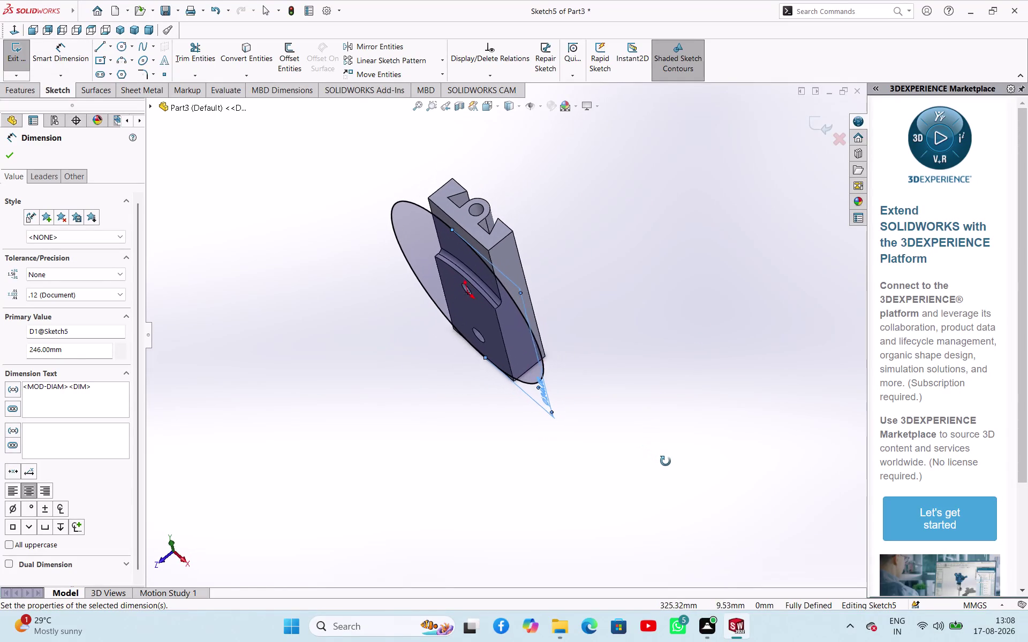
Orbit the current part, then create a new Part document with Ctrl+N.
middle_drag(661, 459, 663, 464)
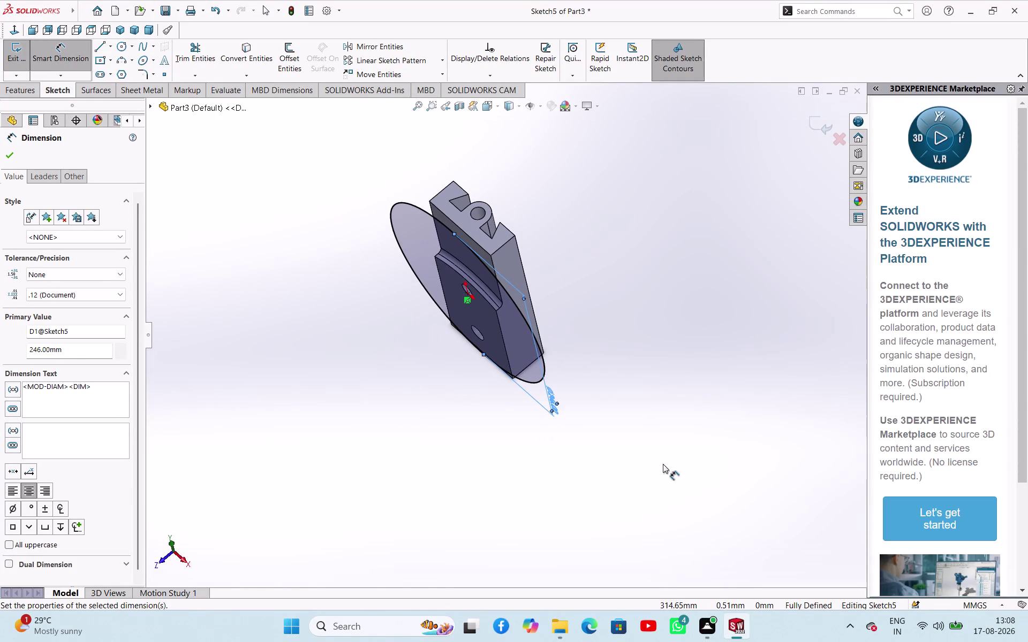
key(ctrl+n)
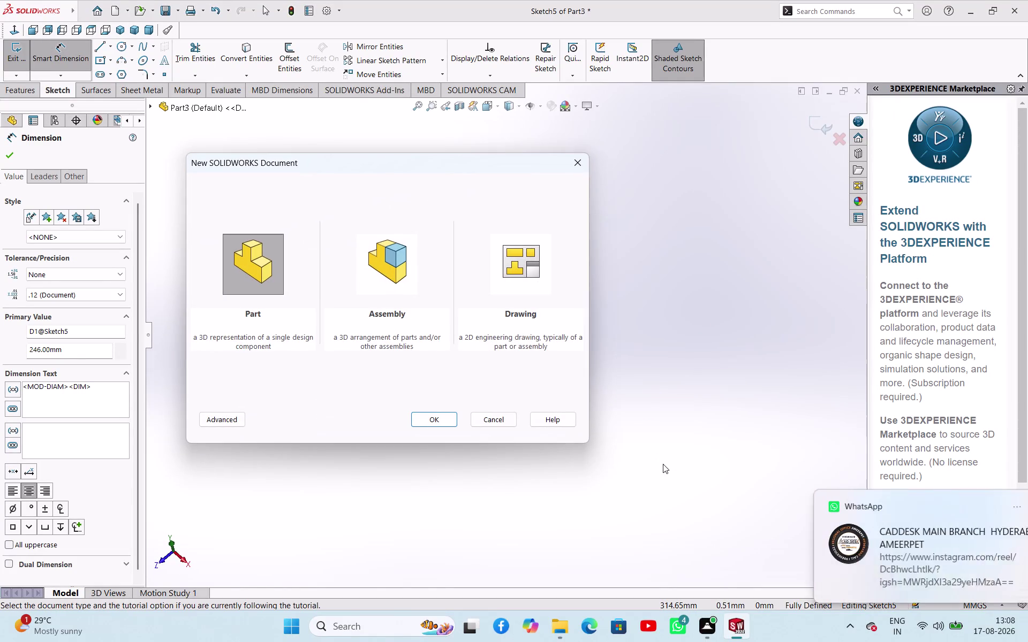
click(432, 412)
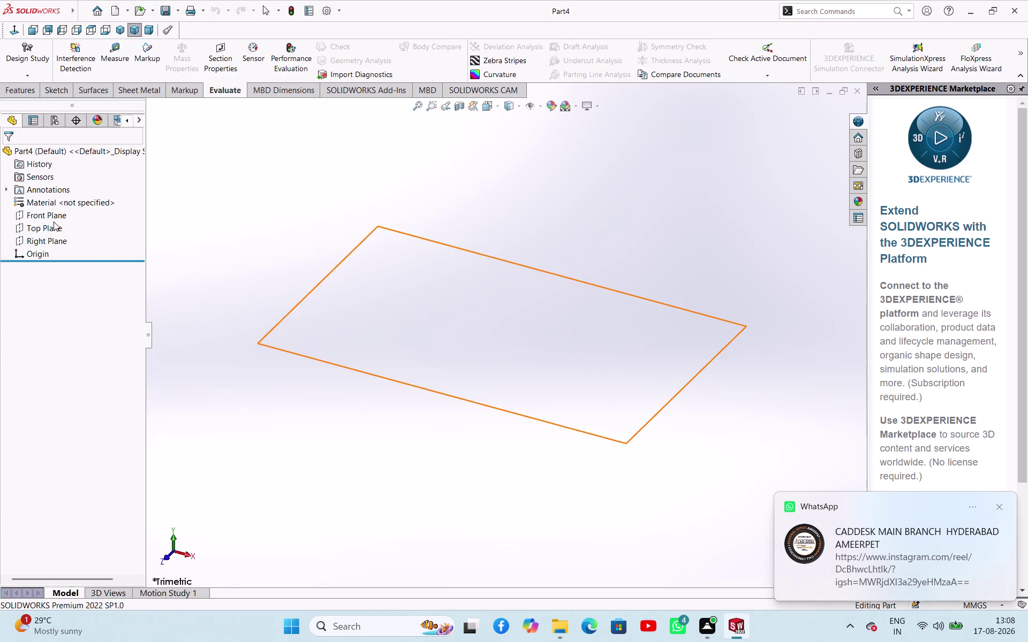
Start a sketch on the new part's Front Plane.
click(52, 218)
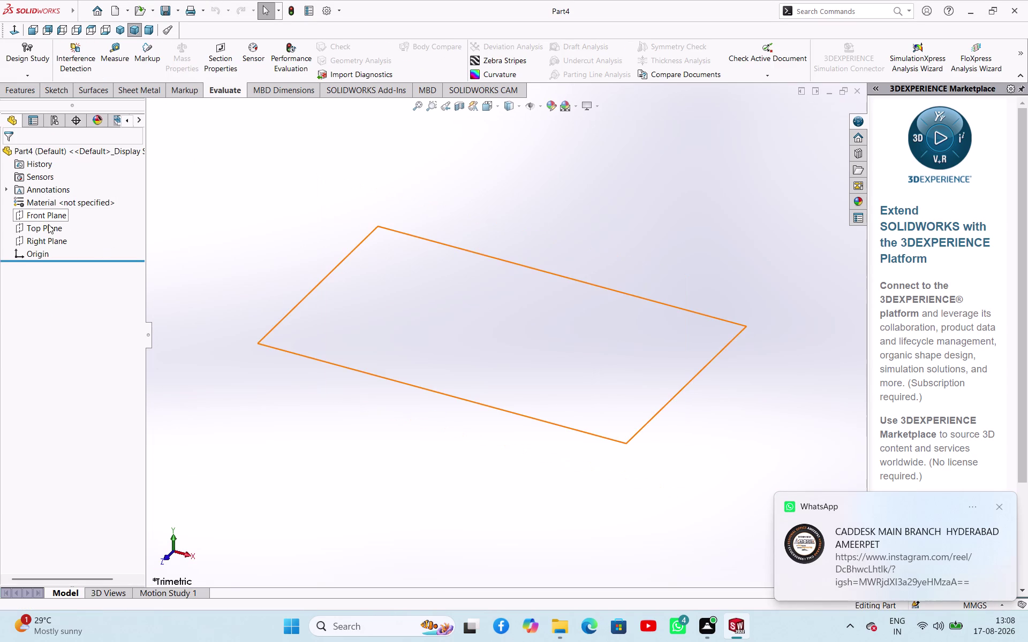
click(48, 220)
click(54, 207)
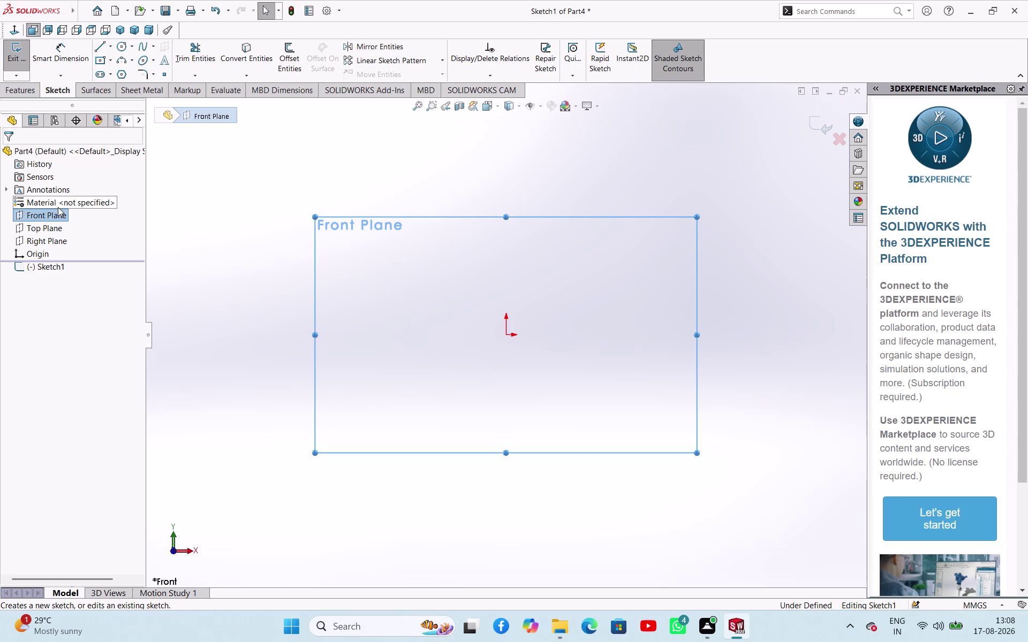
click(220, 206)
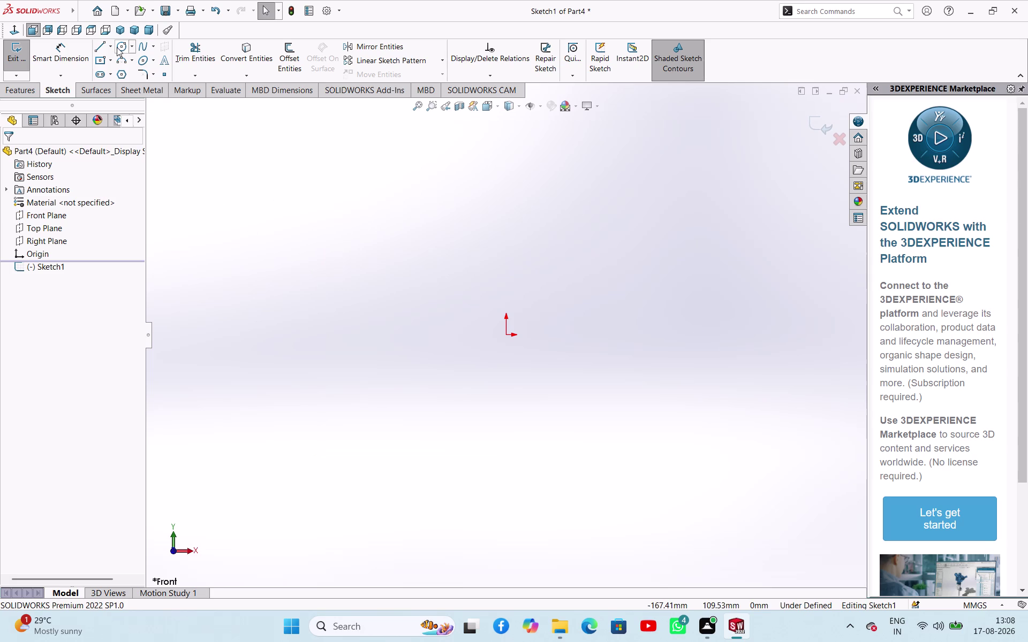
Draw two circles, one centred on the origin and one below it.
click(116, 47)
click(507, 335)
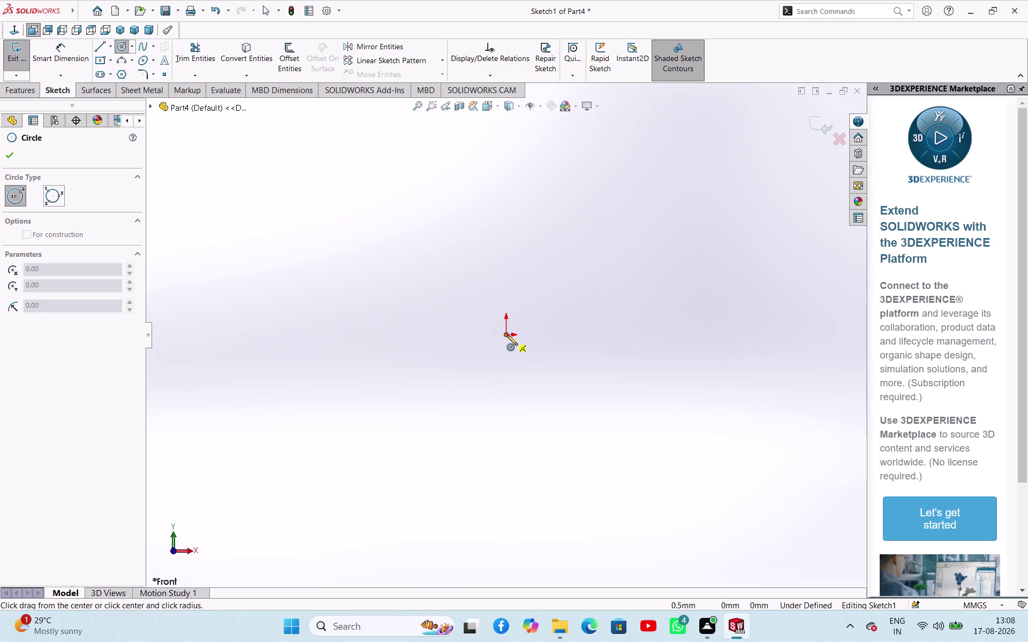
click(525, 362)
click(505, 455)
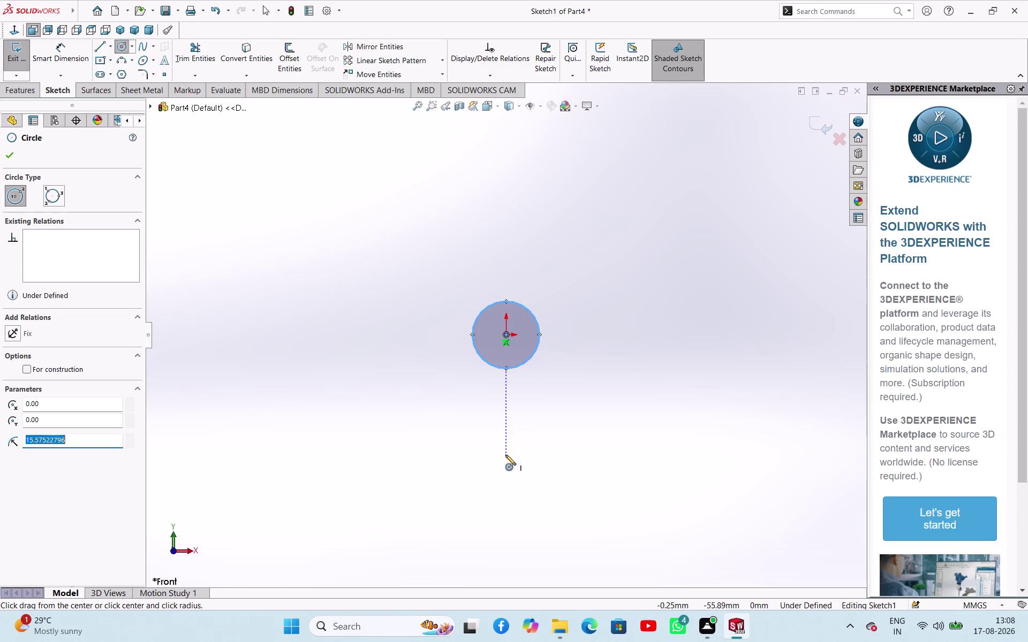
click(515, 464)
right_click(566, 427)
click(575, 437)
right_drag(603, 447, 641, 333)
click(508, 338)
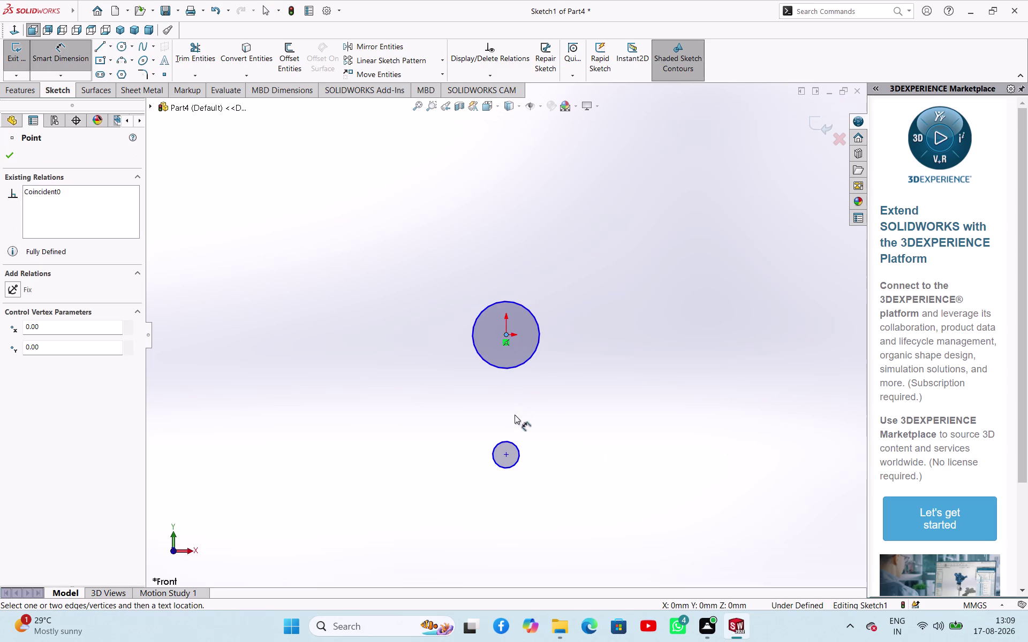
Space the two circle centres 88 mm apart vertically.
click(505, 455)
click(582, 386)
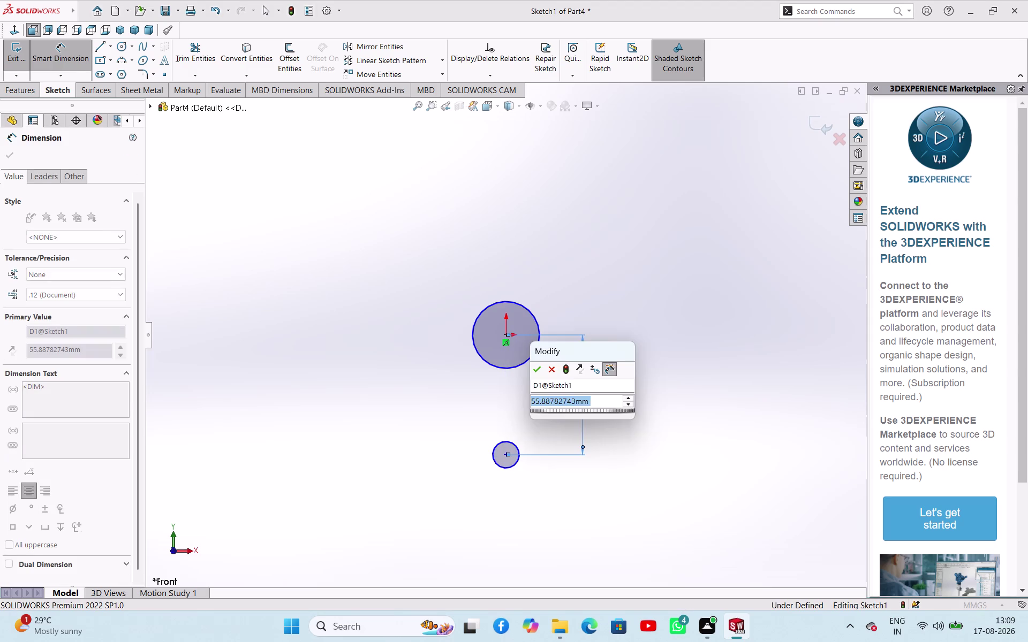
text(88)
key(Return)
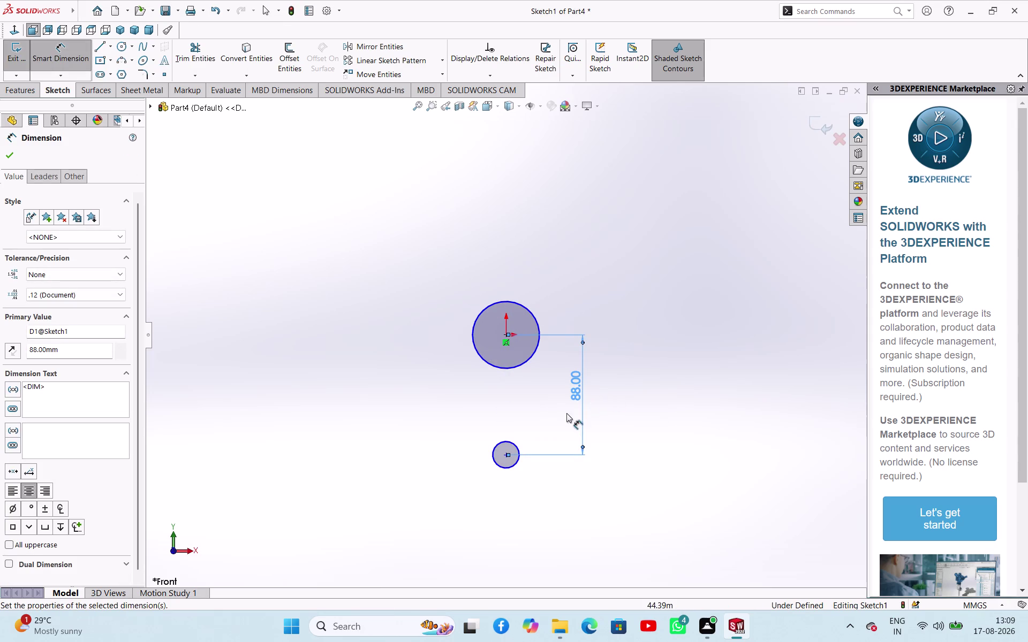
Dimension the upper circle Ø16 and the lower circle Ø20.
click(523, 368)
click(677, 283)
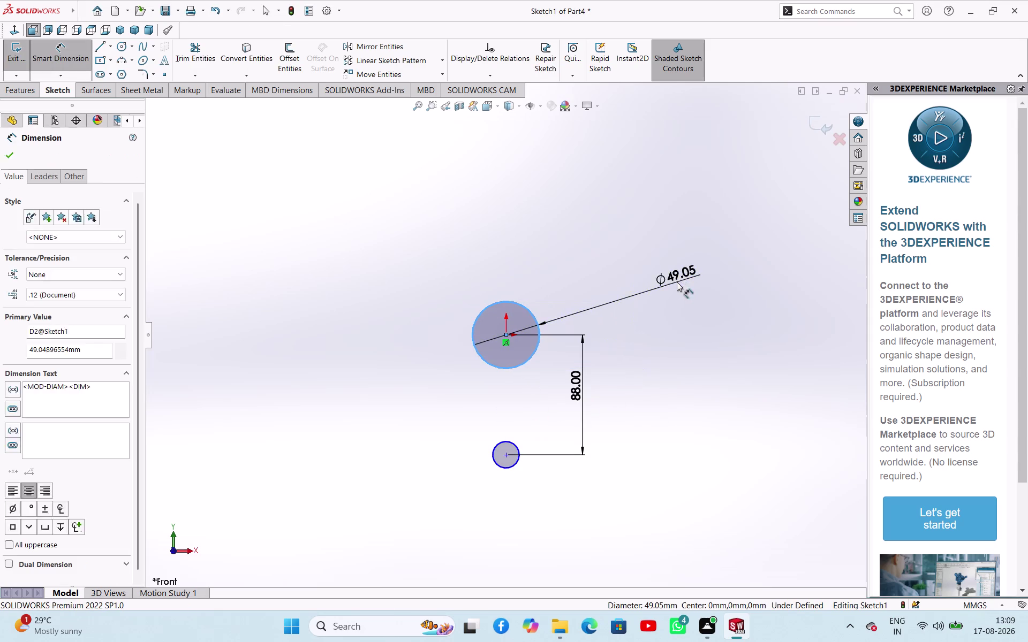
text(16)
key(Return)
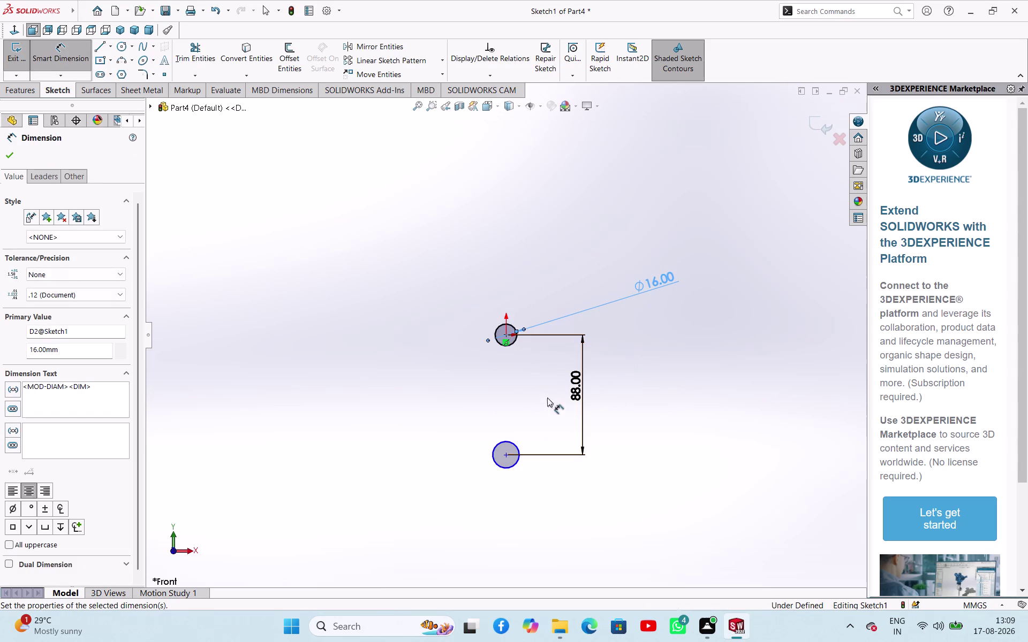
click(514, 444)
click(694, 381)
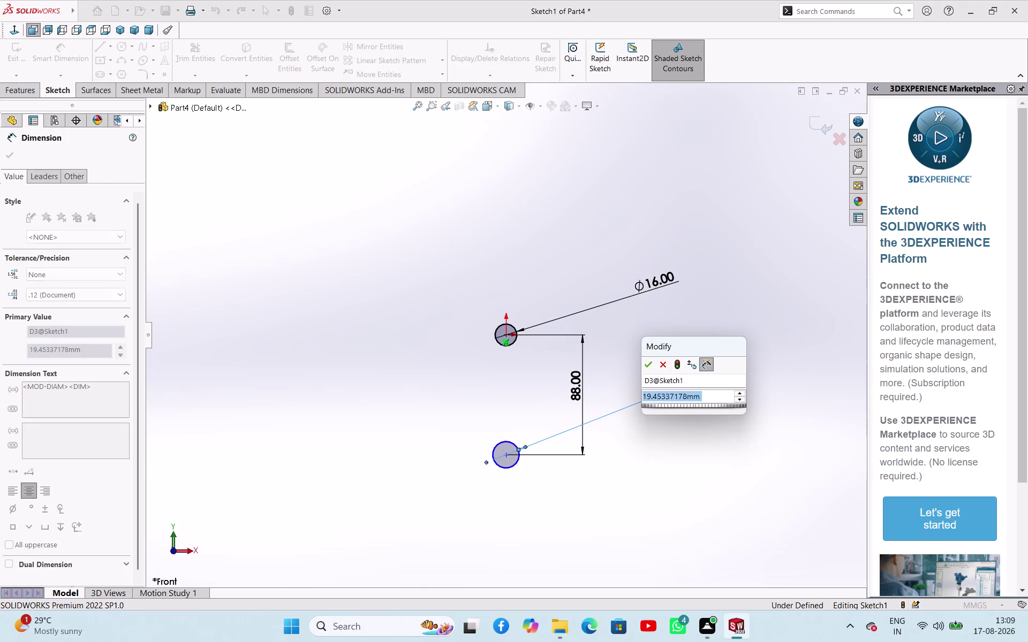
text(20)
key(Return)
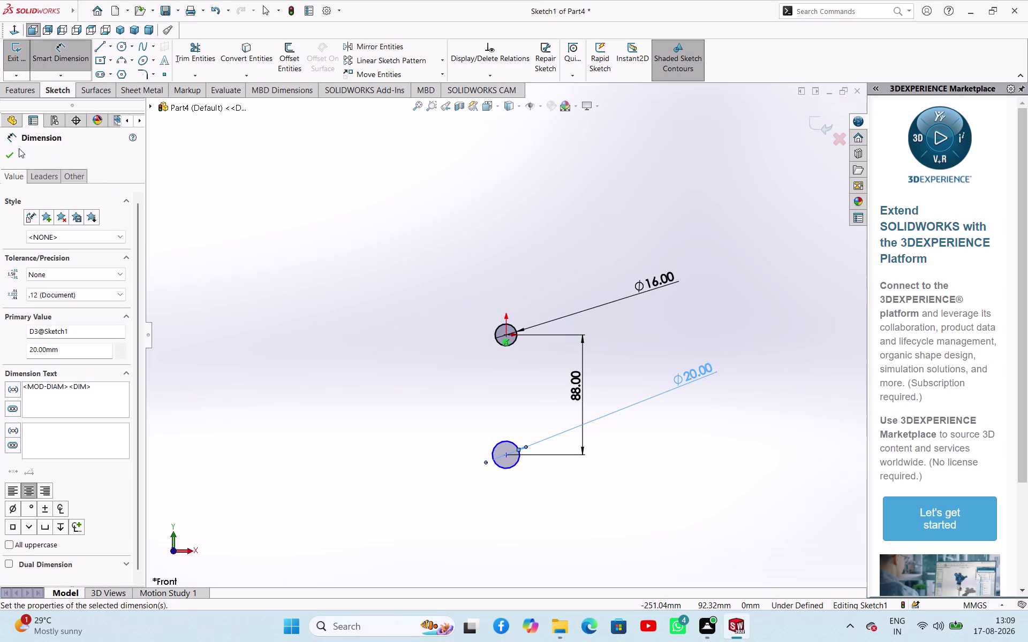
click(16, 149)
click(333, 222)
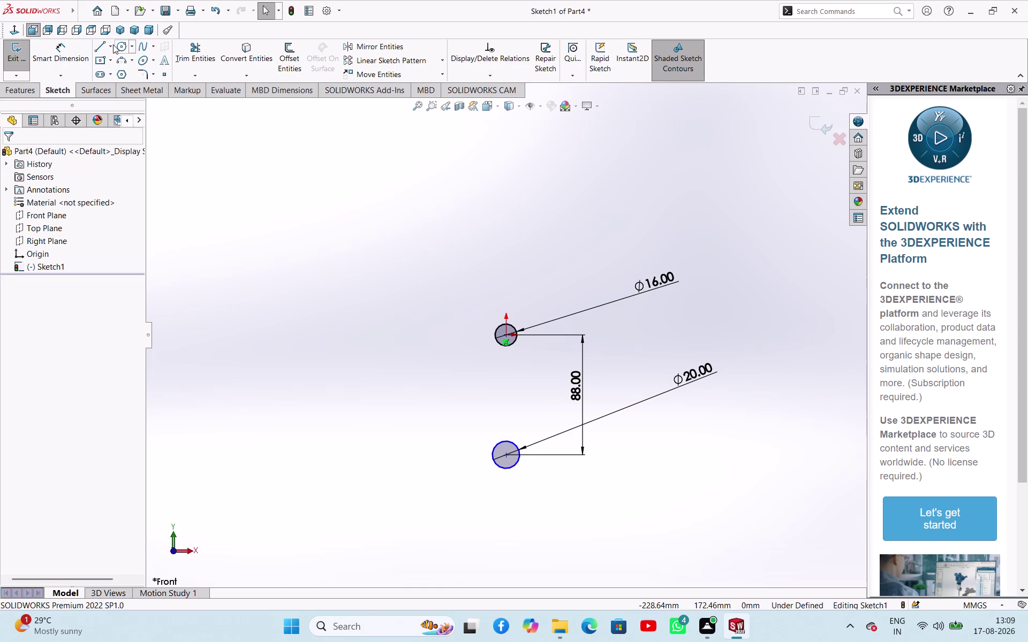
click(100, 46)
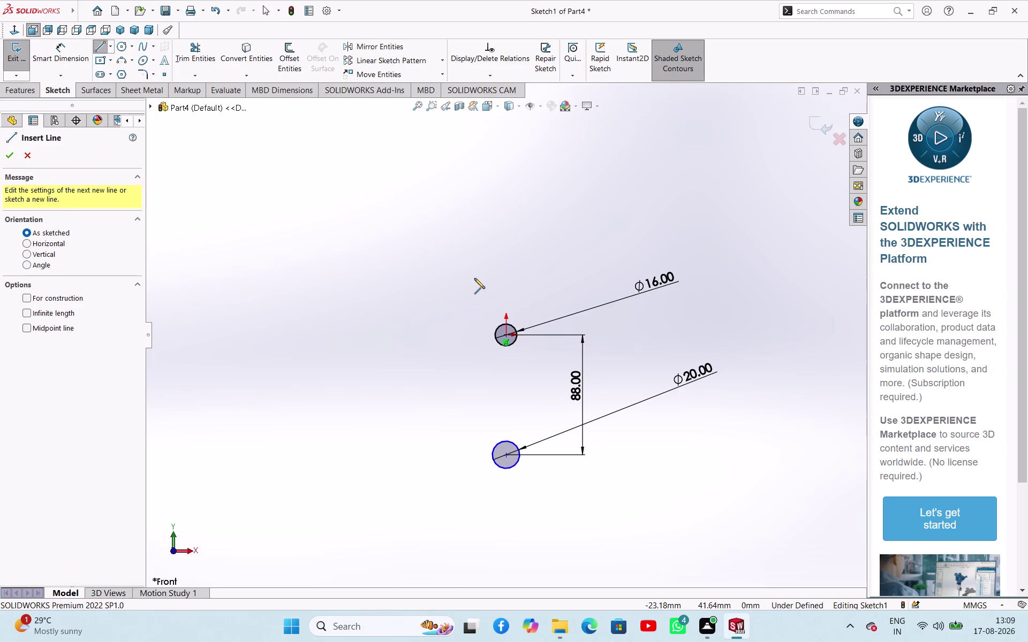
Draw two vertical lines flanking the circles on the left and right.
click(474, 278)
click(472, 477)
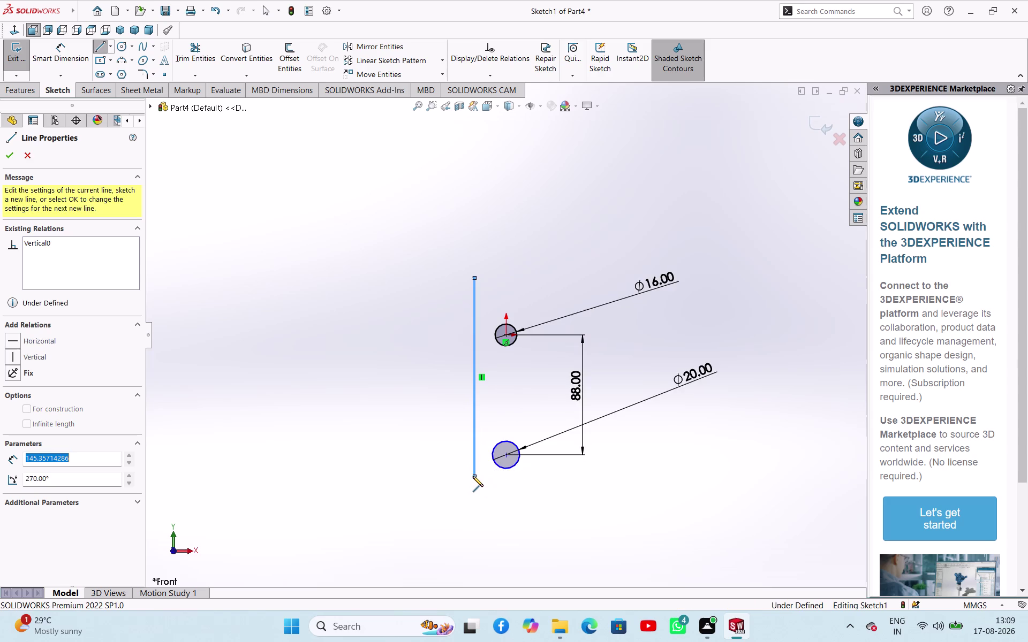
right_click(459, 478)
click(478, 486)
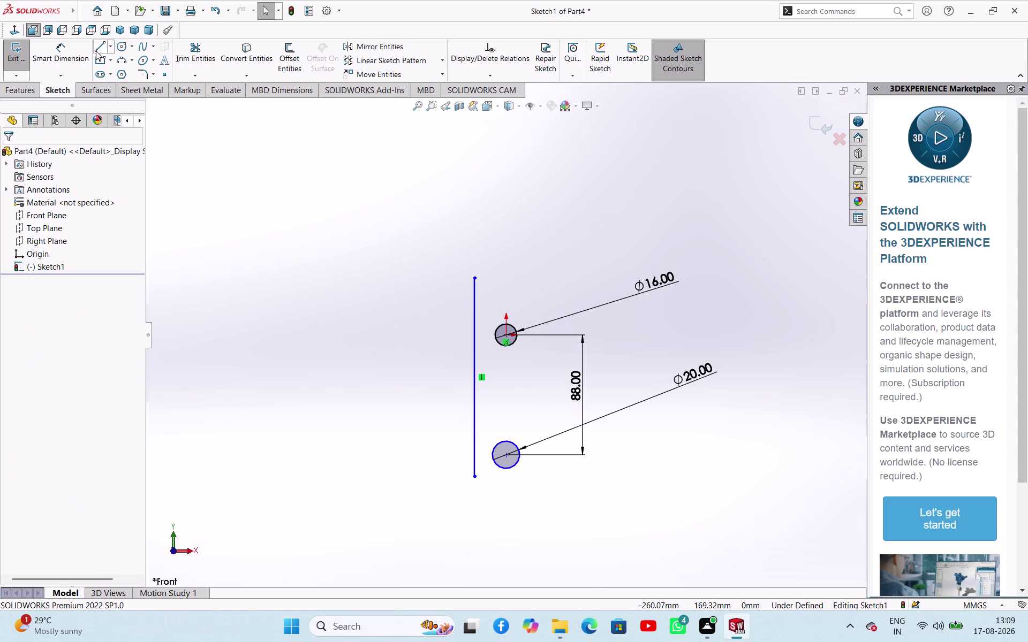
click(96, 51)
click(559, 276)
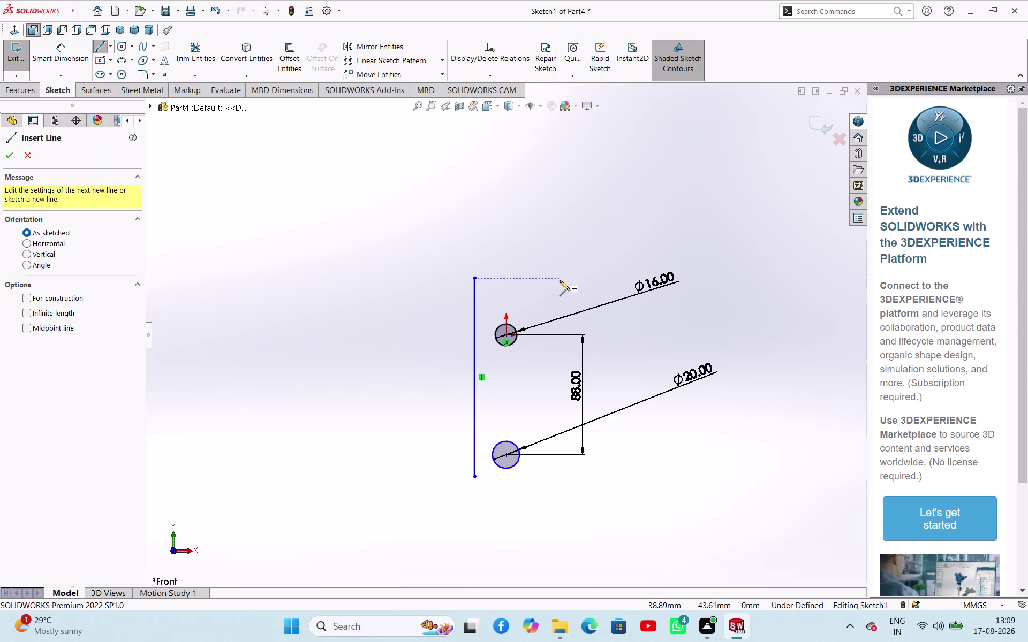
click(559, 477)
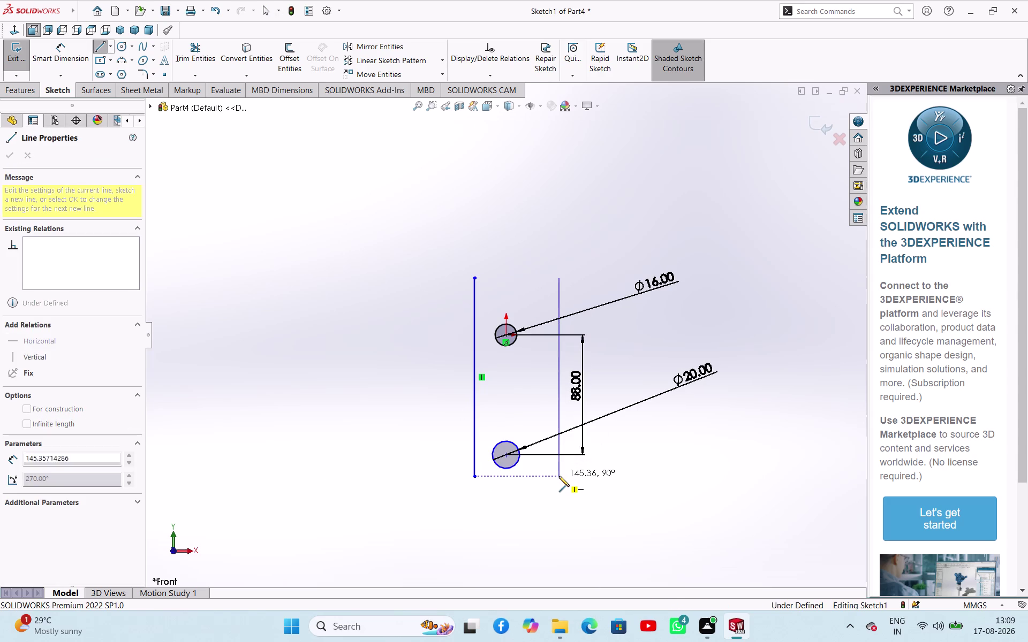
right_click(429, 474)
click(452, 481)
right_drag(390, 451, 389, 411)
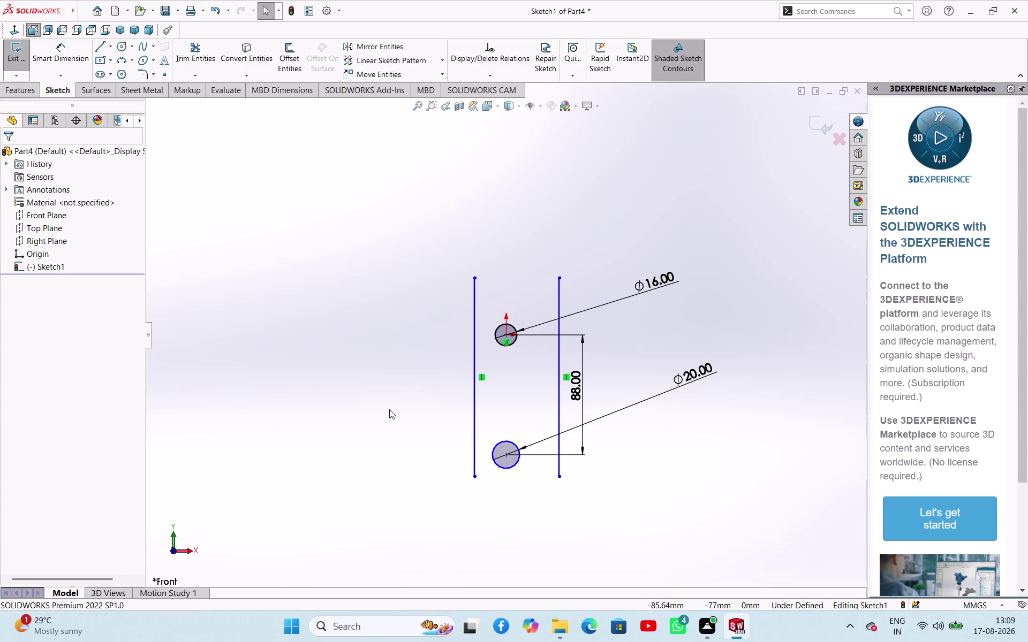
right_drag(389, 411, 452, 456)
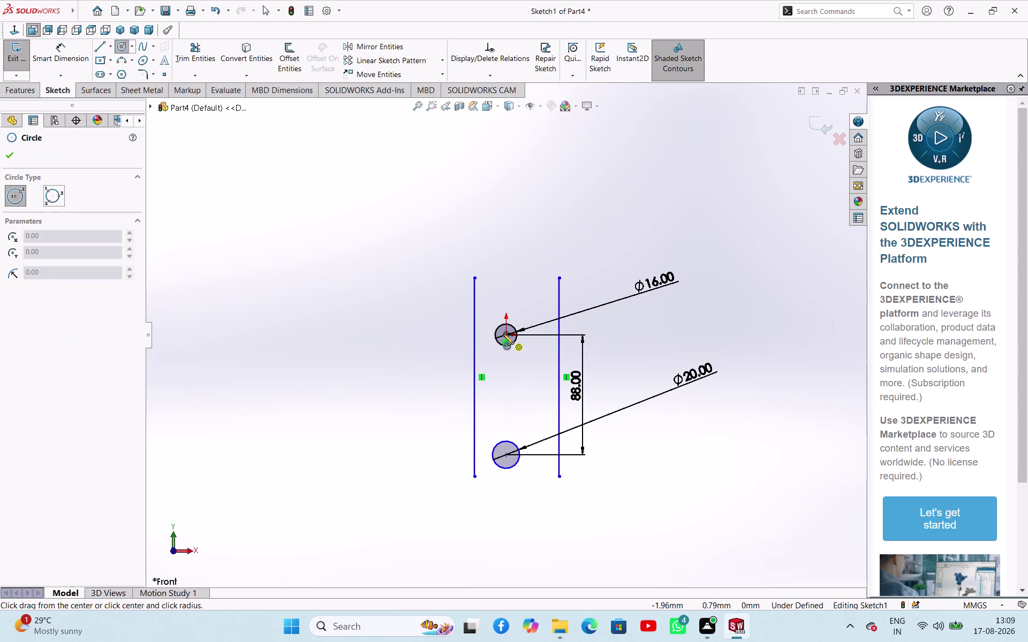
Draw large circles concentric with the upper and lower small circles.
click(504, 334)
click(548, 390)
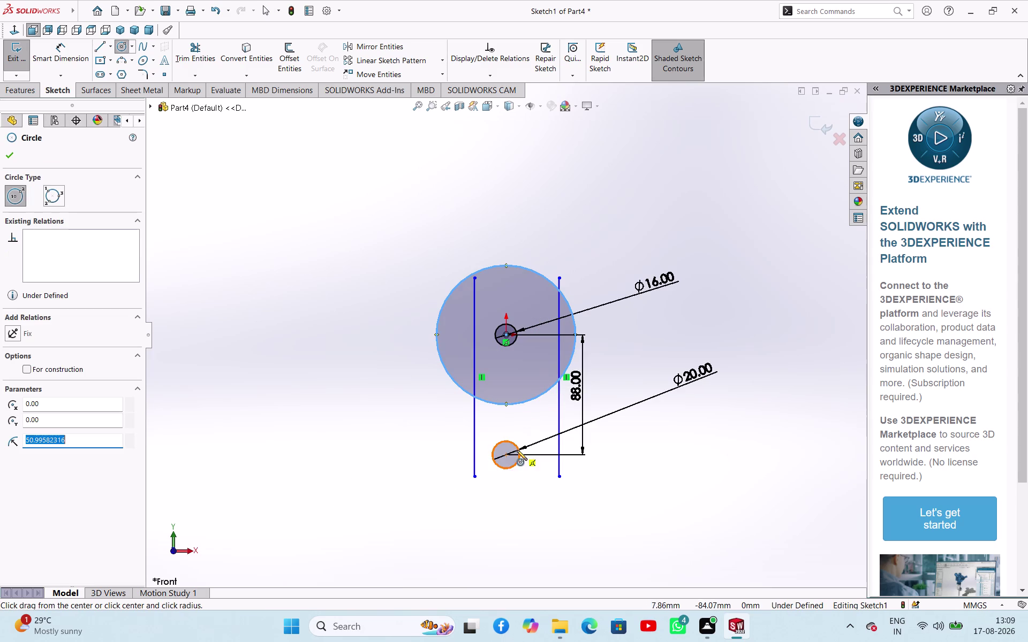
click(507, 456)
click(556, 498)
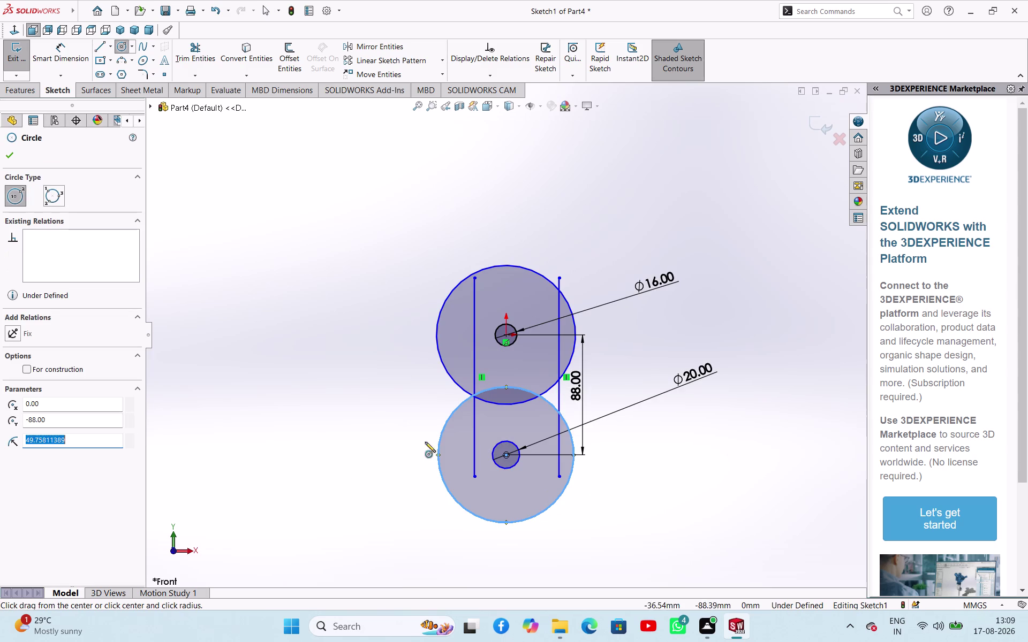
right_click(259, 367)
click(280, 372)
Start Smart Dimension and select the large circle around the origin.
right_drag(287, 379, 297, 298)
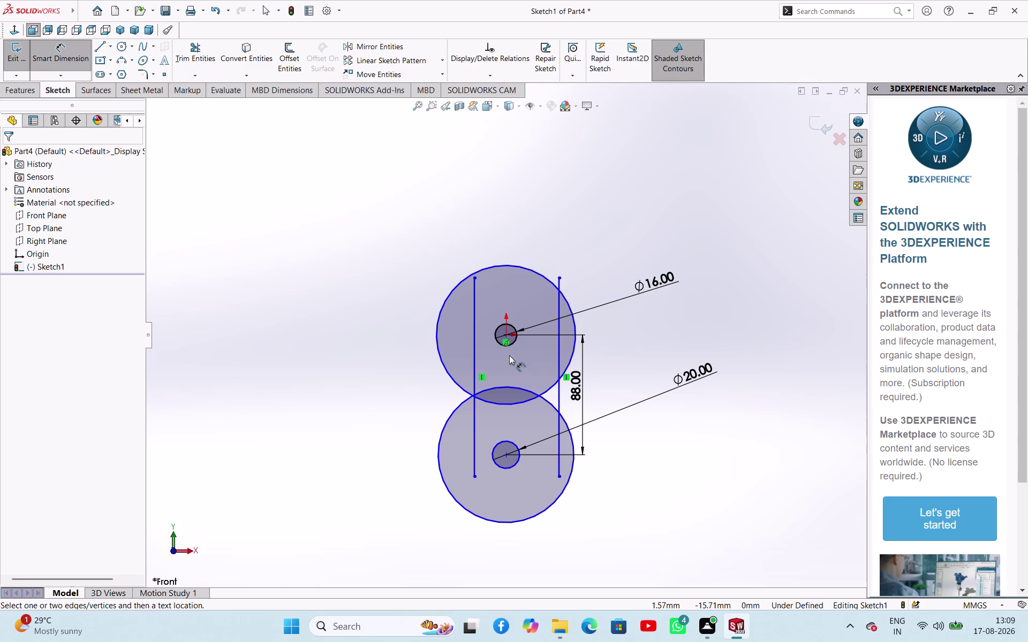
click(507, 335)
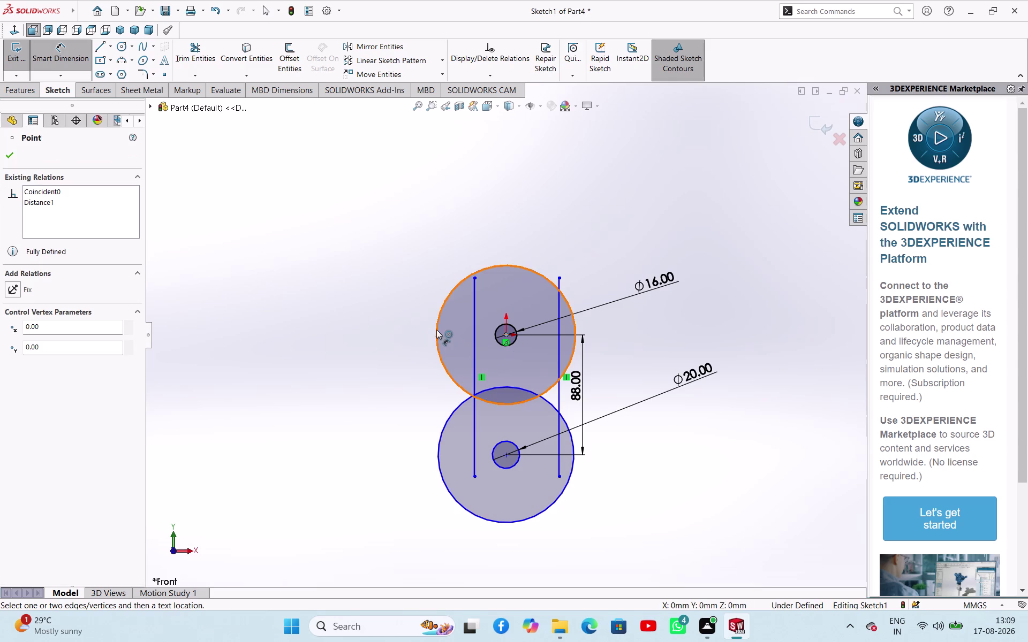
click(436, 330)
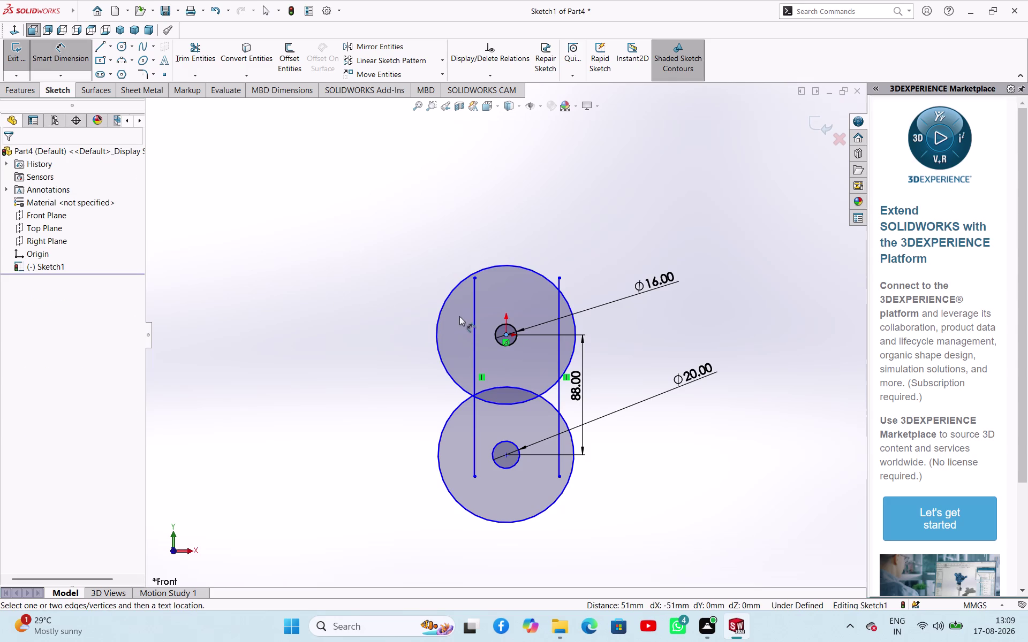
right_click(262, 313)
click(295, 347)
right_drag(320, 353, 335, 311)
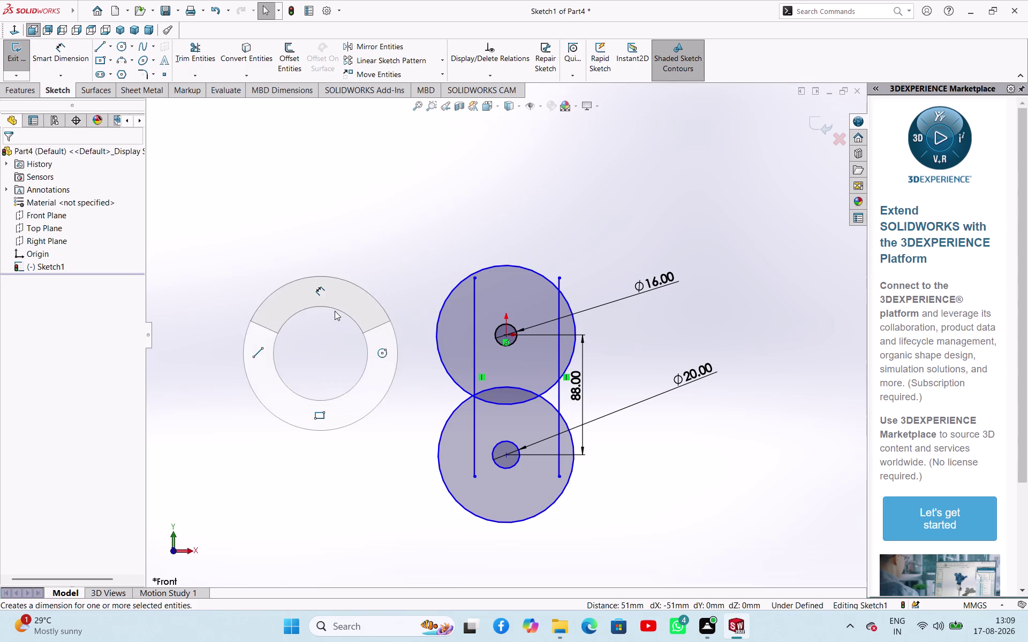
right_drag(335, 311, 339, 298)
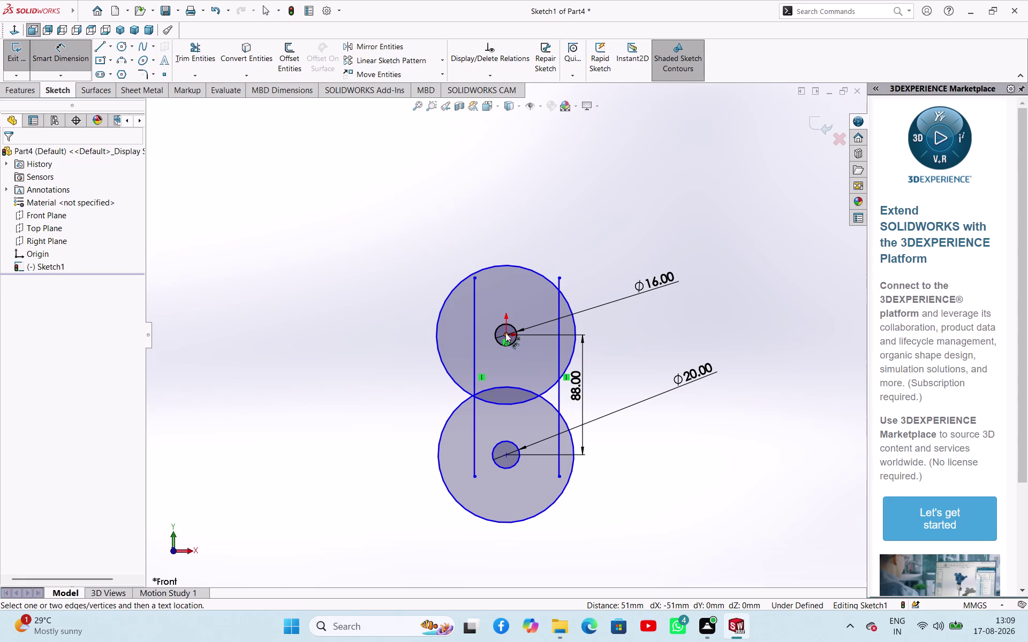
click(505, 333)
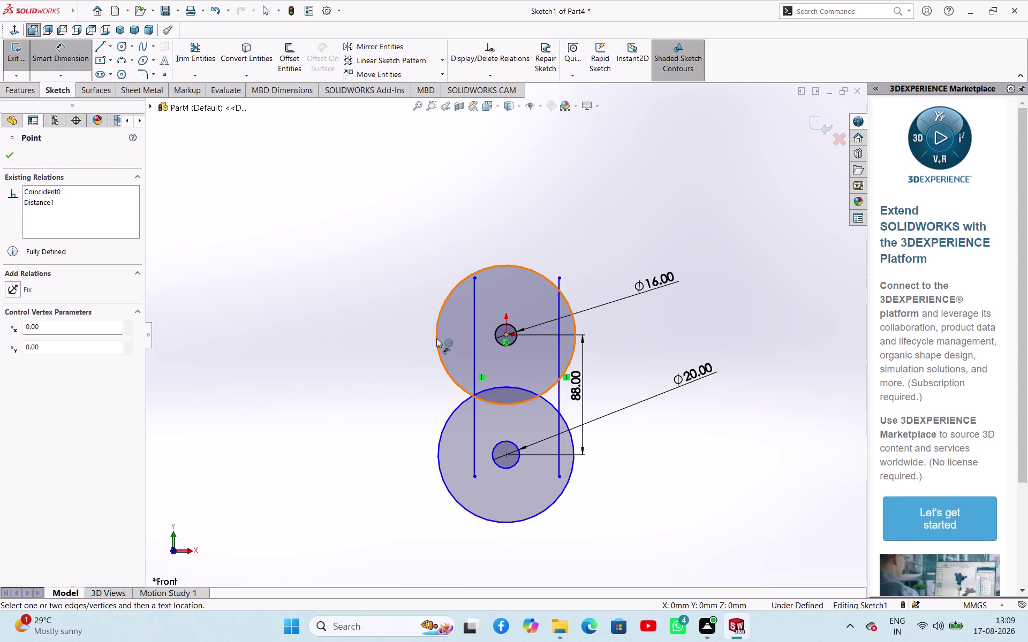
right_click(315, 342)
click(336, 376)
right_drag(336, 376, 363, 291)
Set the origin circle's diameter to 246 mm using the expression 123*2.
click(439, 327)
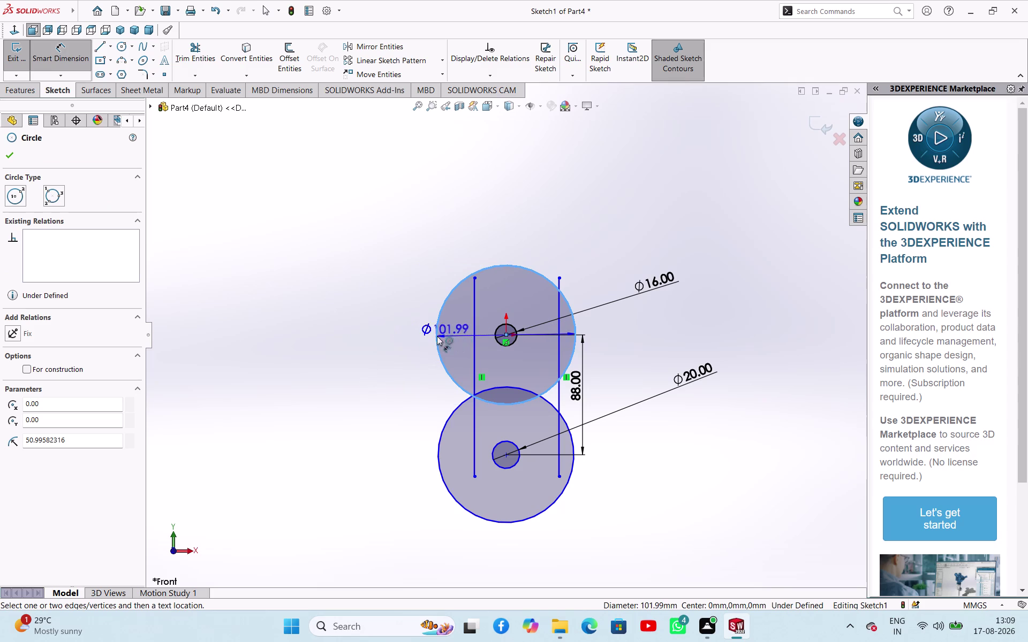
click(384, 327)
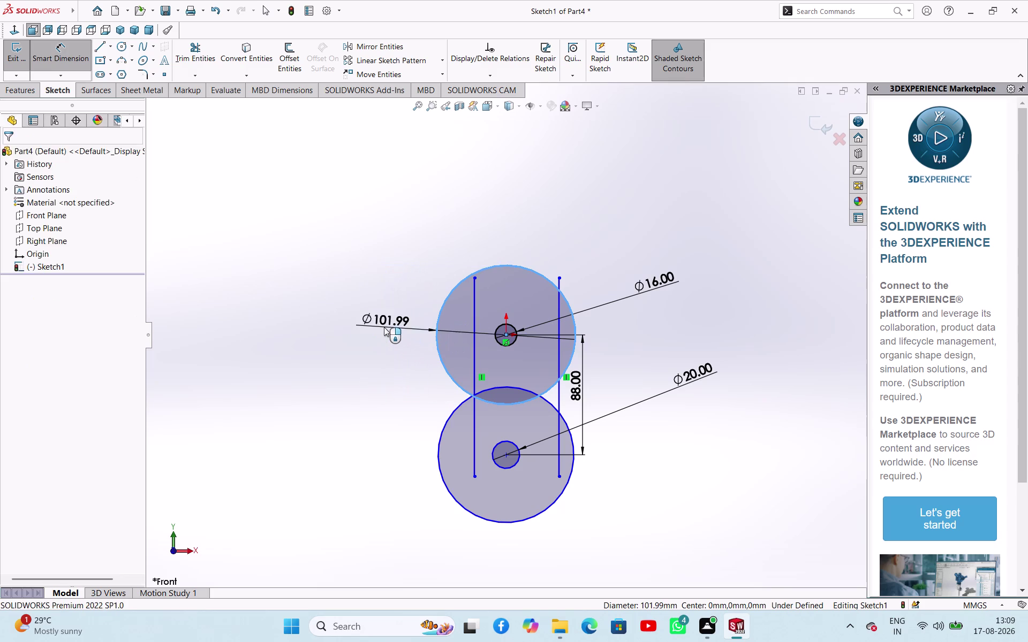
text(12)
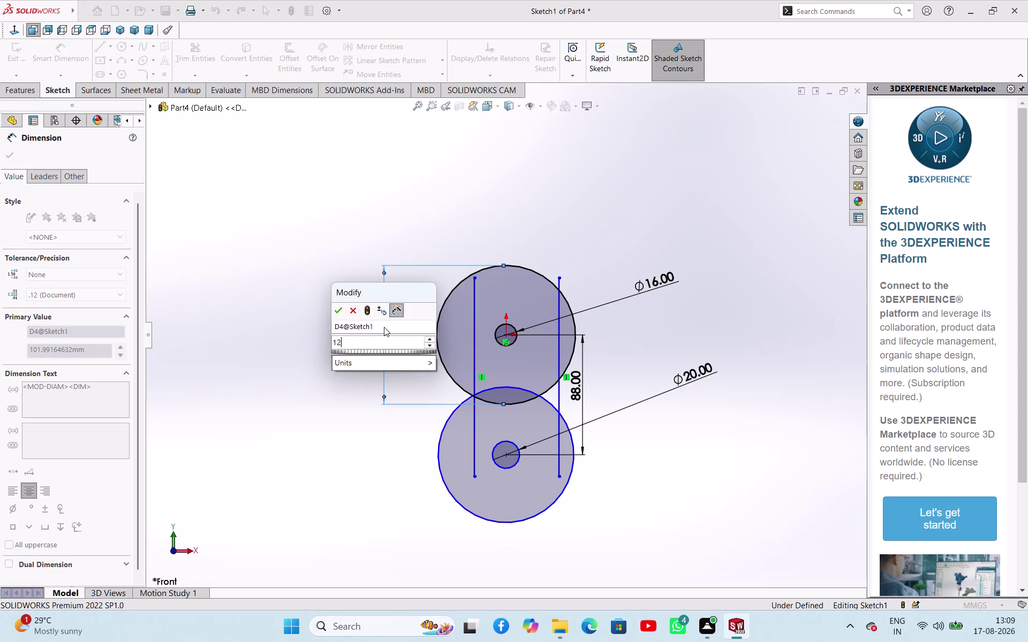
text(3*0)
key(BackSpace)
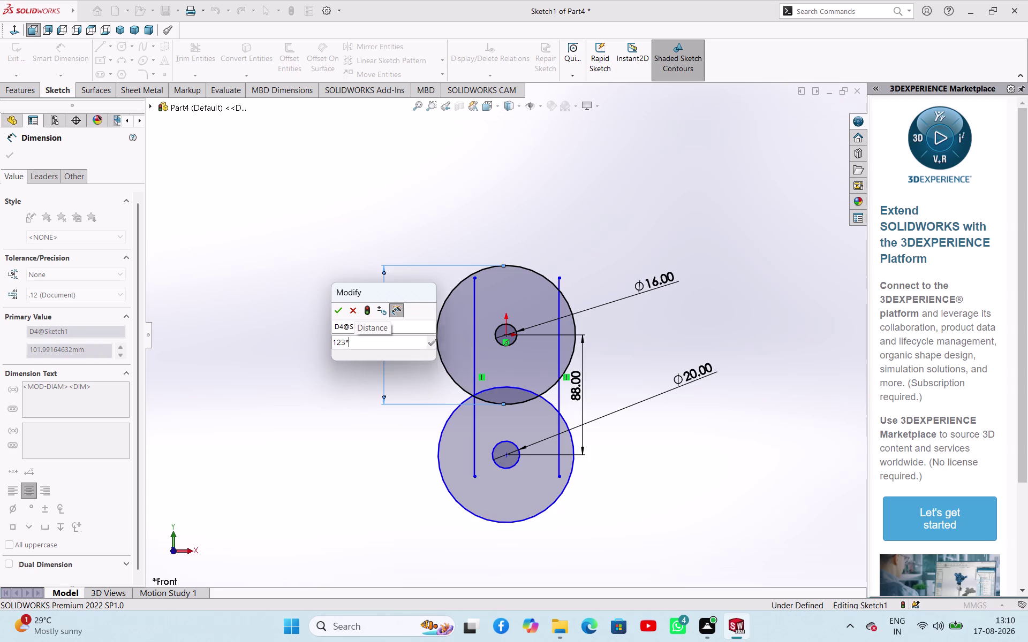
key(2)
key(Return)
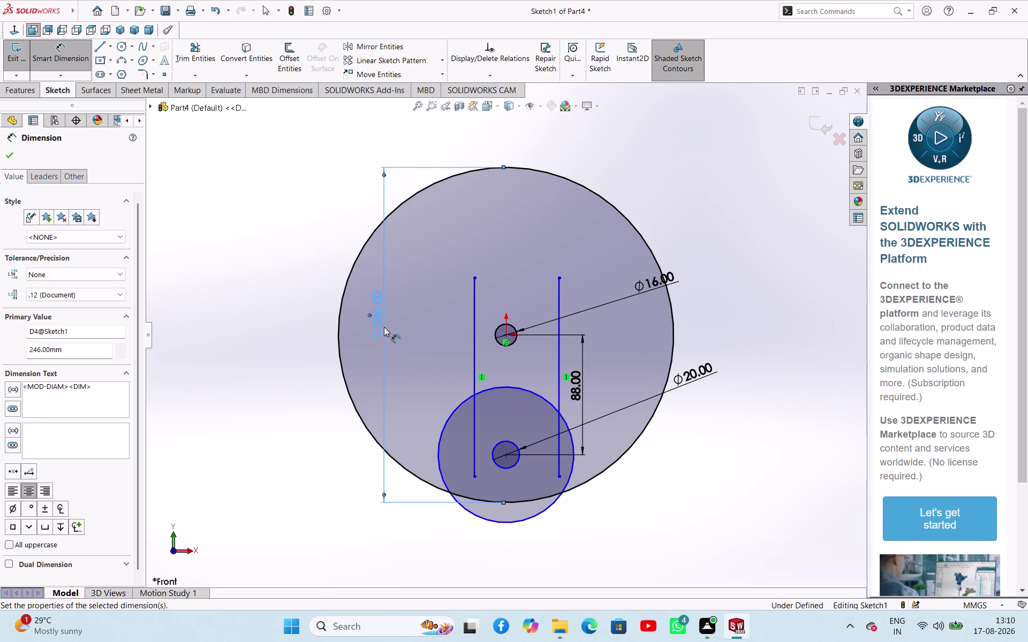
click(575, 448)
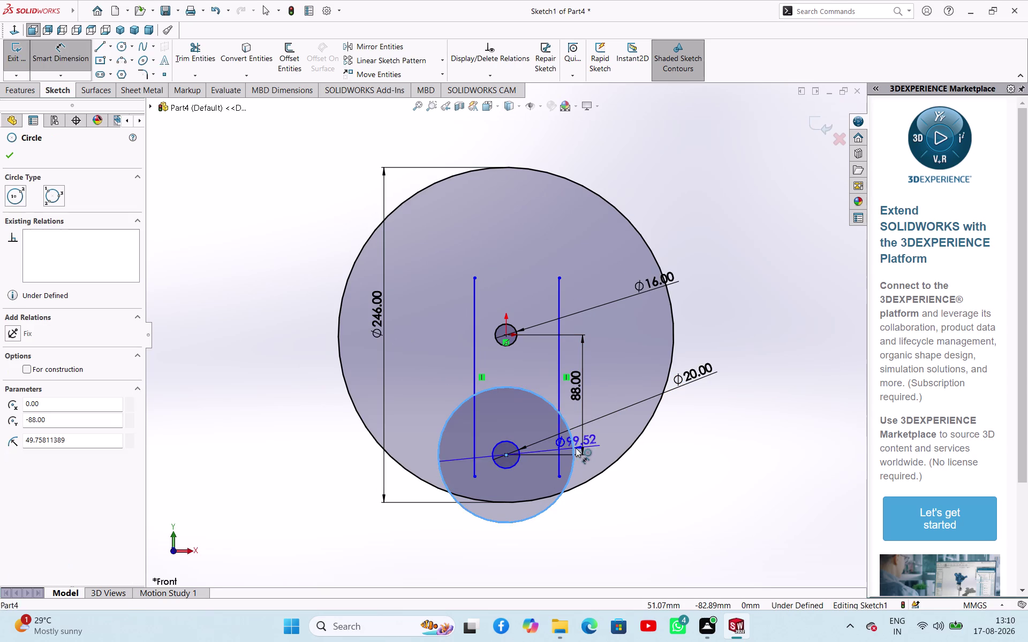
Dimension the lower large circle Ø230 using 115*2 and end dimensioning.
click(652, 467)
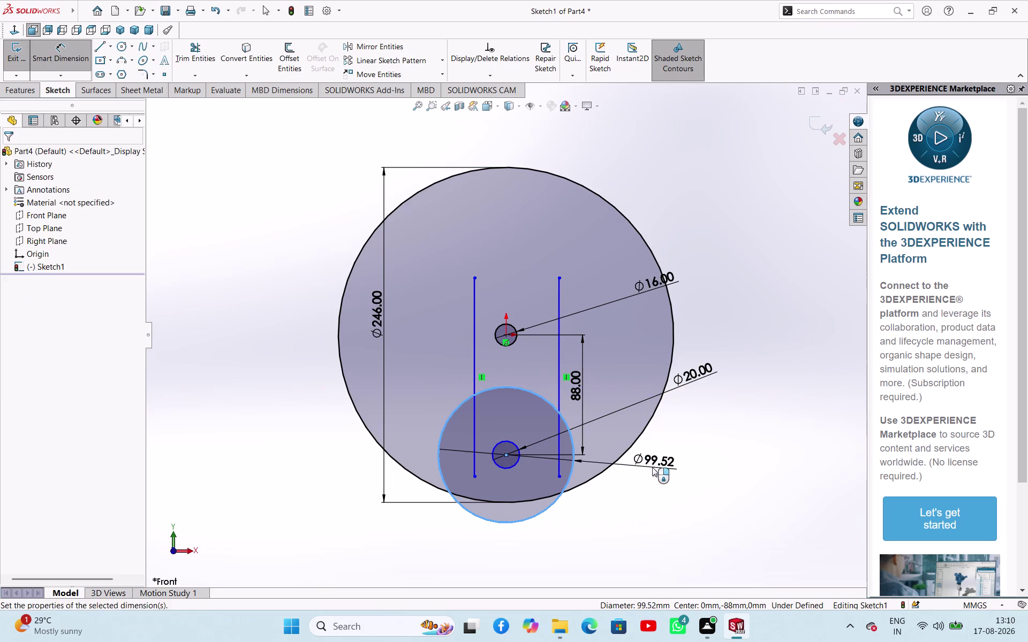
text(115)
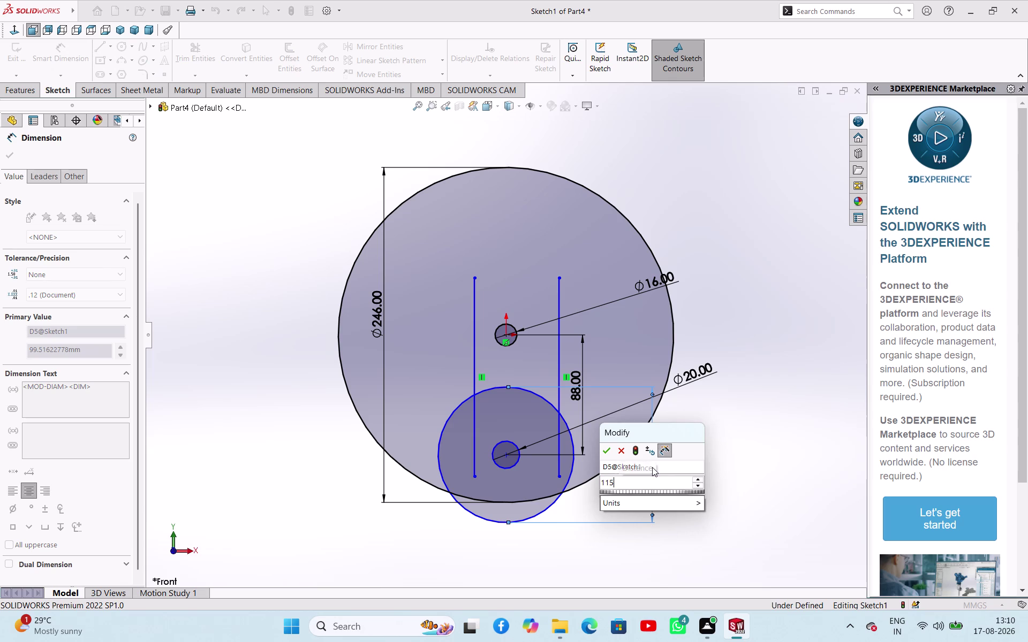
text(*2)
key(Return)
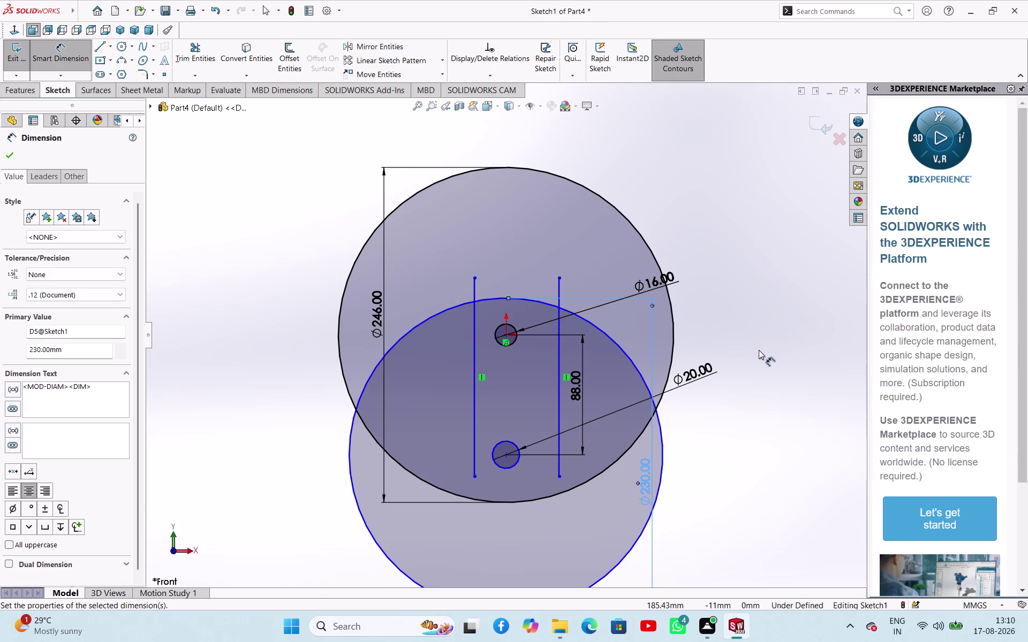
scroll(up, 3)
right_click(734, 324)
click(755, 364)
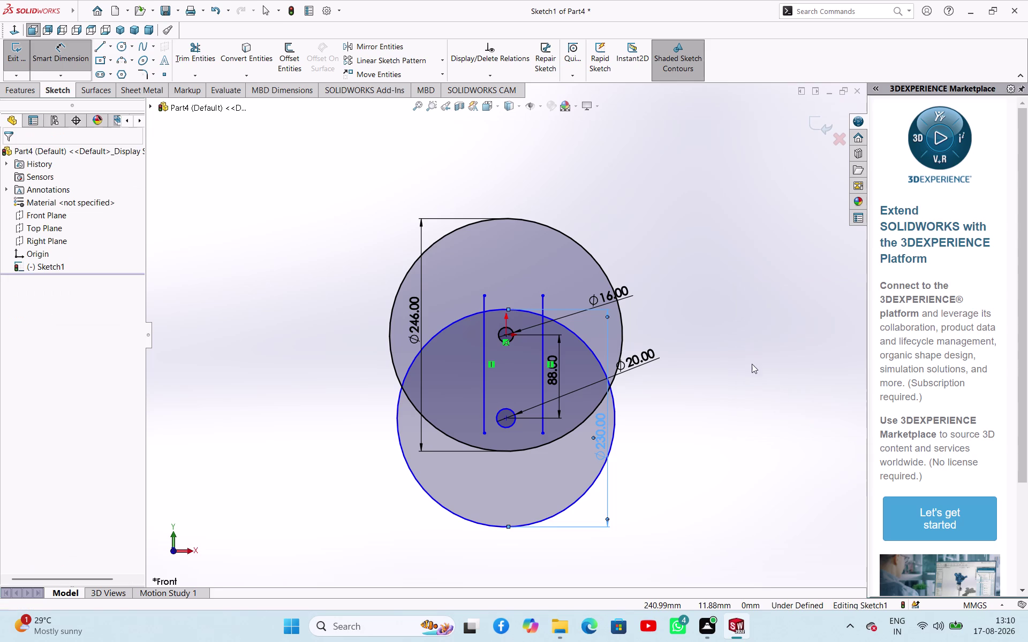
Stretch the right vertical line past the top and bottom large circles.
drag(544, 295, 550, 253)
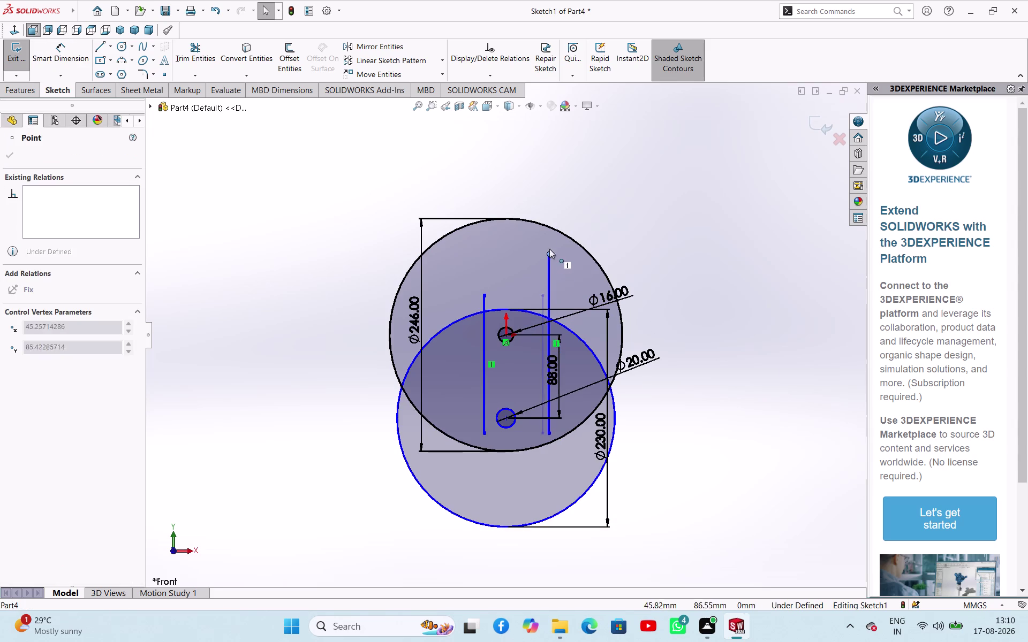
drag(549, 253, 541, 164)
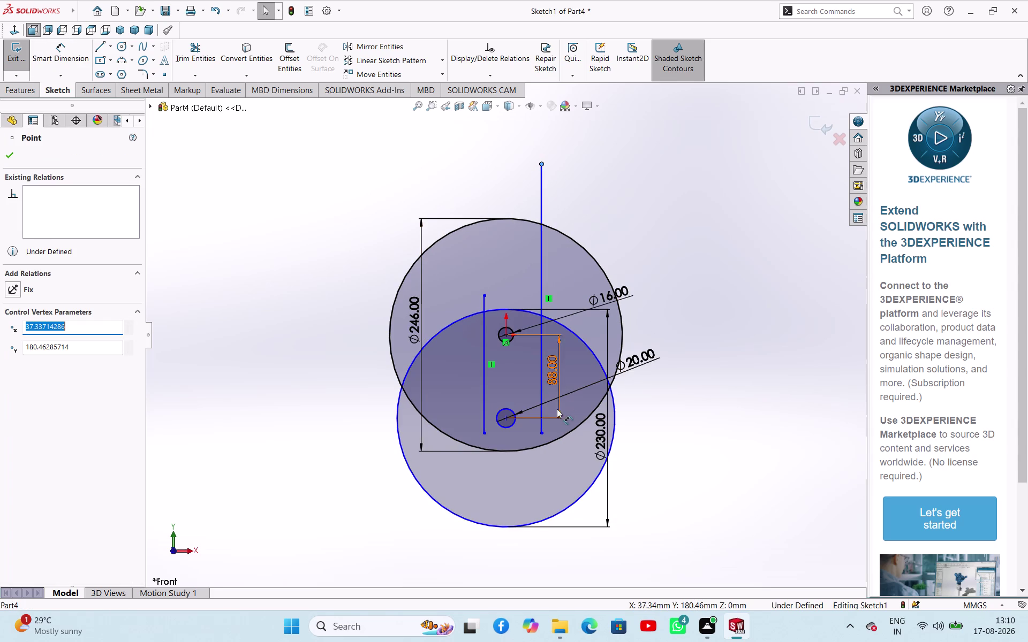
drag(540, 433, 548, 561)
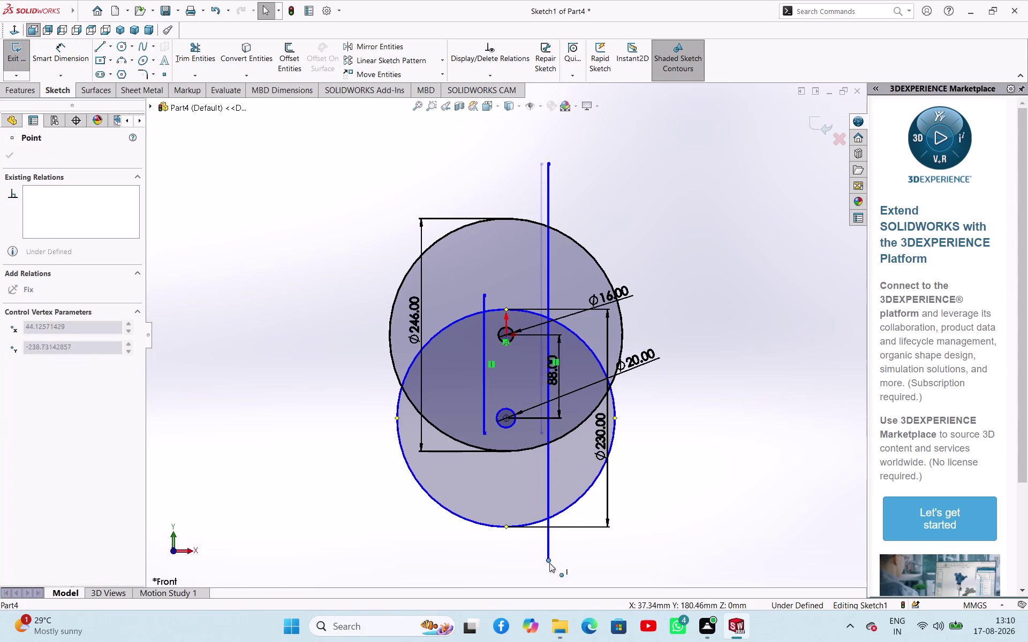
Extend both vertical lines beyond the top and bottom of the large circles.
drag(549, 561, 553, 575)
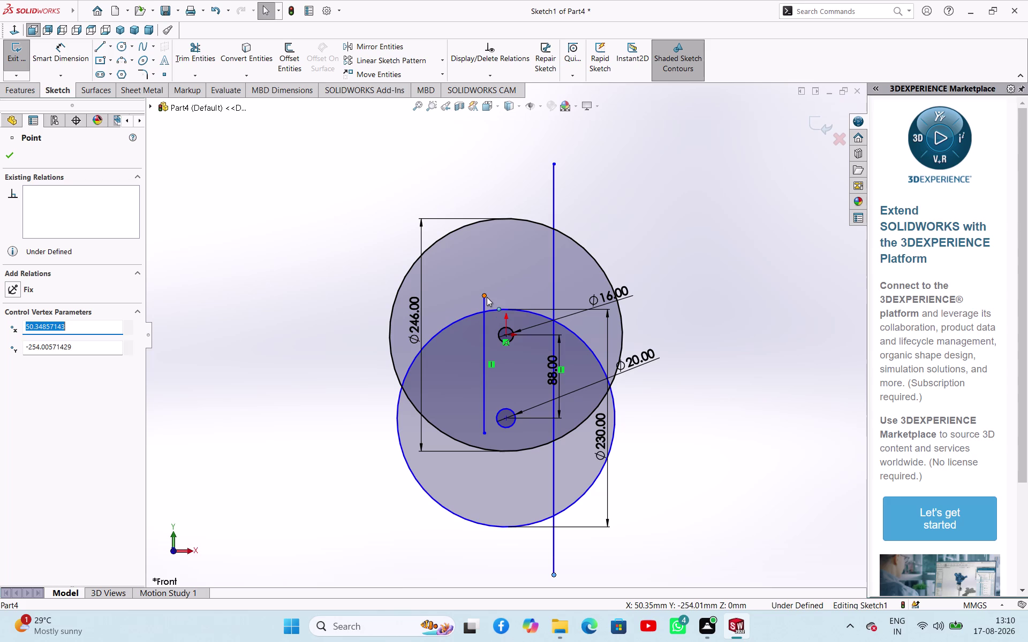
drag(487, 297, 485, 141)
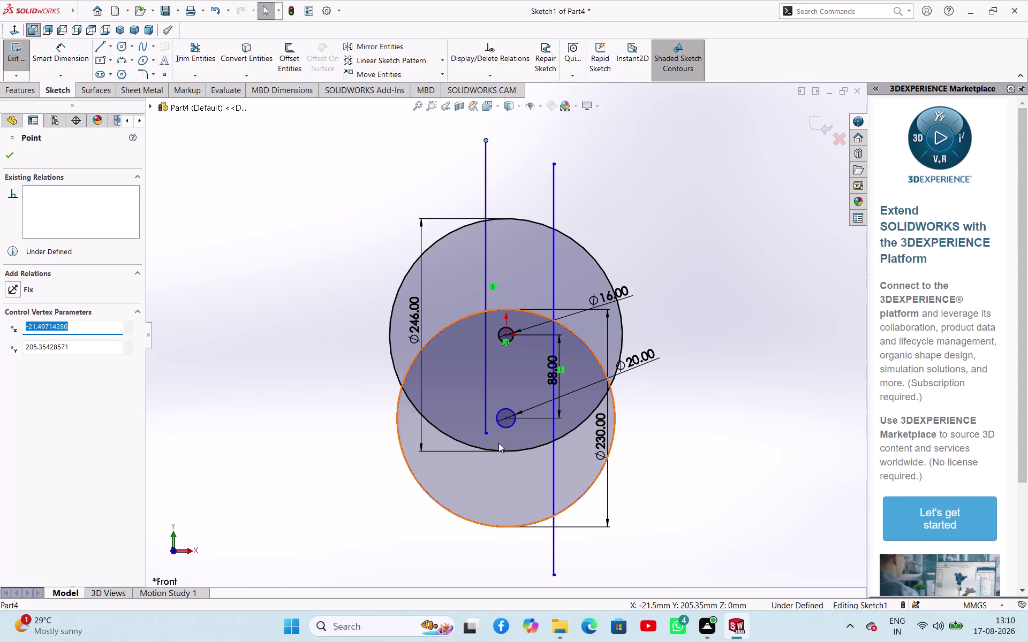
drag(484, 431, 488, 573)
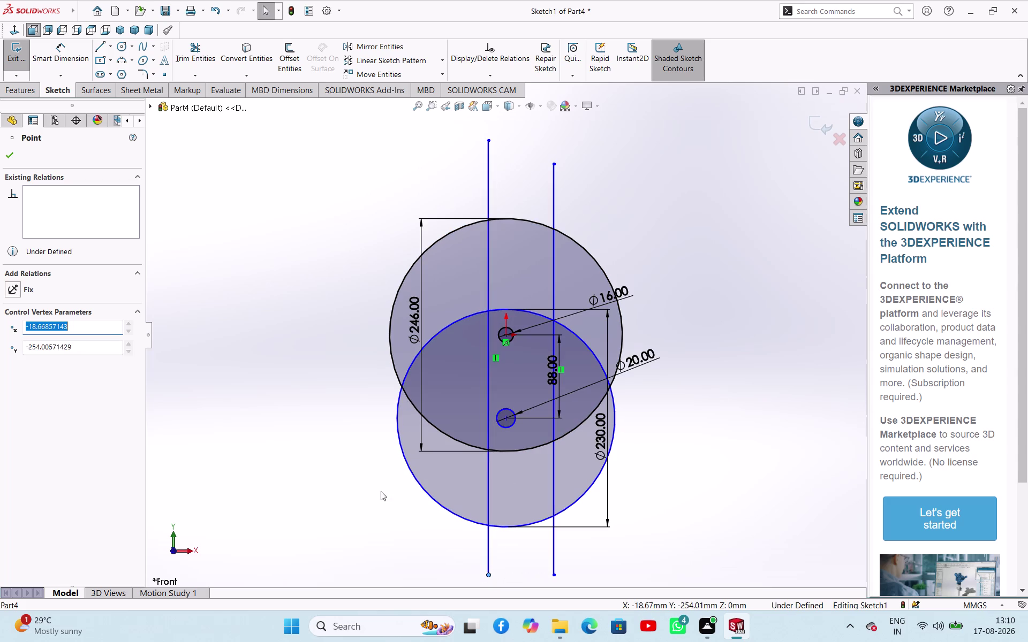
click(350, 483)
right_drag(326, 490, 346, 378)
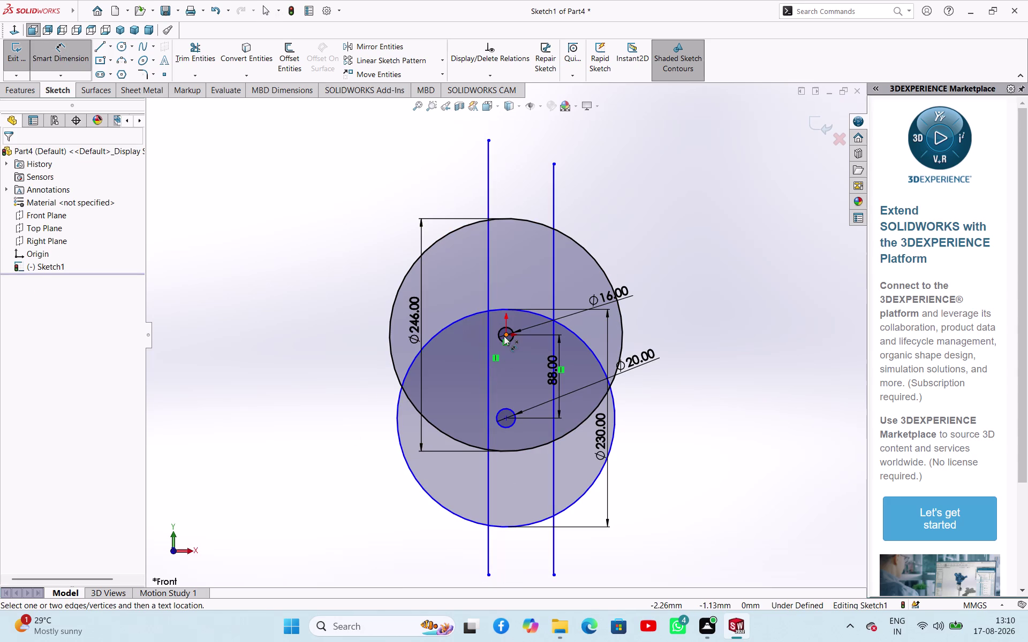
Dimension the left vertical line 50 mm from the origin.
click(504, 336)
click(489, 330)
click(320, 319)
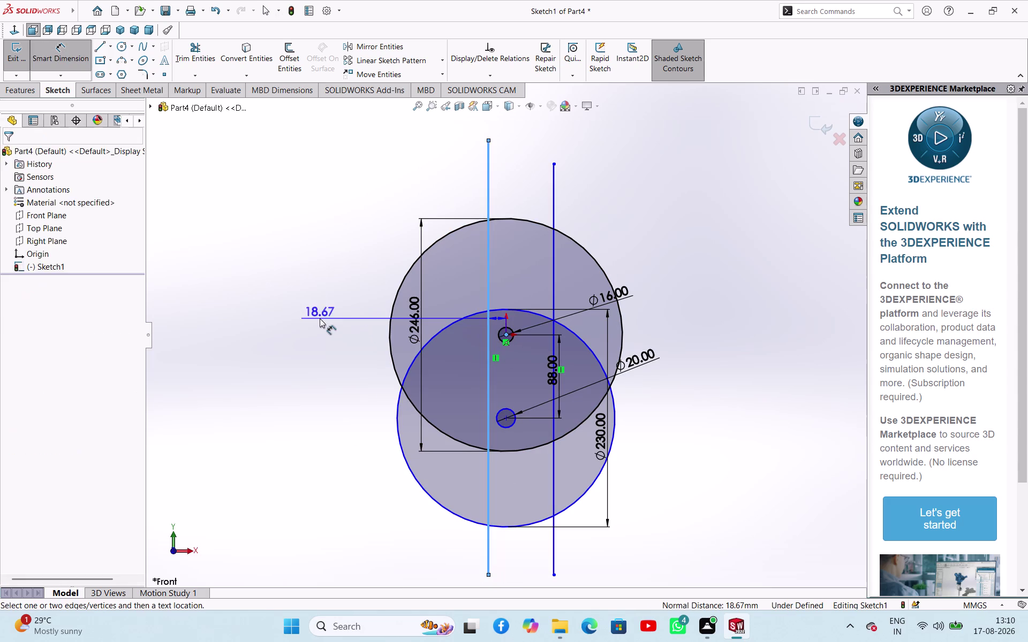
text(50)
key(Return)
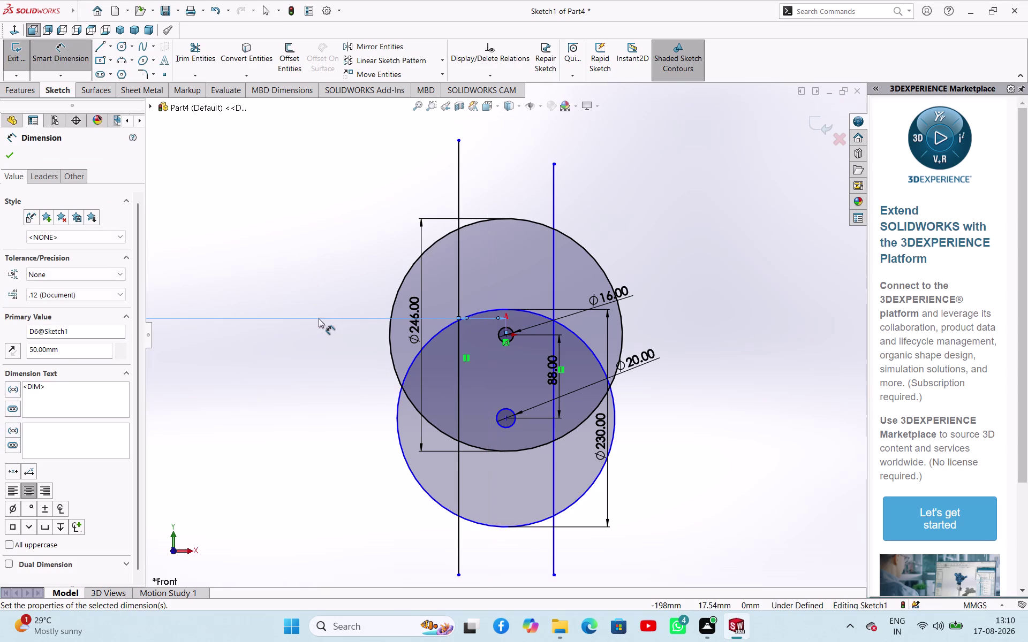
click(508, 333)
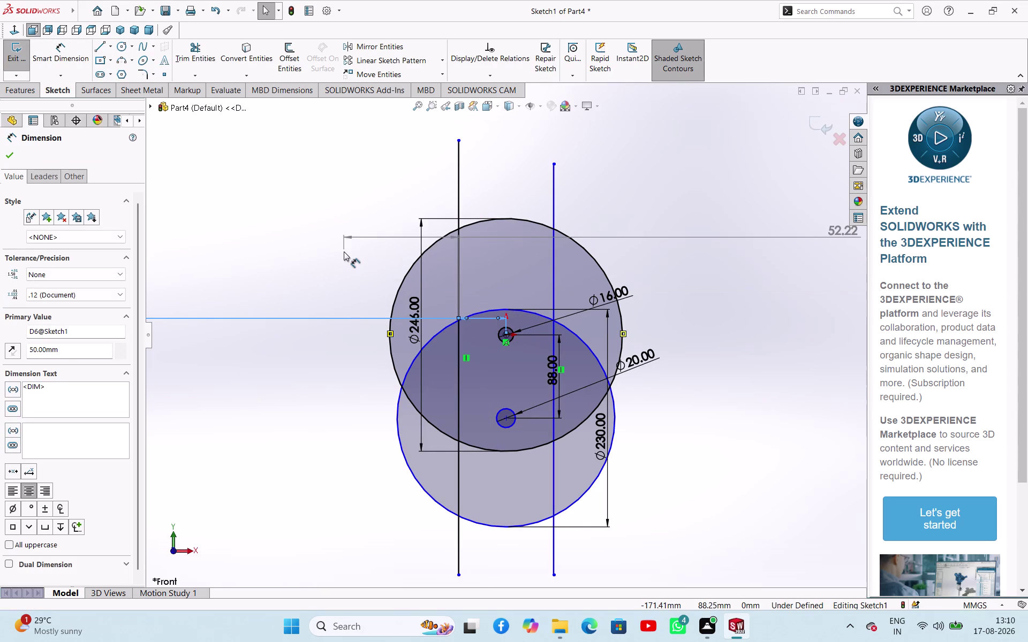
key(Escape)
Dimension the right vertical line 50 mm from the origin.
right_drag(352, 268, 374, 199)
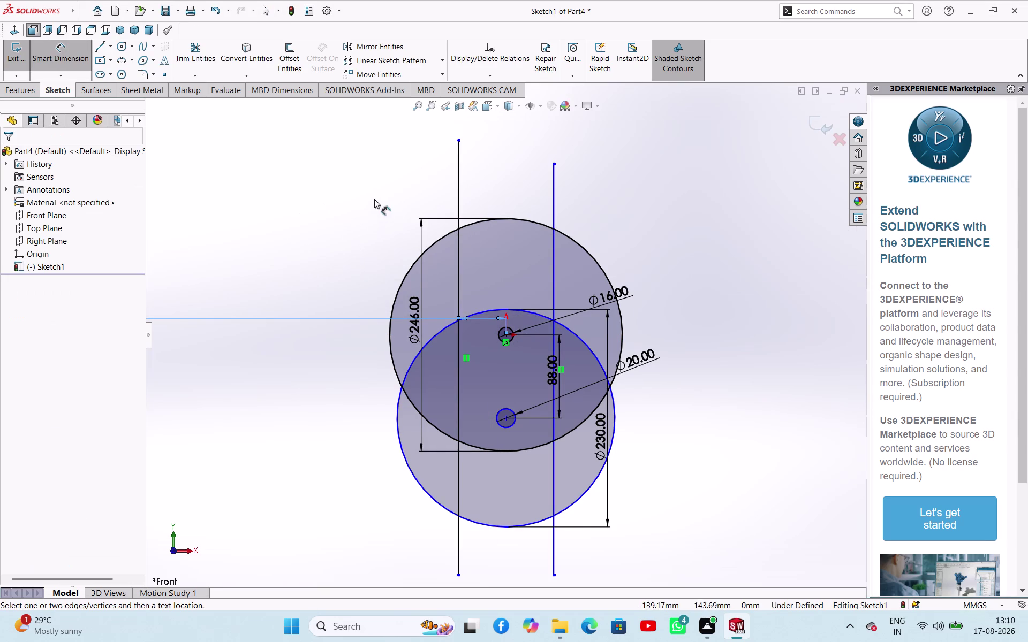
click(555, 262)
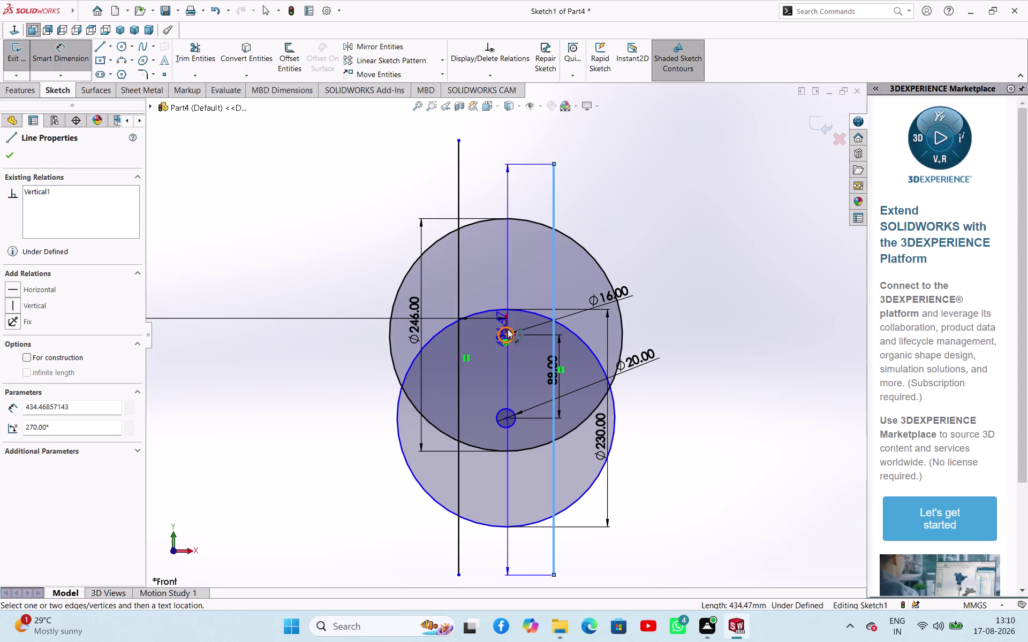
drag(506, 333, 506, 324)
click(623, 207)
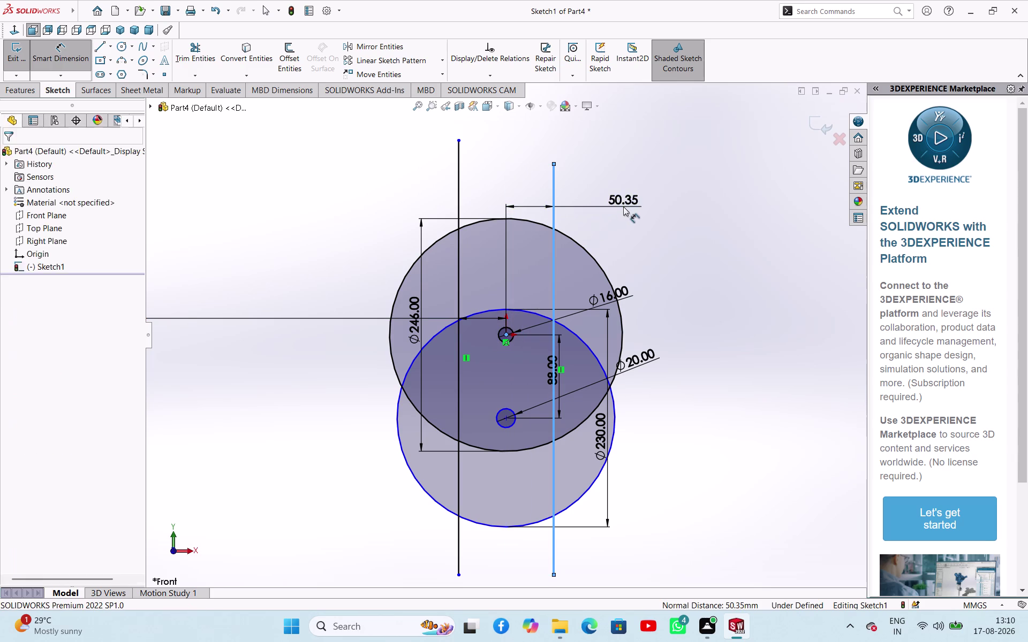
text(50)
key(Return)
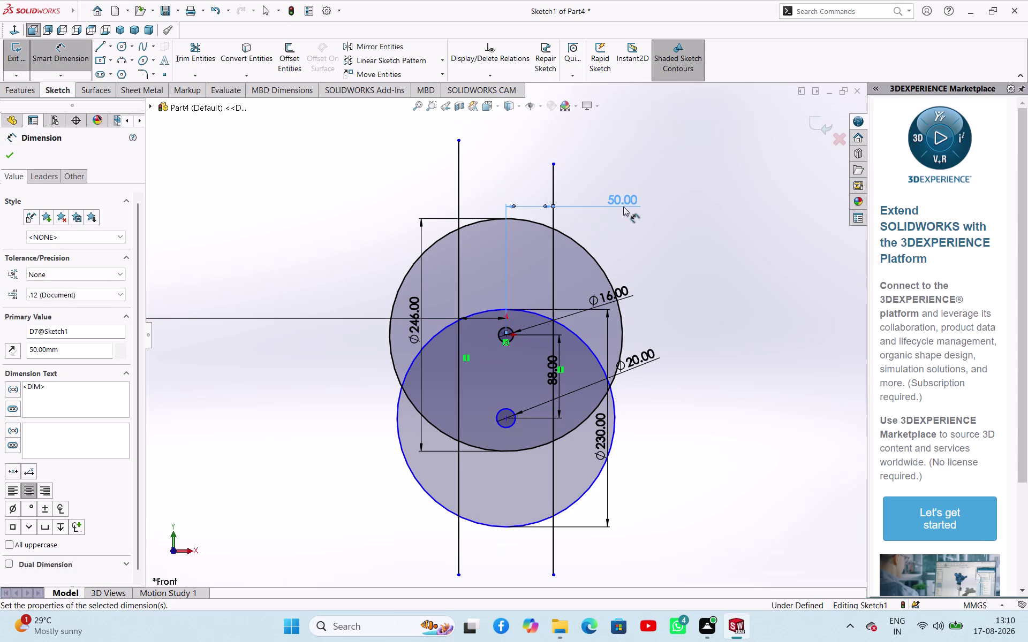
right_click(694, 296)
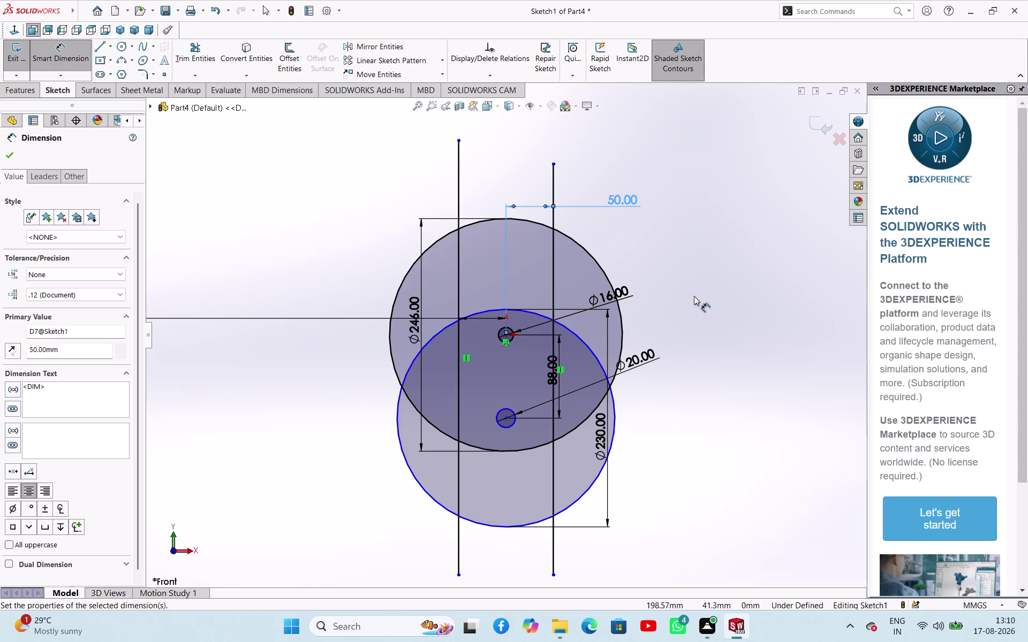
click(707, 332)
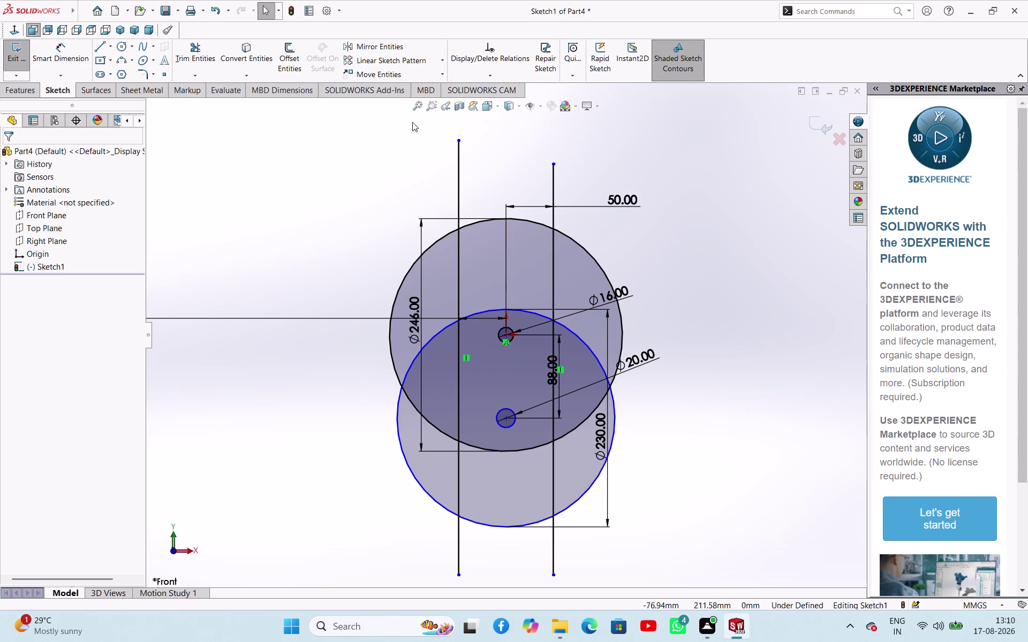
click(182, 48)
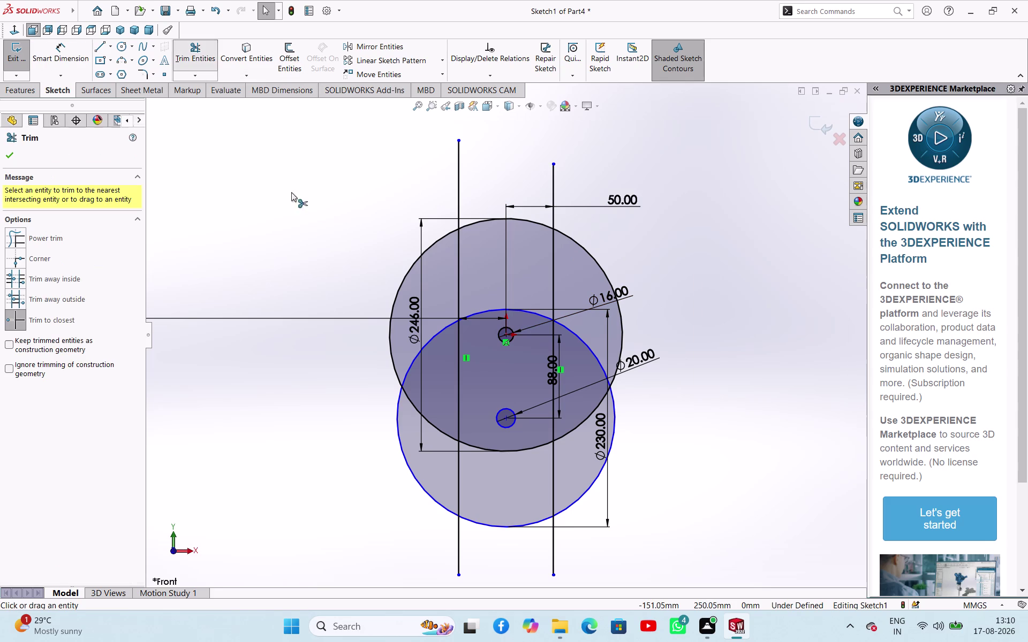
Trim the unwanted circle arcs and left line end on the left and bottom.
click(415, 258)
click(436, 332)
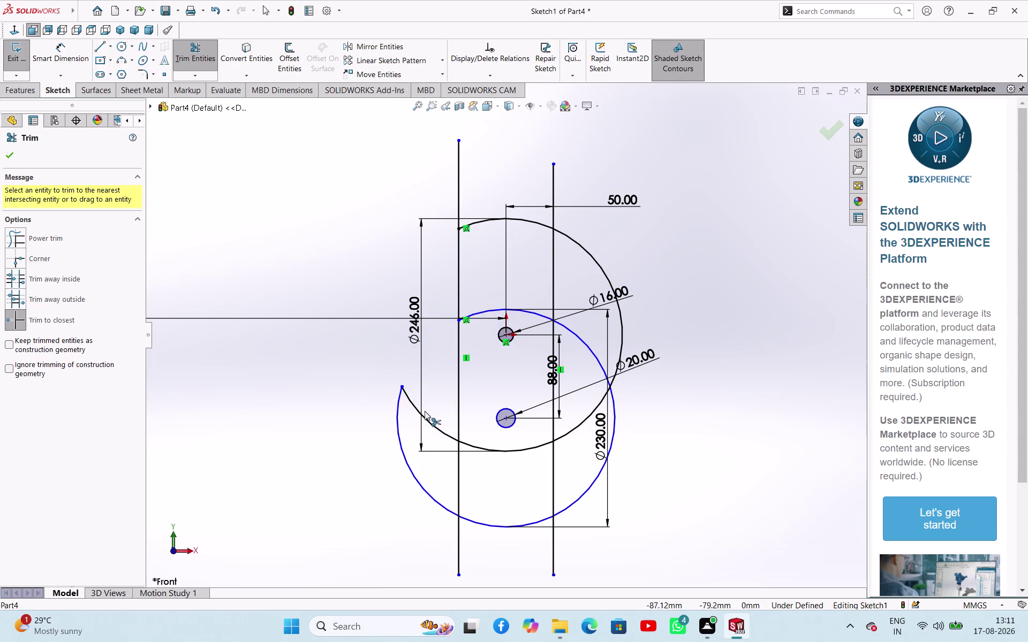
click(426, 422)
click(404, 451)
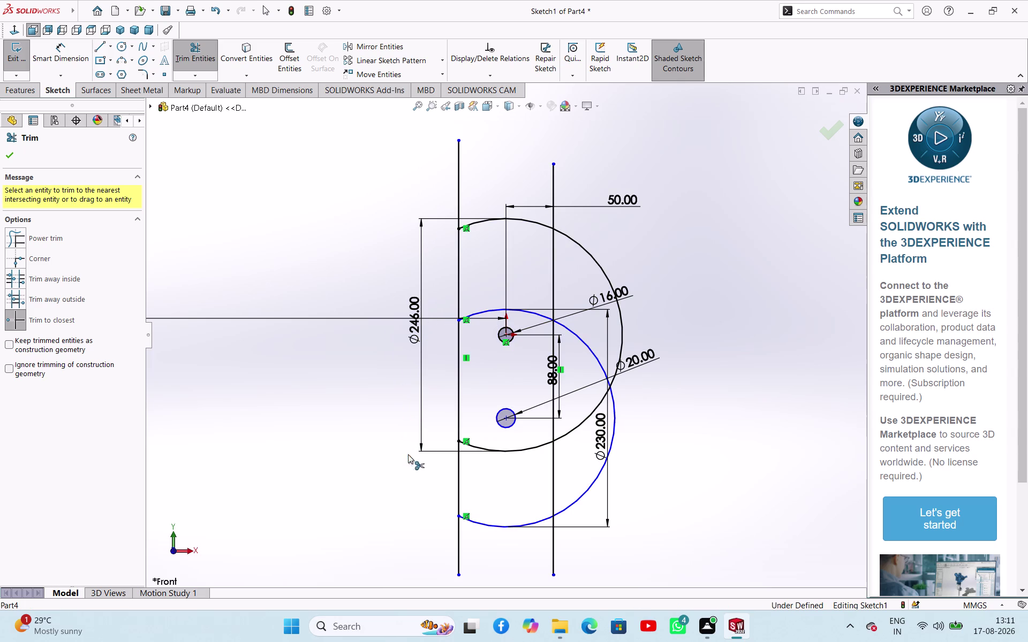
click(455, 481)
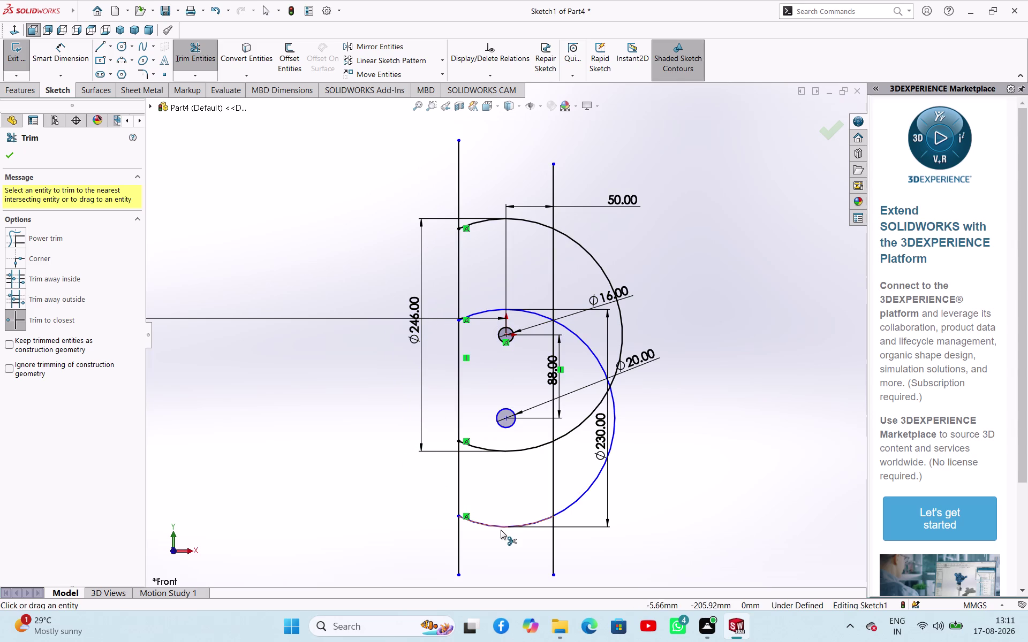
click(499, 529)
click(455, 489)
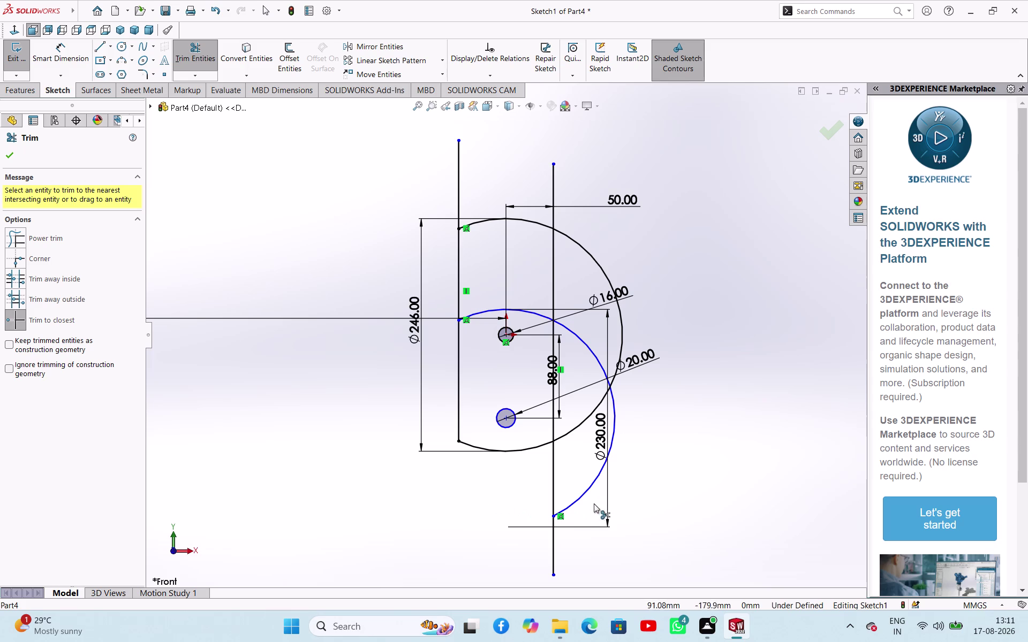
Trim the remaining right-side arcs and both line ends above the profile.
click(591, 482)
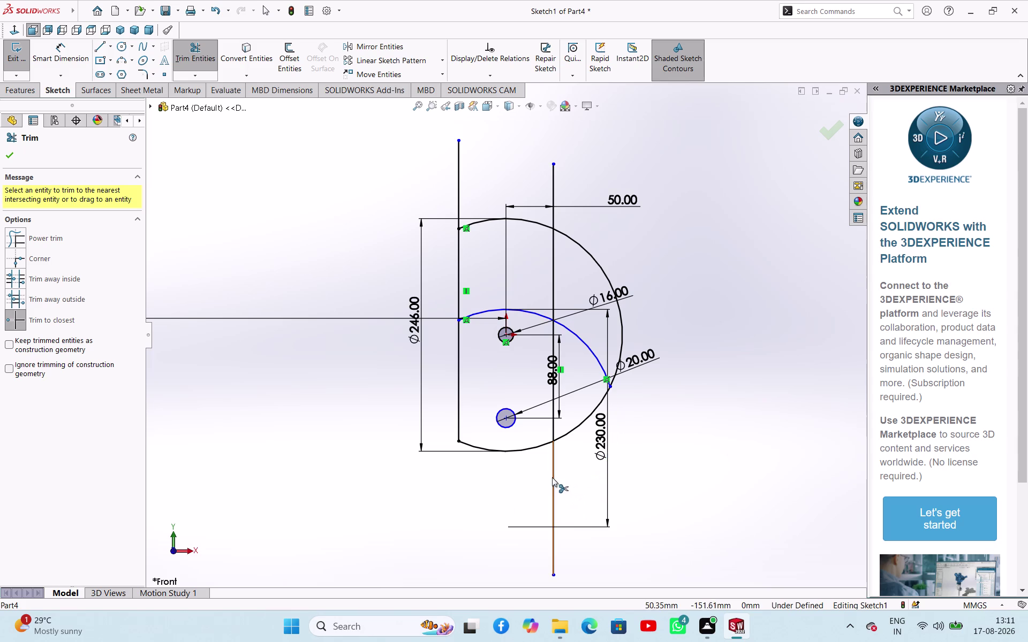
click(552, 478)
click(581, 421)
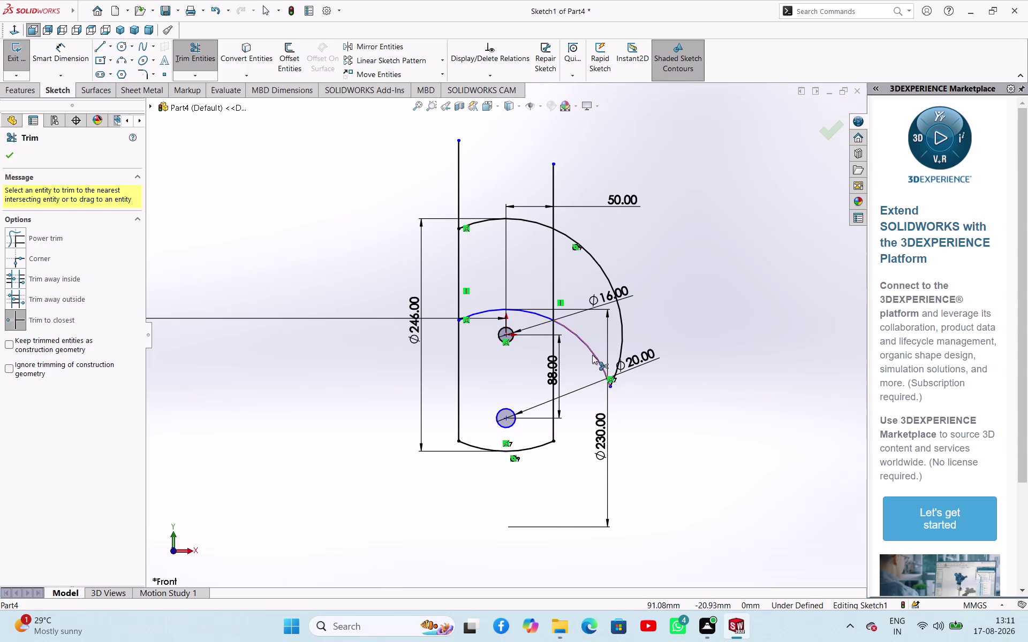
click(593, 355)
click(622, 317)
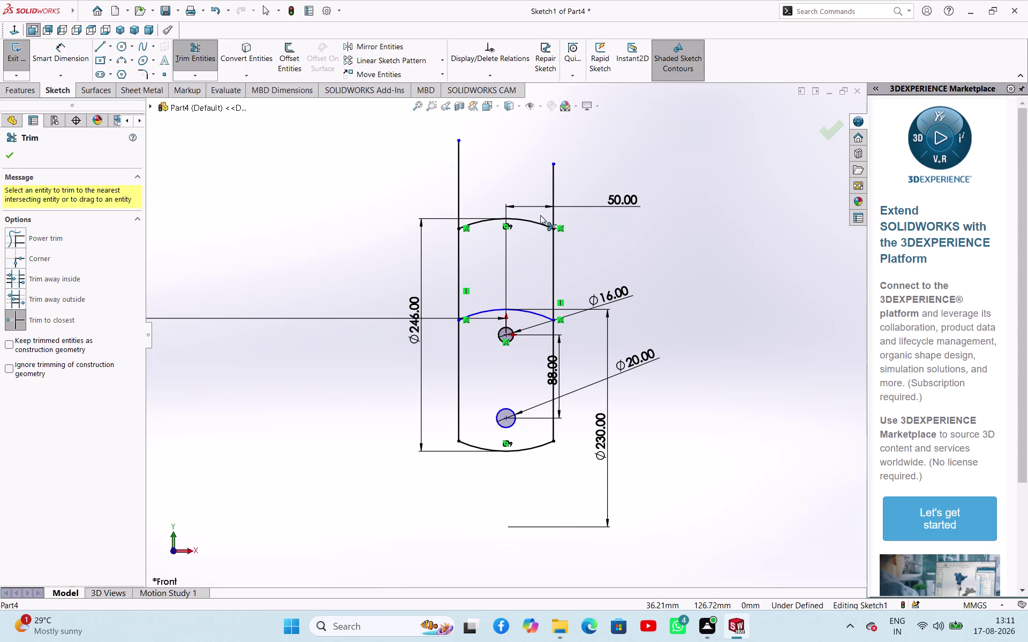
click(540, 221)
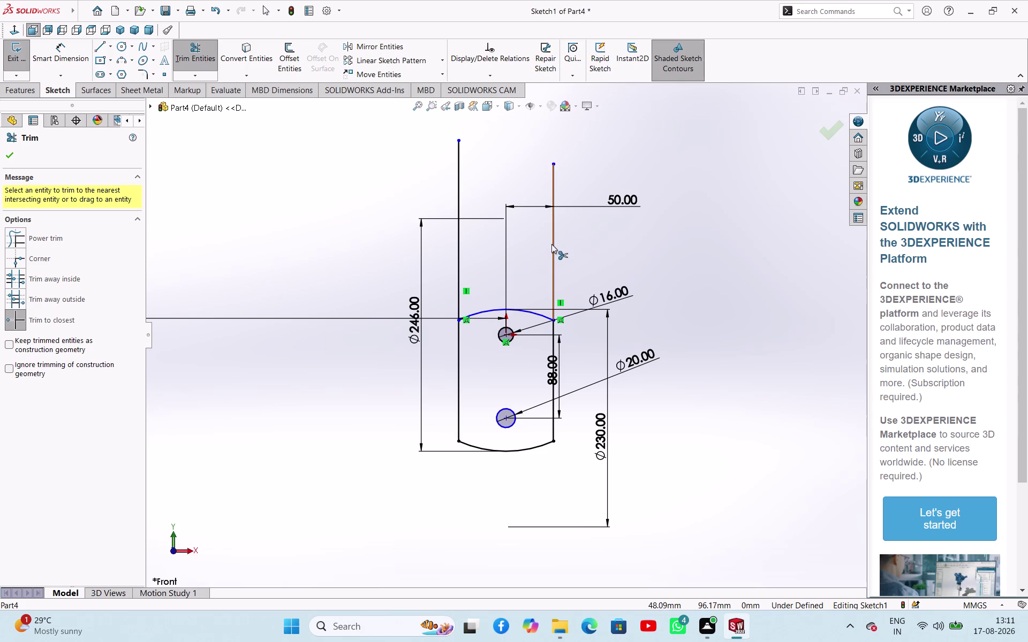
click(552, 244)
click(461, 258)
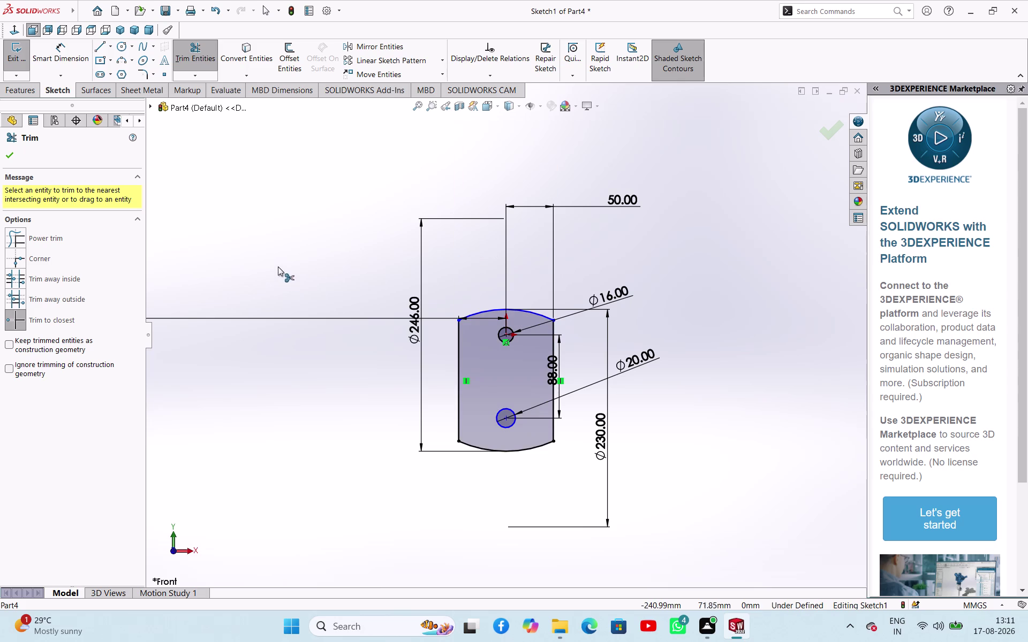
right_click(278, 267)
click(296, 305)
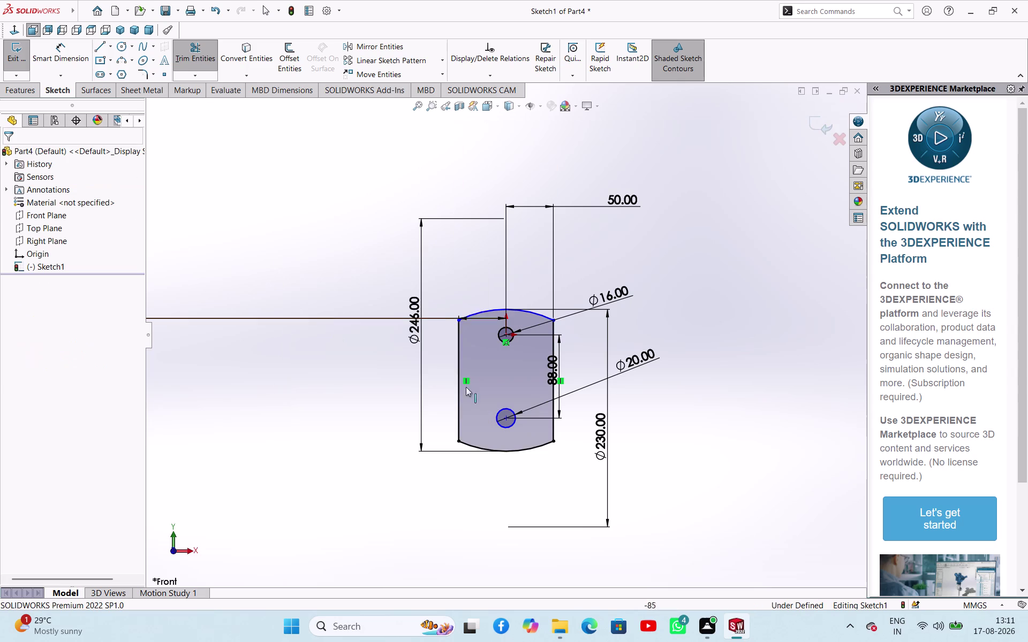
Attempt a diameter dimension on the lower hole and cancel the redundant dimension.
click(654, 406)
middle_drag(693, 425, 628, 469)
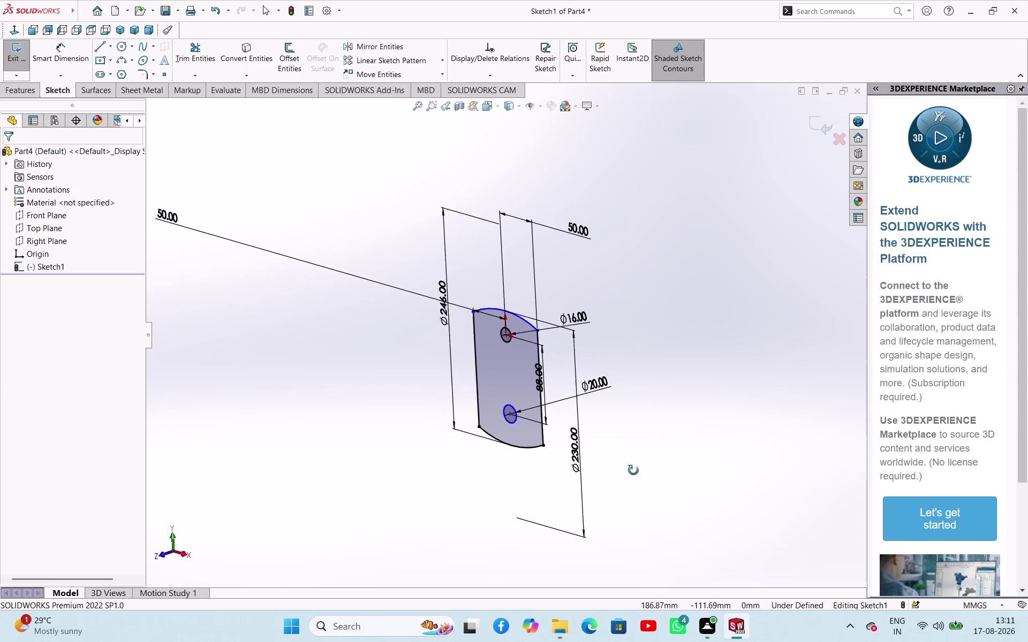
middle_drag(628, 469, 680, 439)
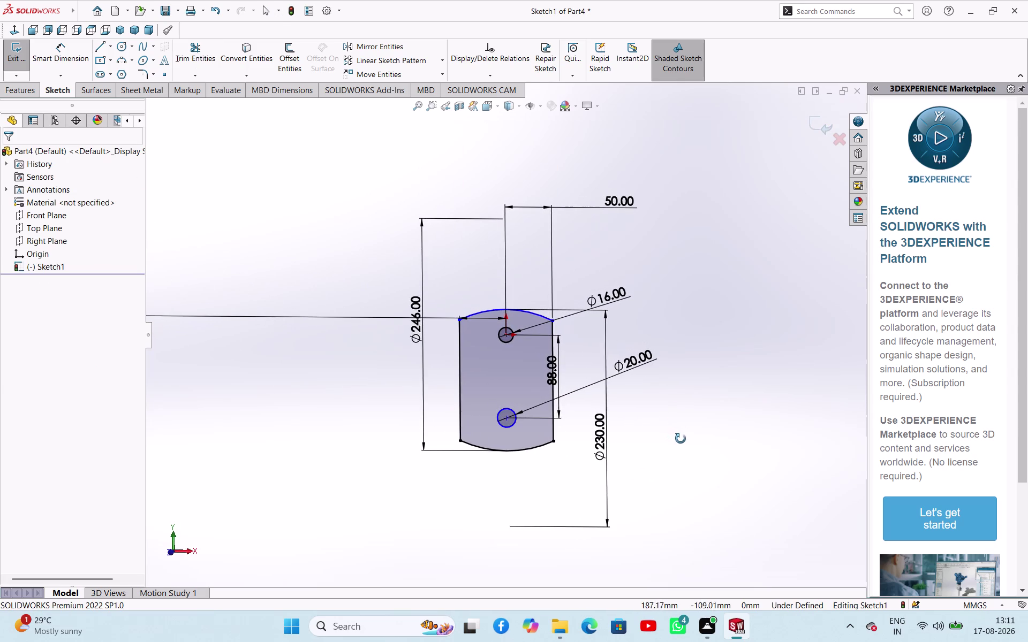
middle_drag(681, 439, 681, 439)
right_drag(388, 476, 389, 393)
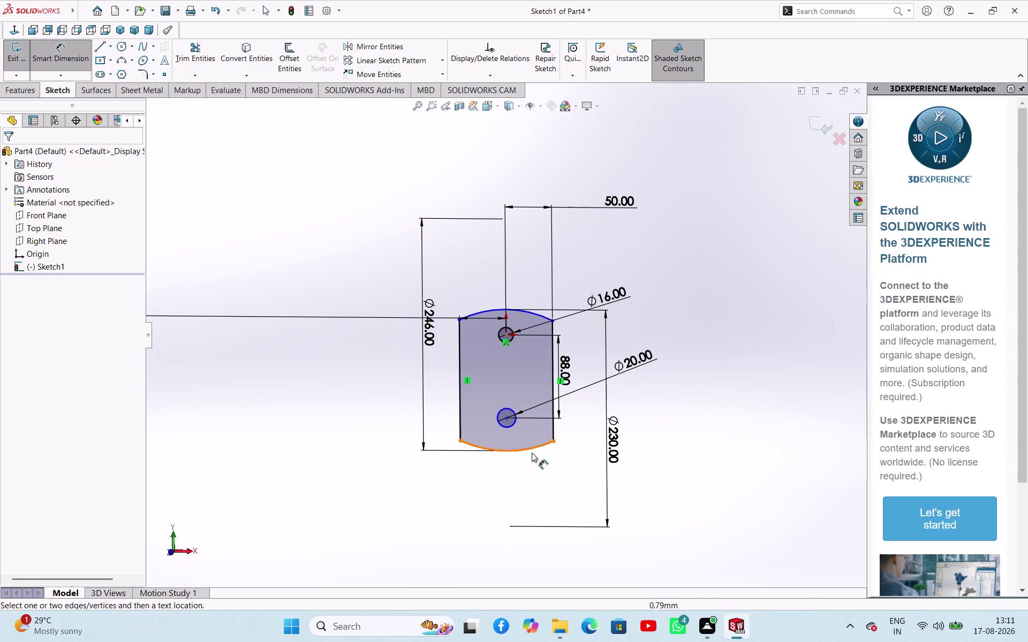
click(510, 428)
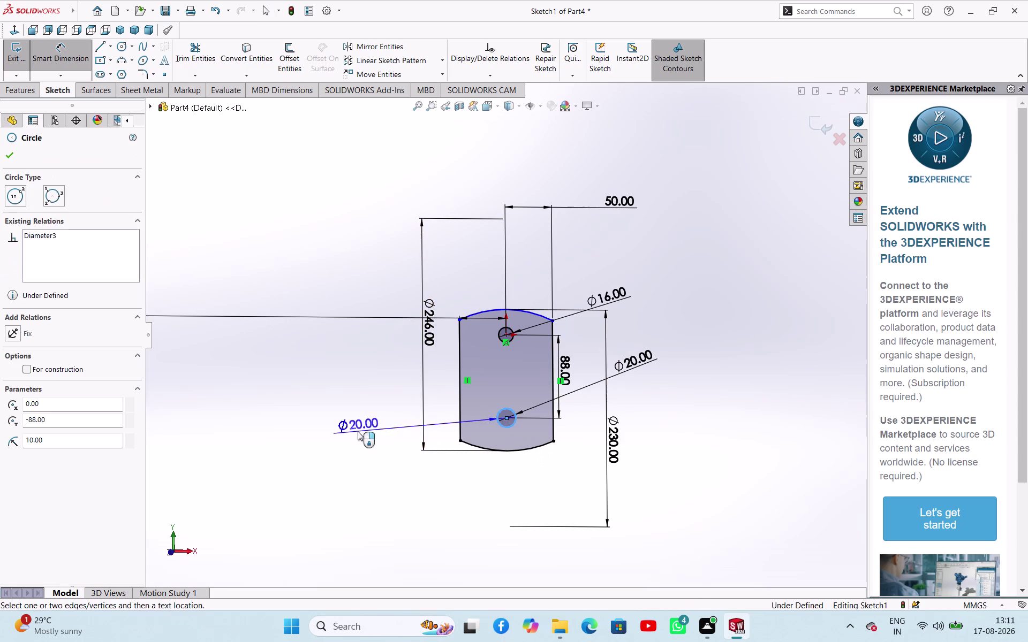
click(358, 431)
click(581, 330)
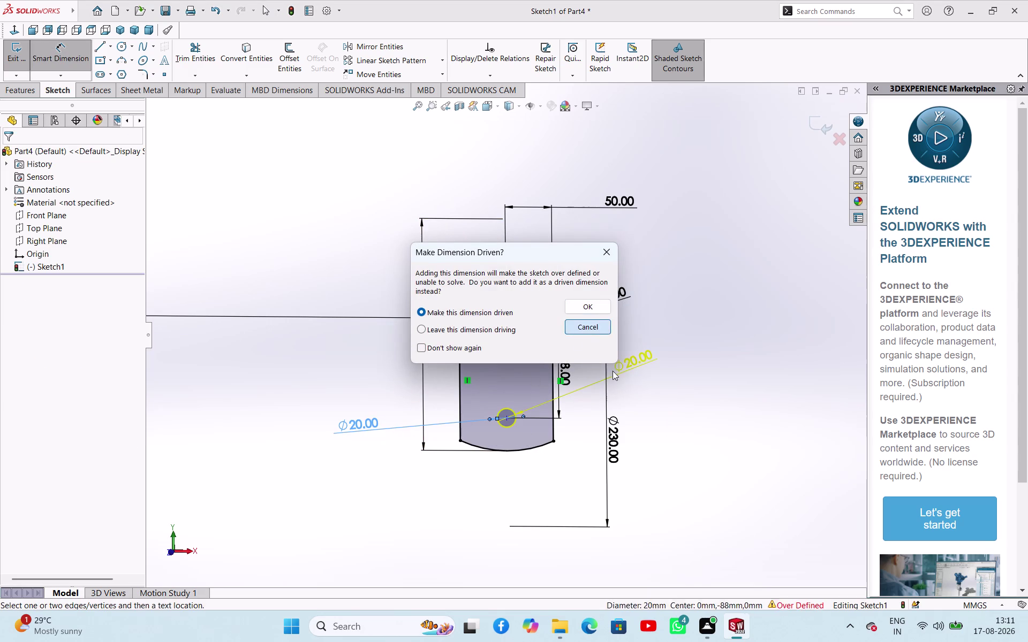
click(716, 462)
Exit the trimmed plate sketch.
scroll(up, 3)
scroll(down, 3)
scroll(down, 3)
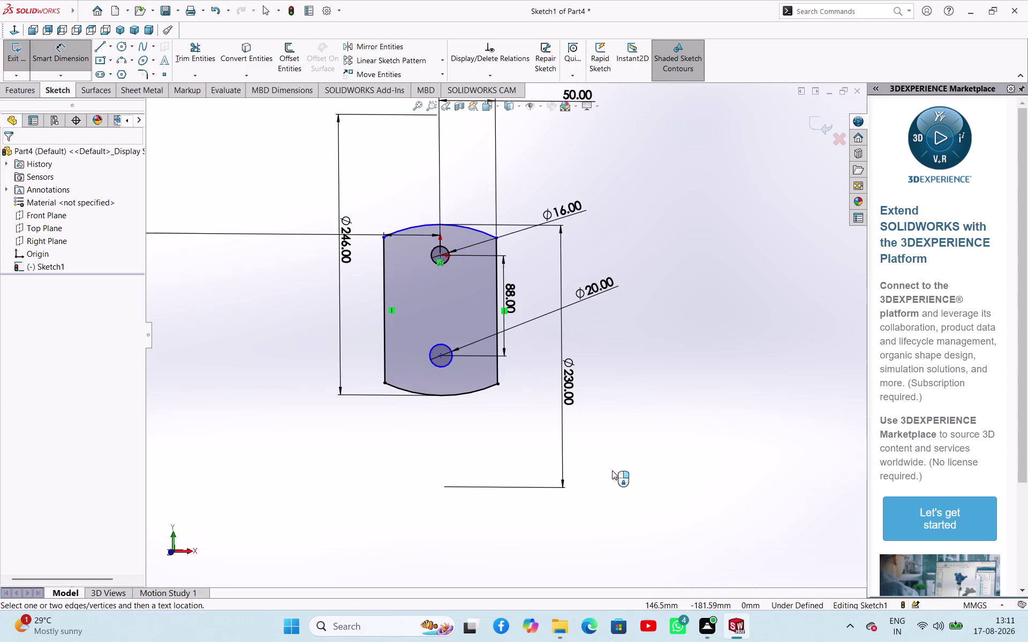
scroll(up, 3)
click(17, 64)
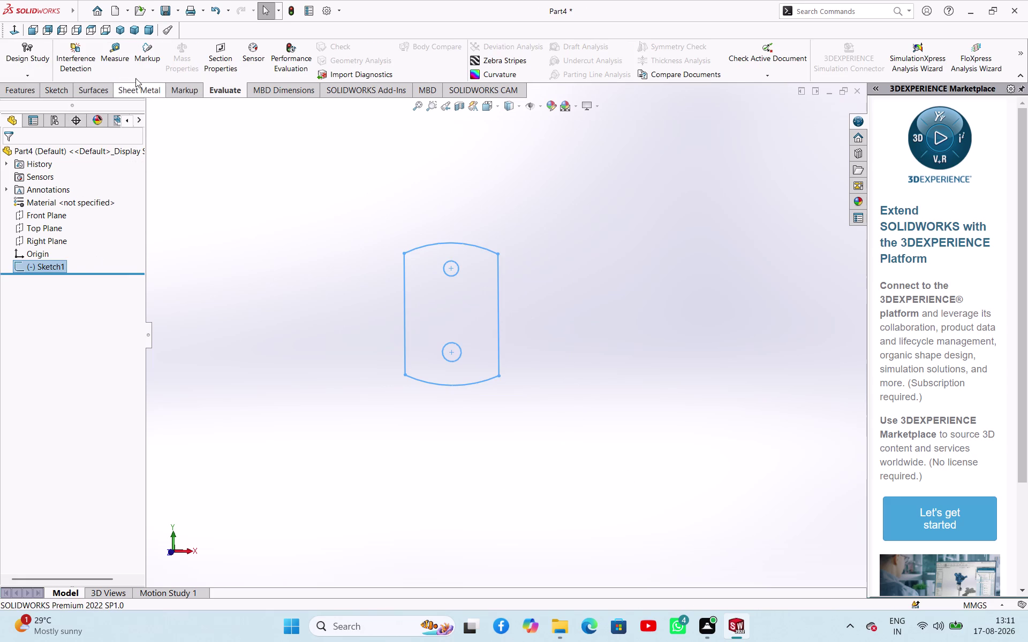
Extrude the plate profile Blind 10 mm with Extruded Boss/Base.
click(20, 93)
click(30, 61)
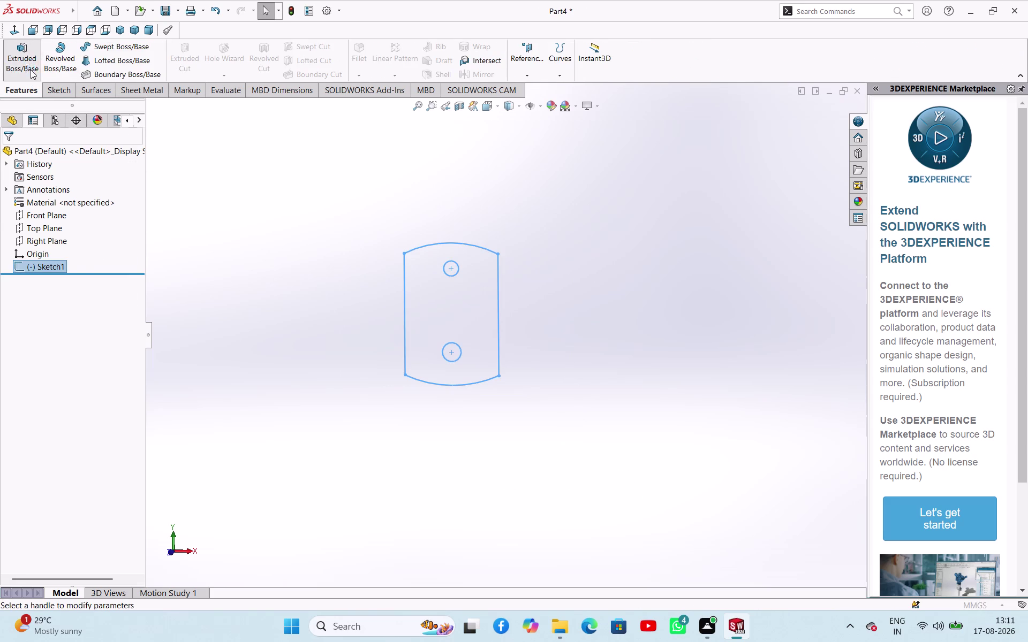
middle_drag(326, 299, 272, 352)
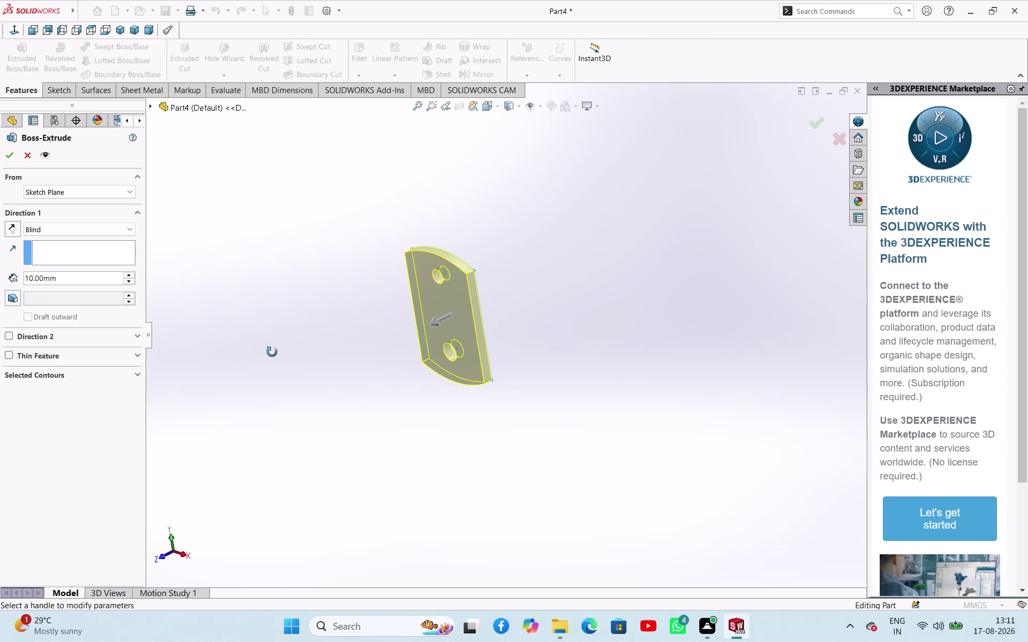
middle_drag(272, 353, 267, 359)
click(14, 159)
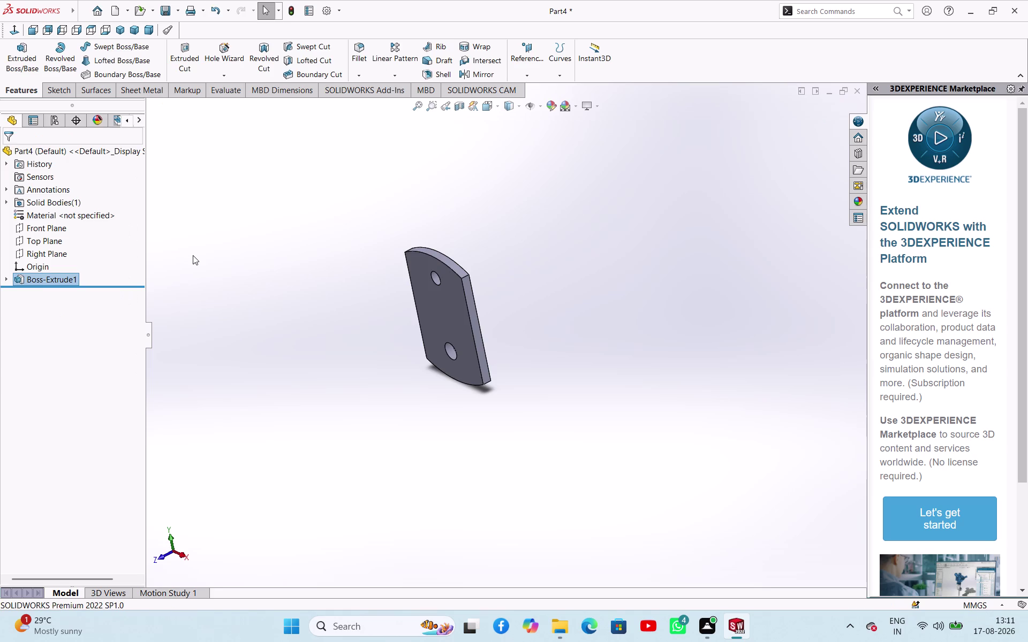
click(192, 256)
click(478, 333)
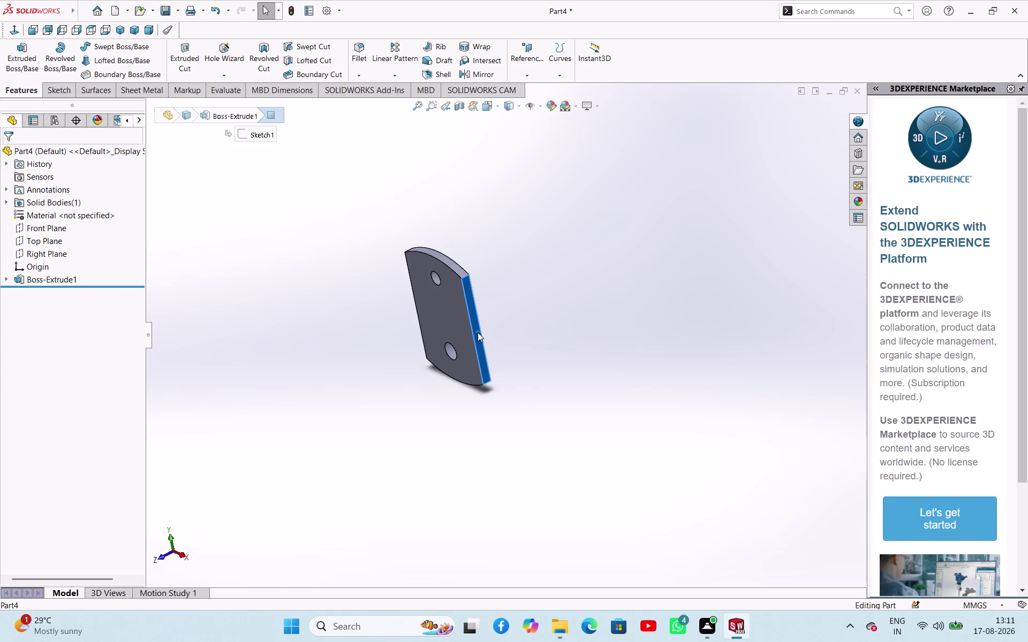
Create Sketch2 on the plate's narrow side face and pick the Line tool.
click(521, 303)
click(632, 369)
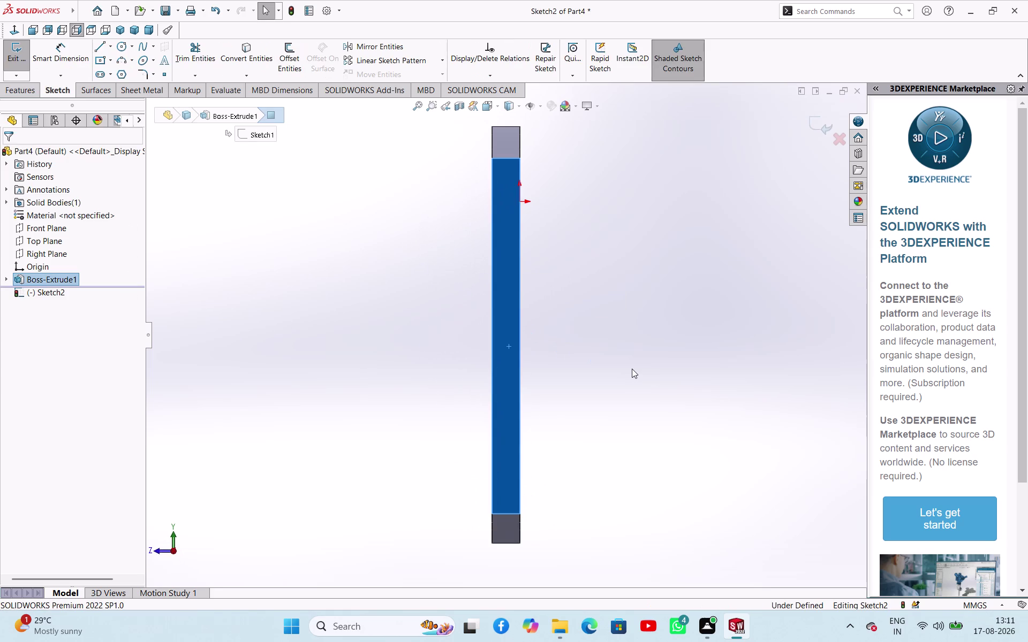
scroll(up, 3)
scroll(down, 3)
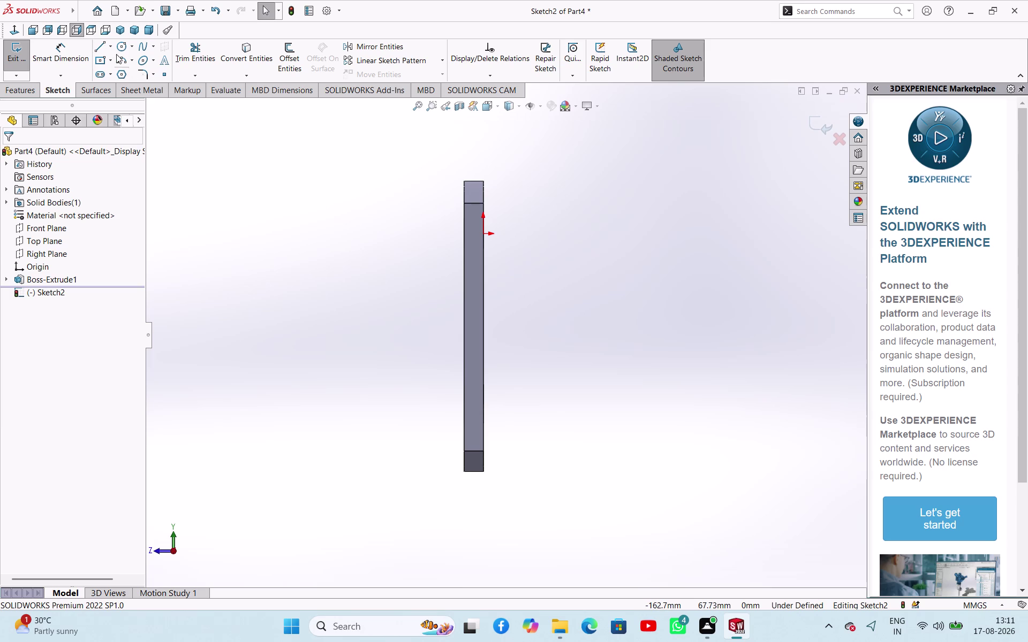
click(97, 48)
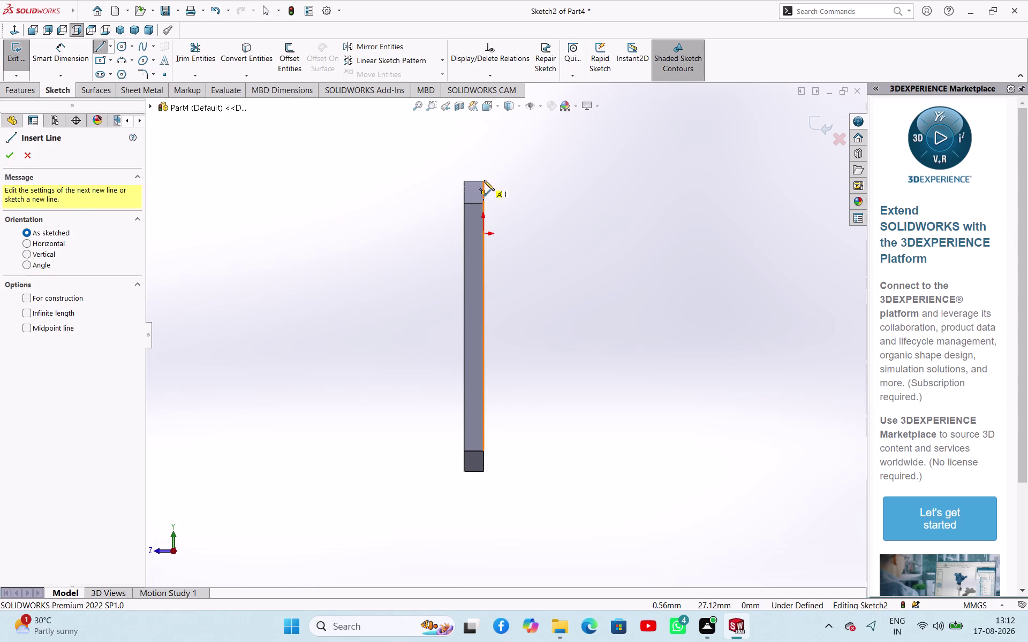
Draw a horizontal construction midpoint line across the side face's top edge.
scroll(down, 3)
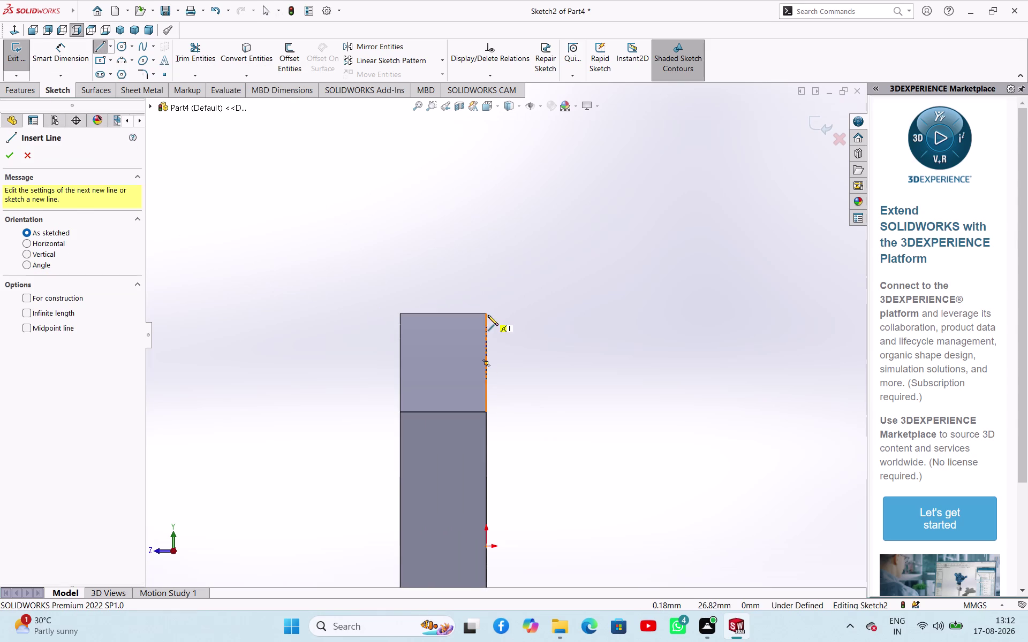
click(111, 49)
click(99, 77)
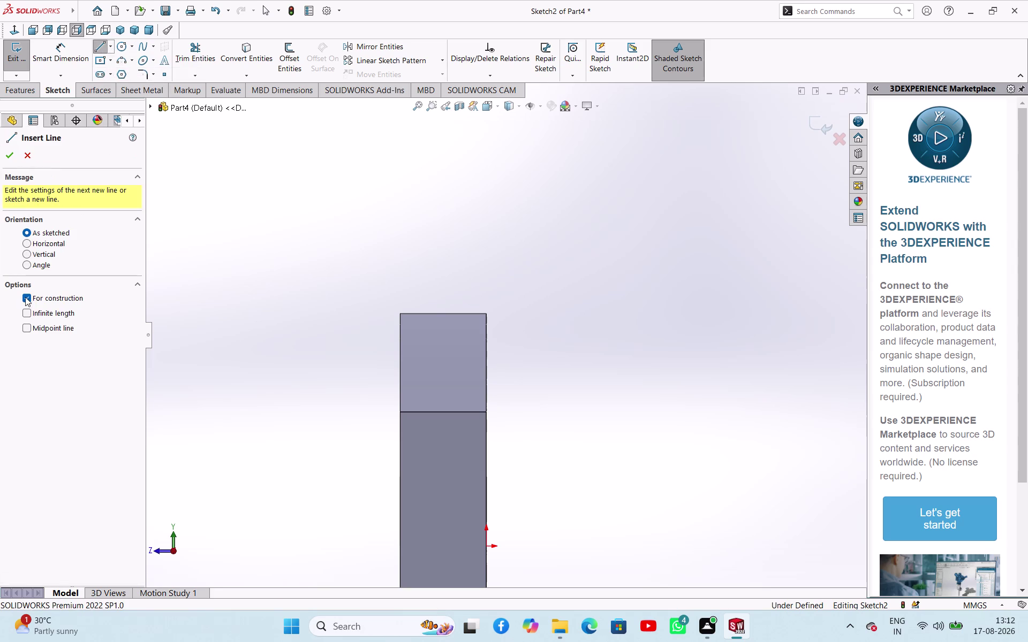
click(27, 330)
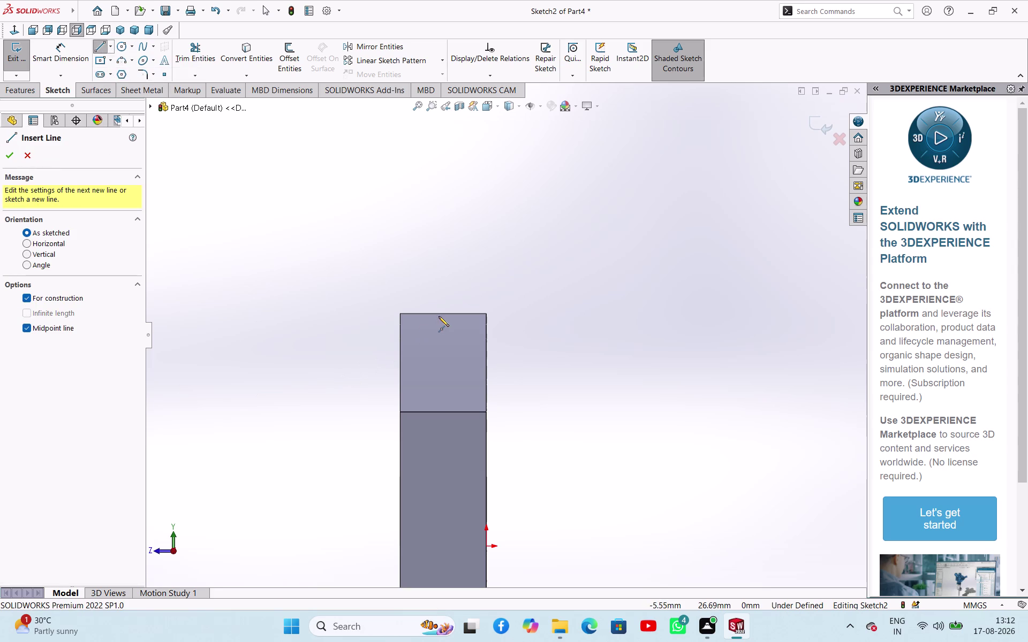
click(486, 314)
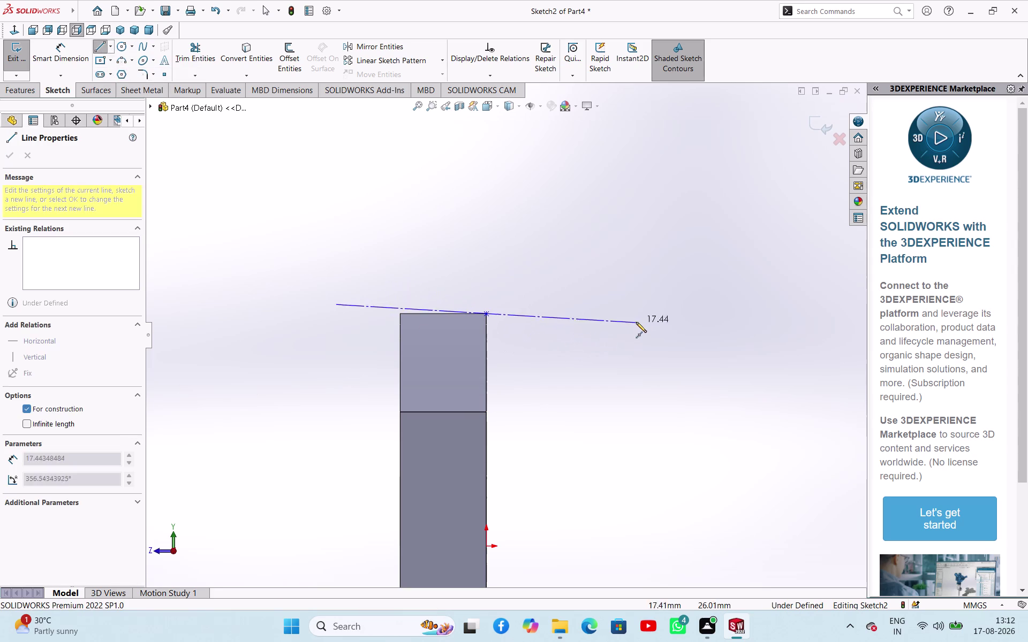
click(643, 313)
right_click(579, 335)
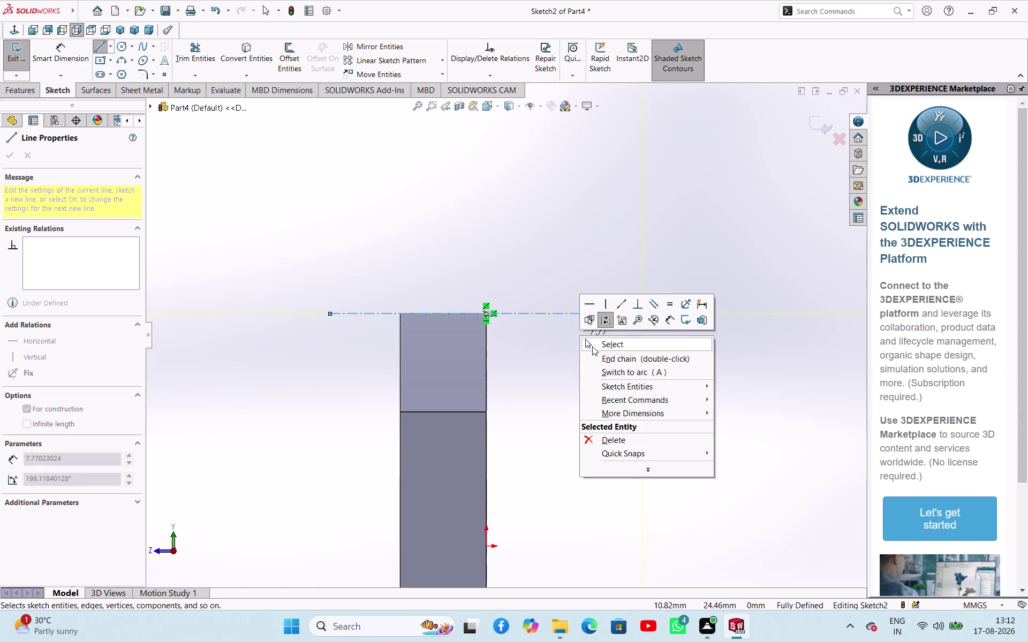
click(592, 346)
click(416, 215)
scroll(up, 3)
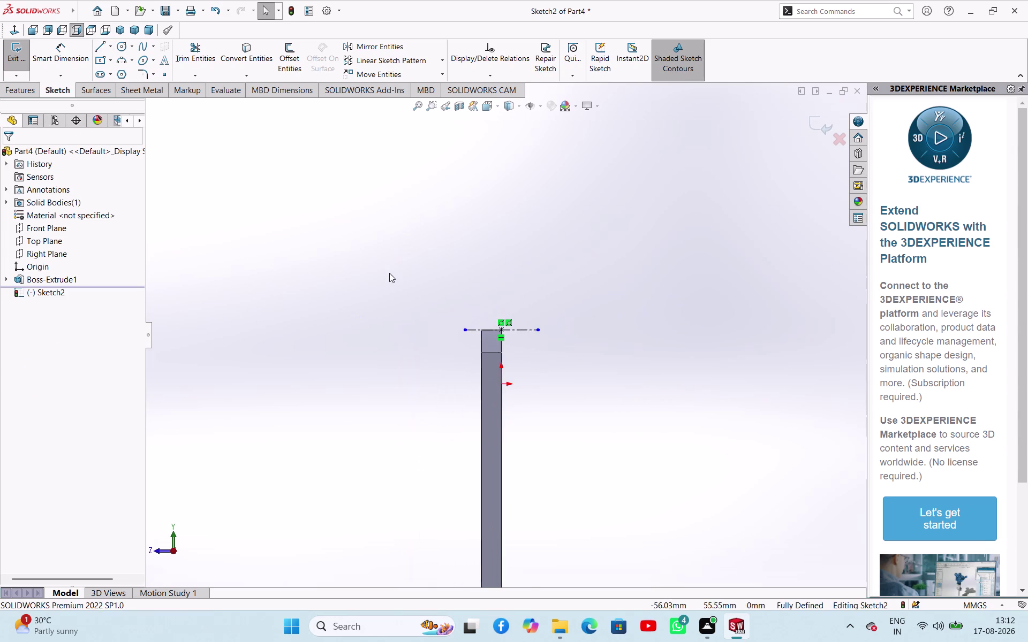
scroll(down, 3)
scroll(up, 3)
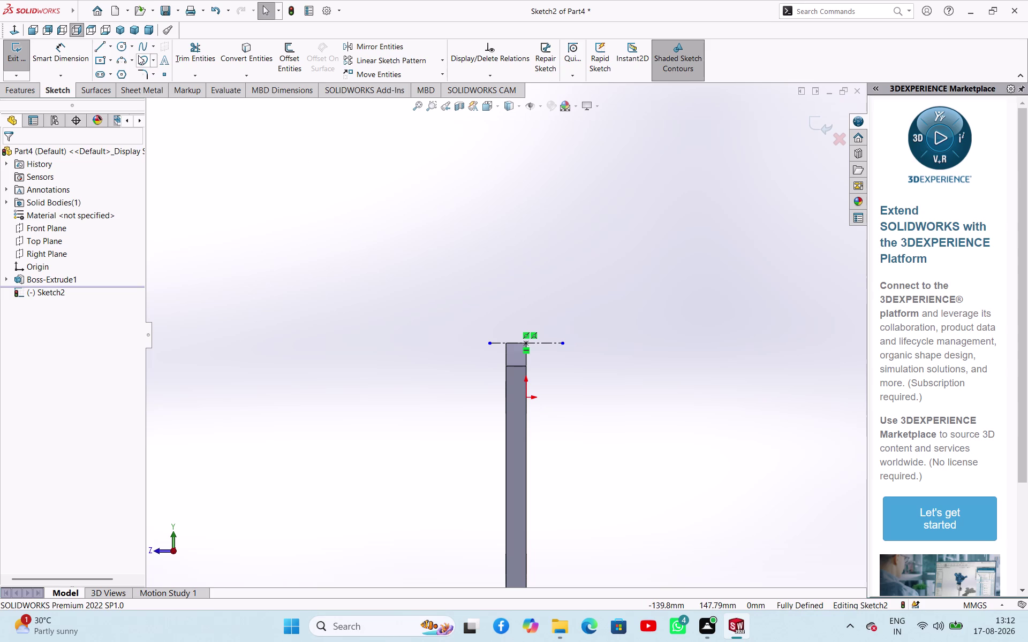
Switch to ordinary lines and draw a short riser above the bar's top and a segment across.
click(108, 45)
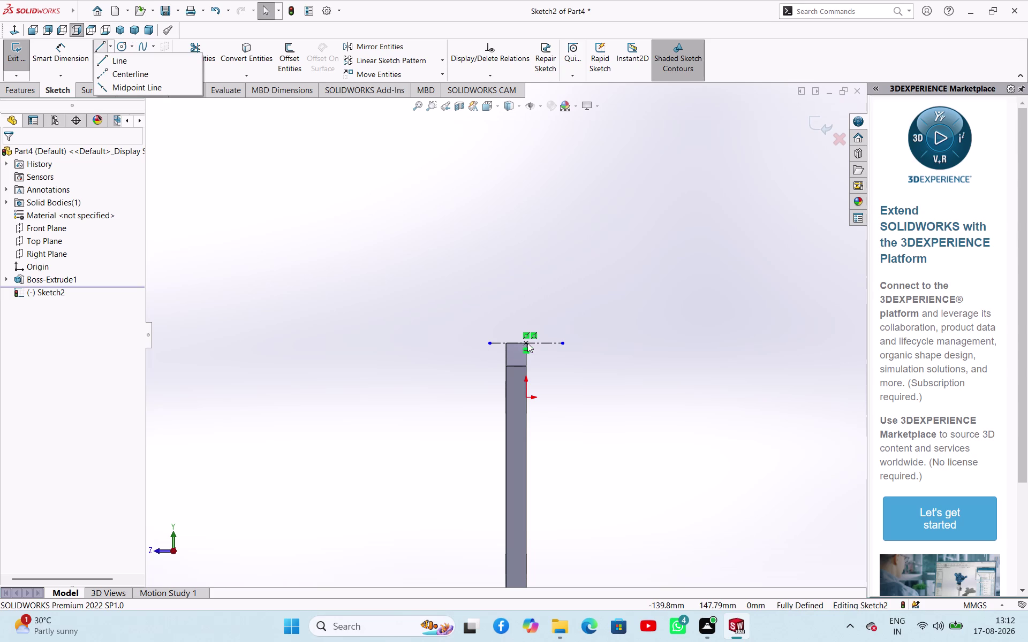
click(122, 65)
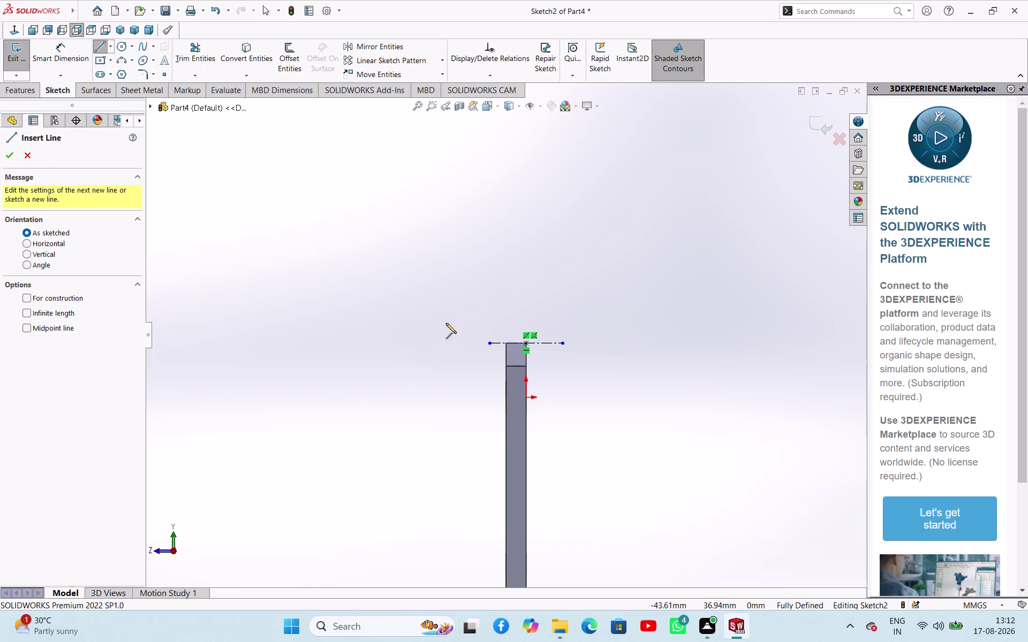
click(528, 343)
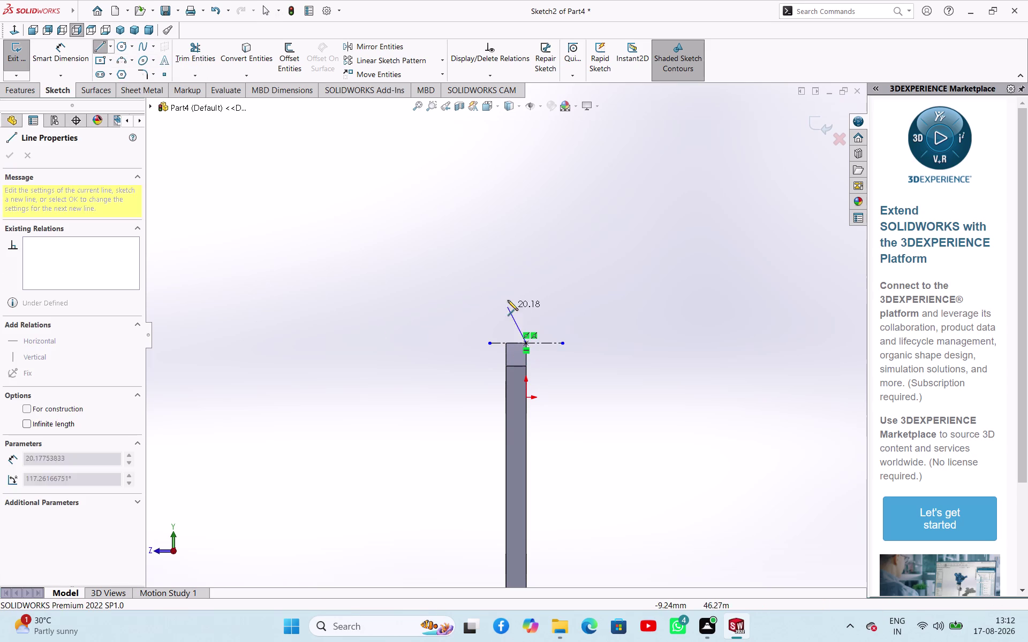
click(524, 211)
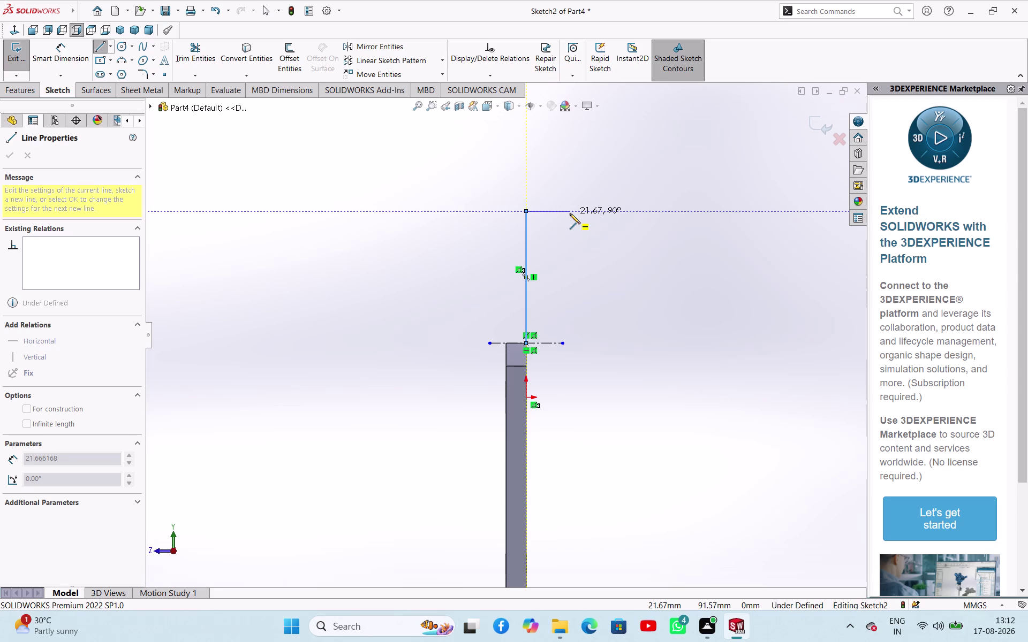
click(570, 214)
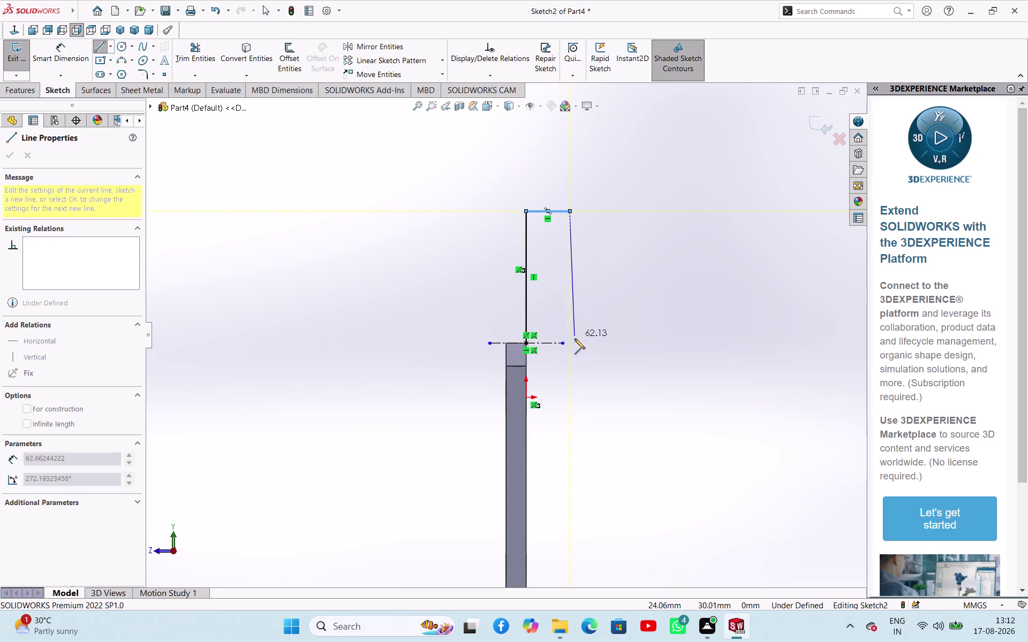
Drop a long vertical line down past the bar's bottom and end the chain.
scroll(up, 3)
scroll(down, 3)
scroll(down, 3)
scroll(down, 3)
scroll(up, 3)
scroll(up, 3)
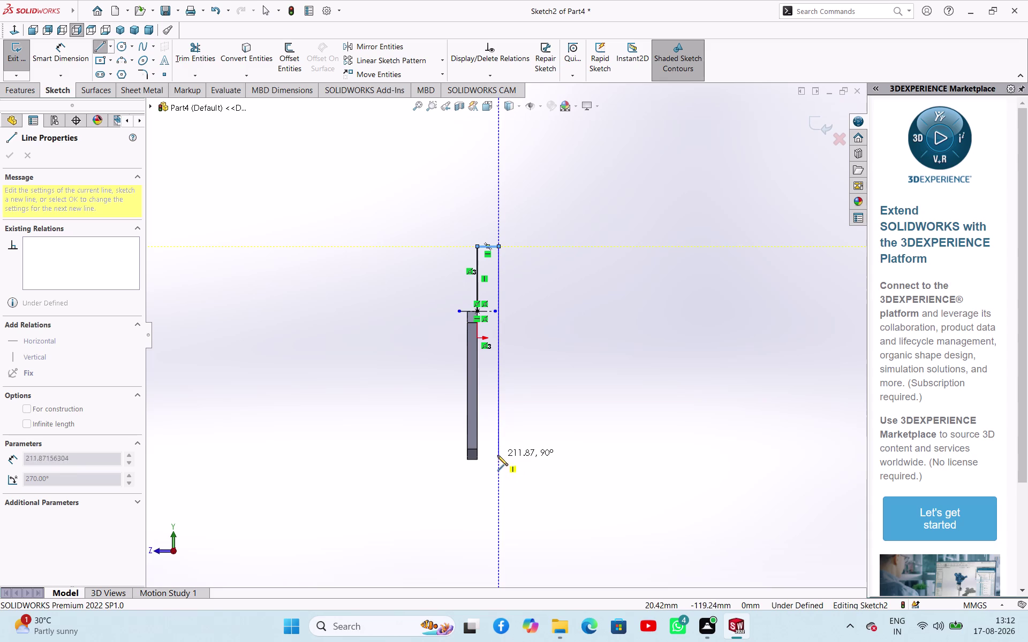
click(500, 489)
right_click(590, 457)
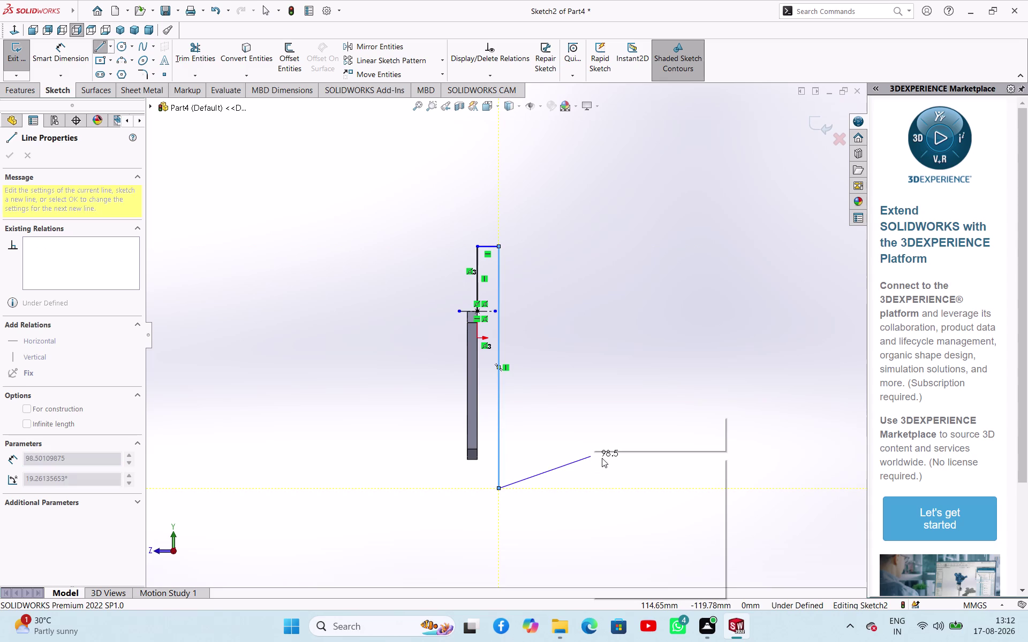
click(602, 459)
right_click(510, 437)
click(530, 446)
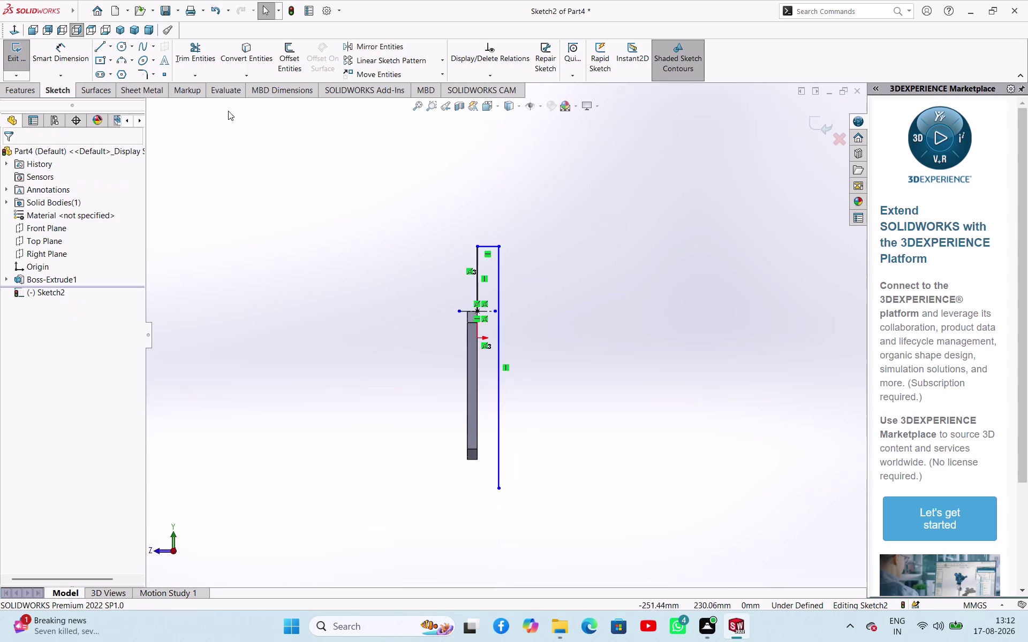
Draw a temporary horizontal centerline from the bar's bottom corner.
click(110, 49)
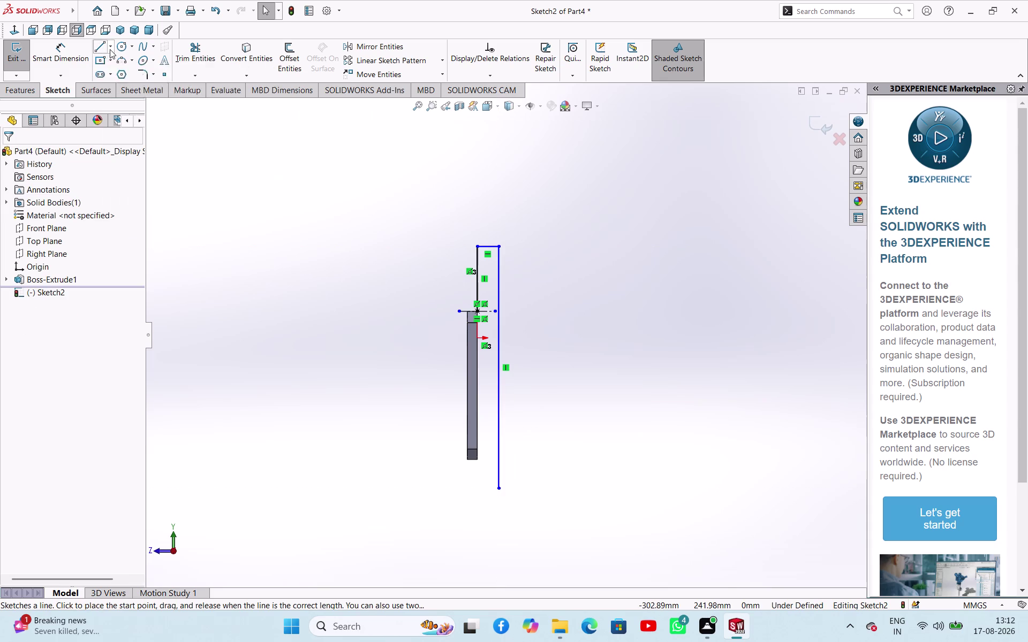
click(104, 76)
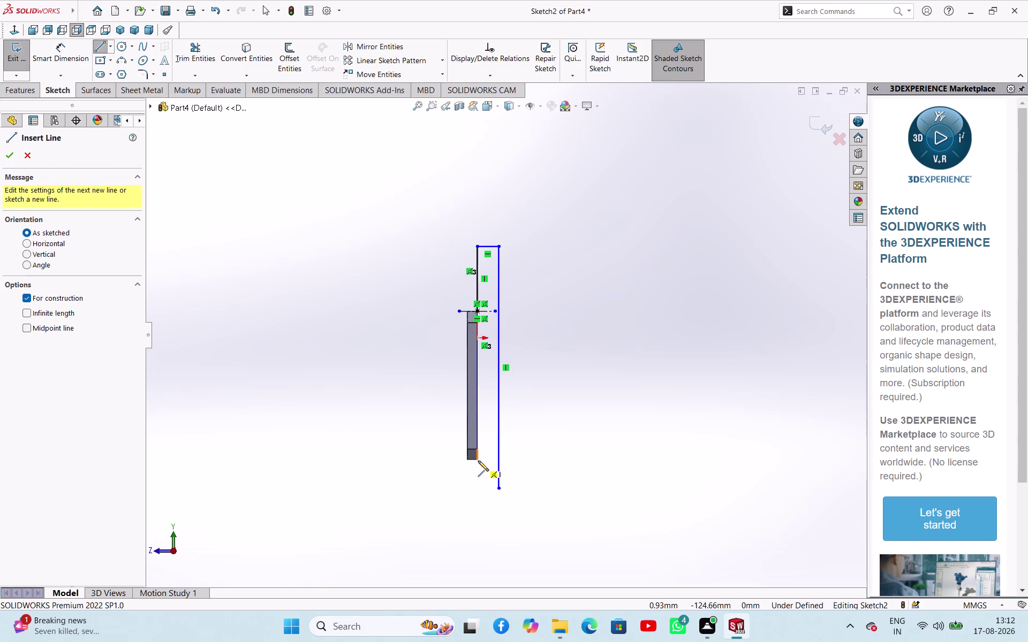
click(478, 461)
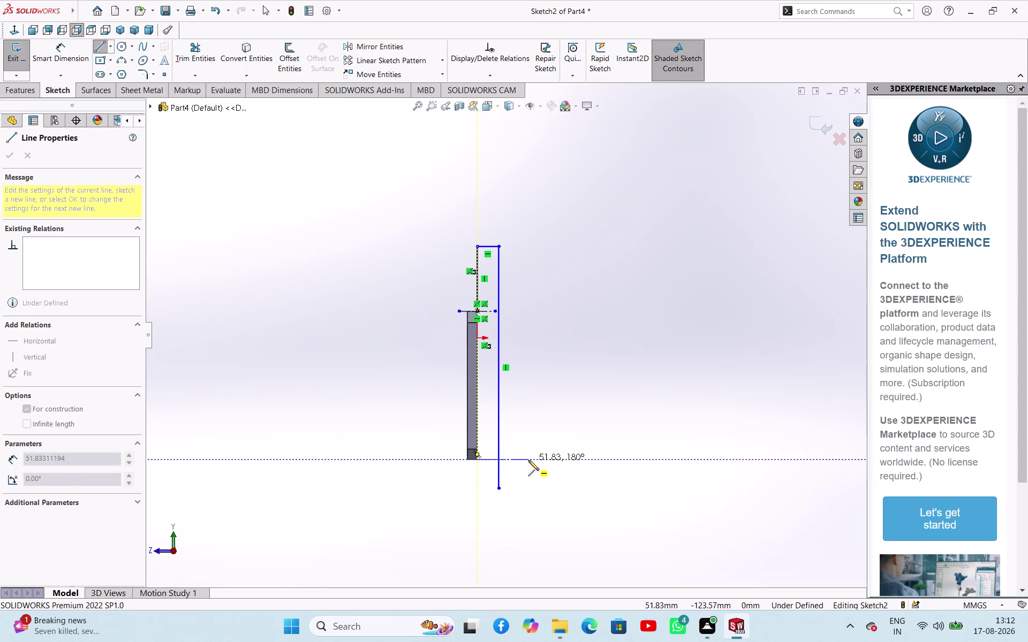
click(528, 460)
right_click(520, 473)
click(531, 478)
click(532, 492)
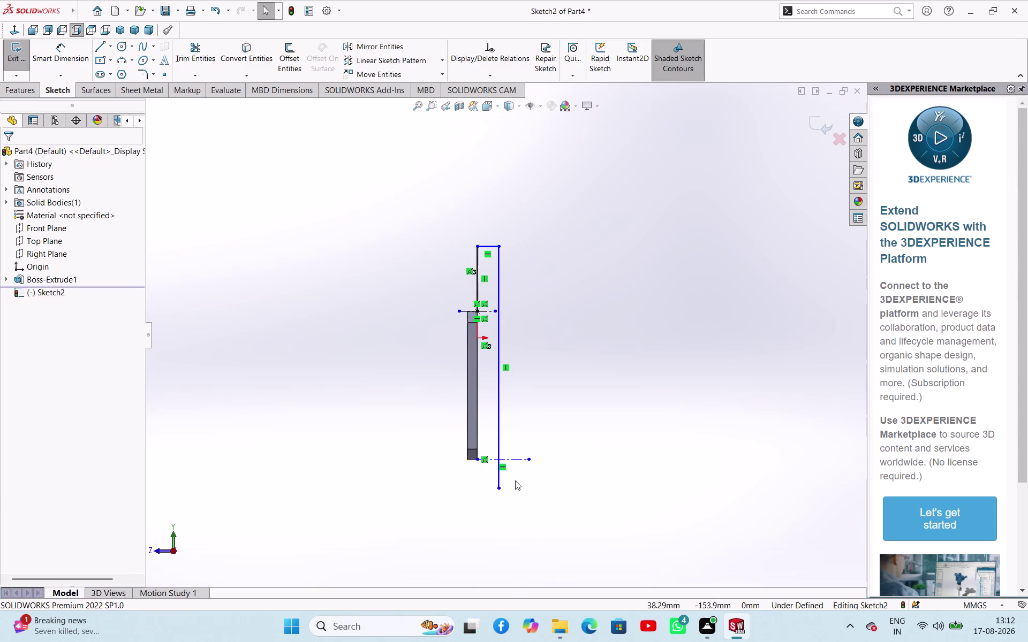
scroll(down, 3)
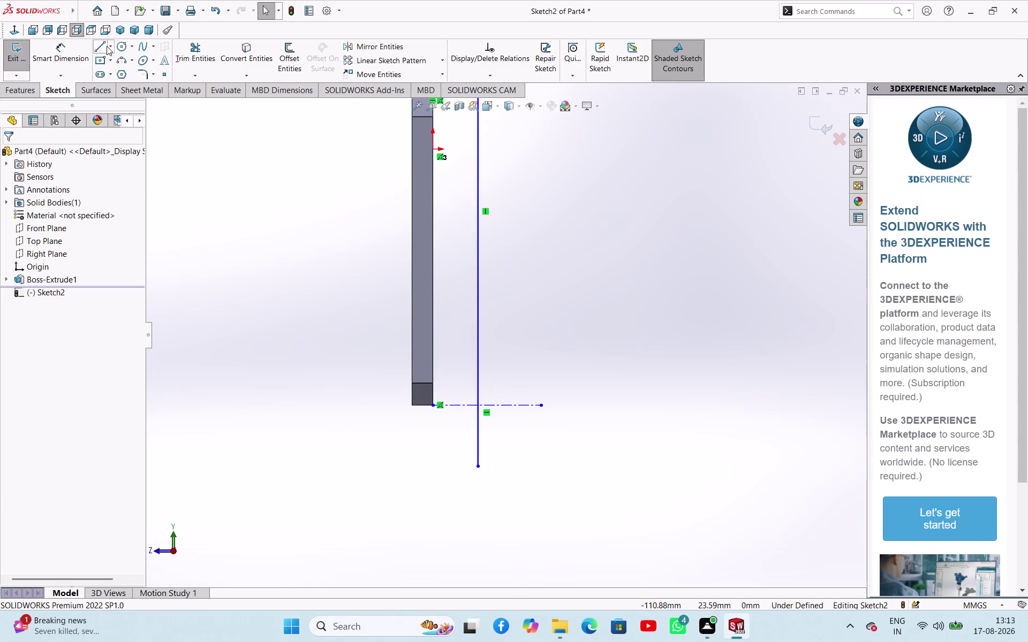
Draw lines down the bar's edge and across the bottom to the long vertical line.
click(104, 45)
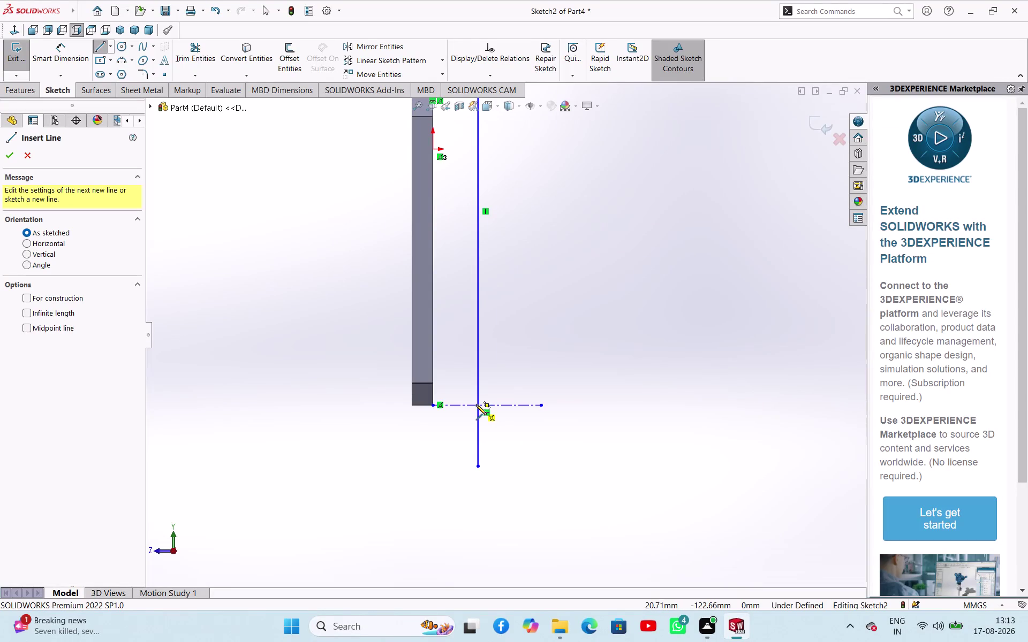
scroll(down, 3)
scroll(down, 3)
scroll(up, 3)
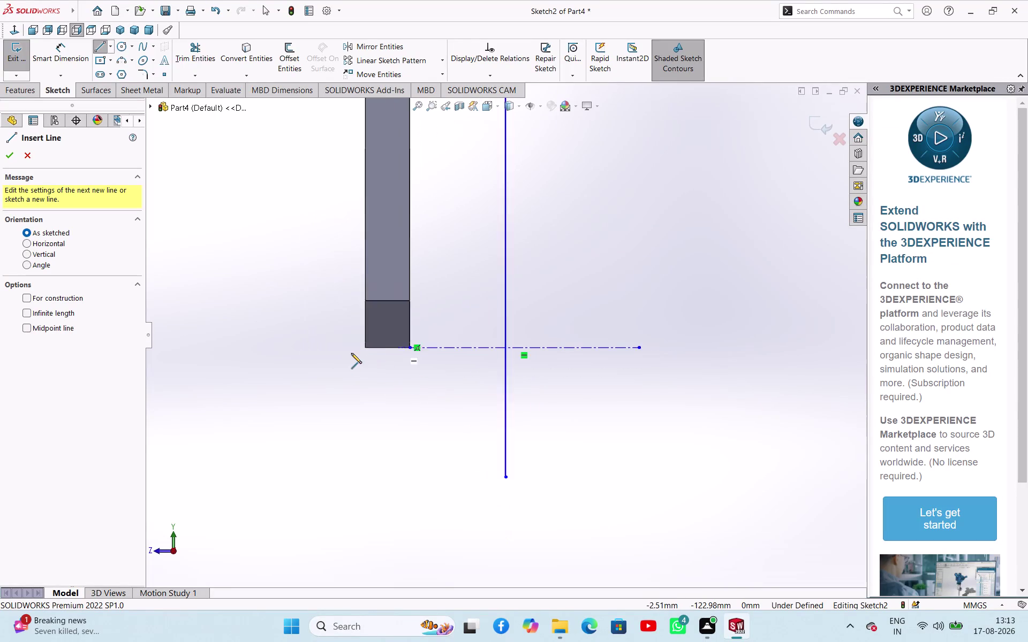
scroll(up, 3)
scroll(up, 3)
scroll(up, 3)
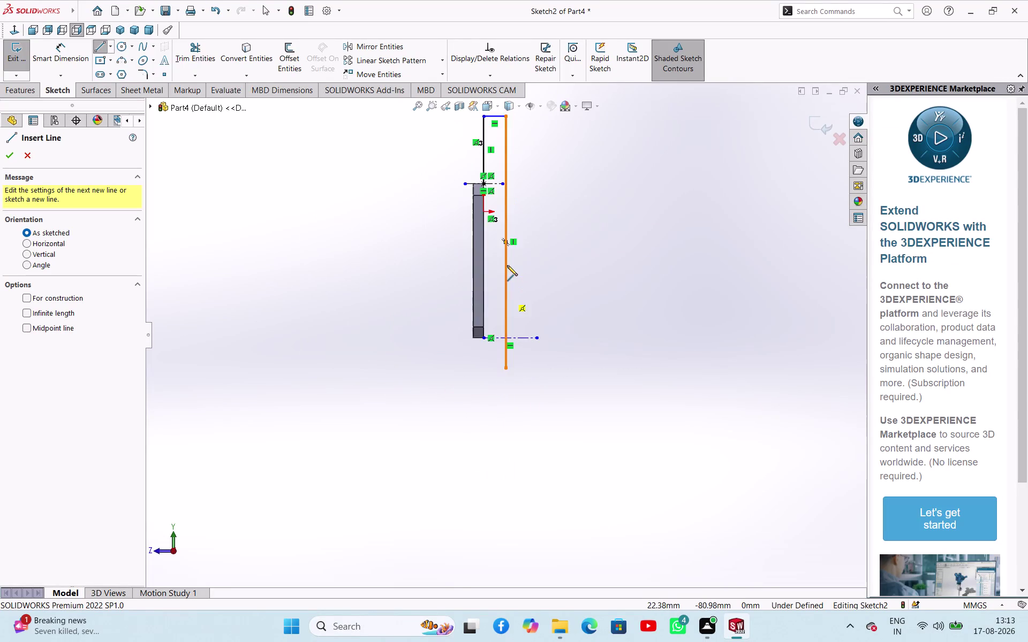
scroll(down, 3)
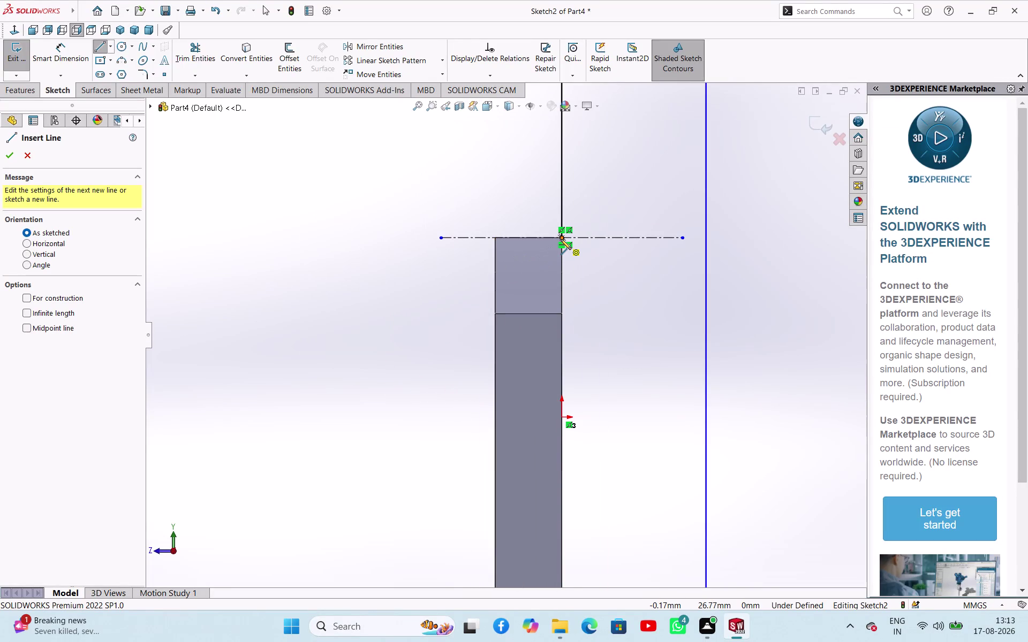
click(561, 239)
scroll(up, 3)
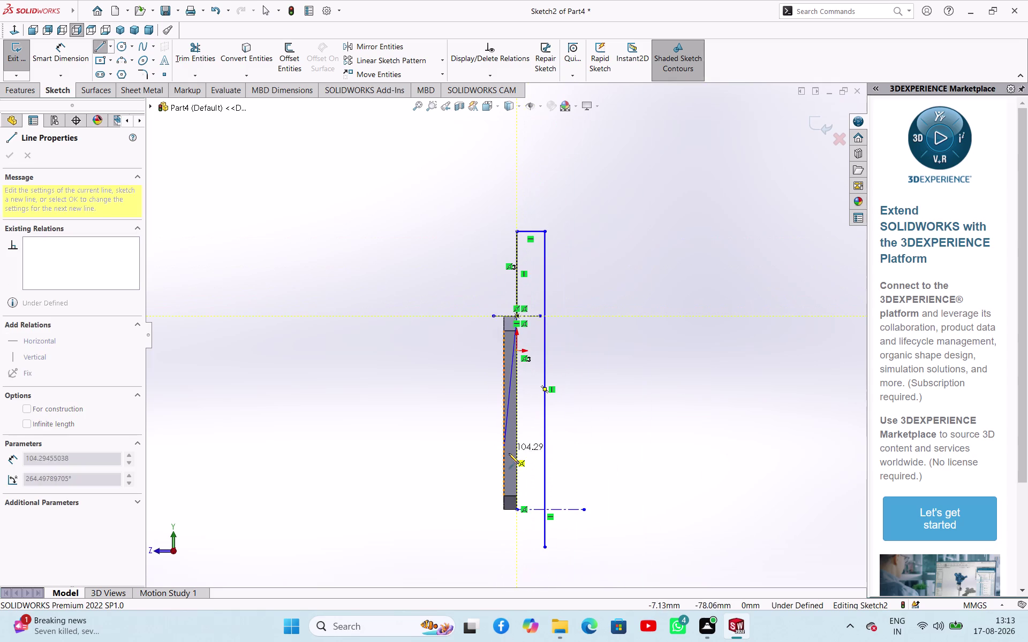
scroll(down, 3)
scroll(down, 3)
scroll(down, 3)
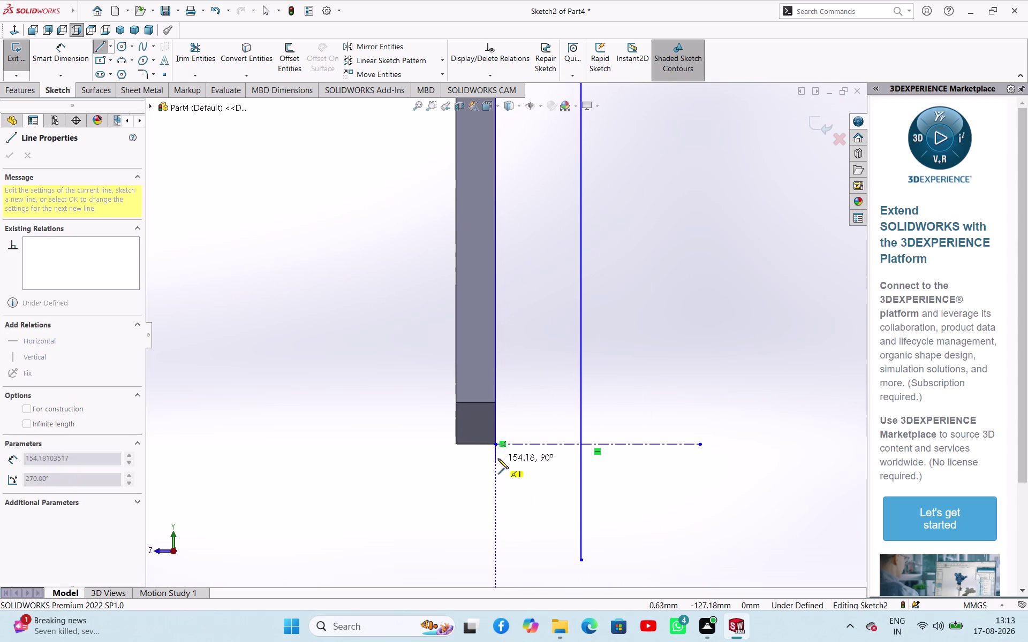
click(497, 447)
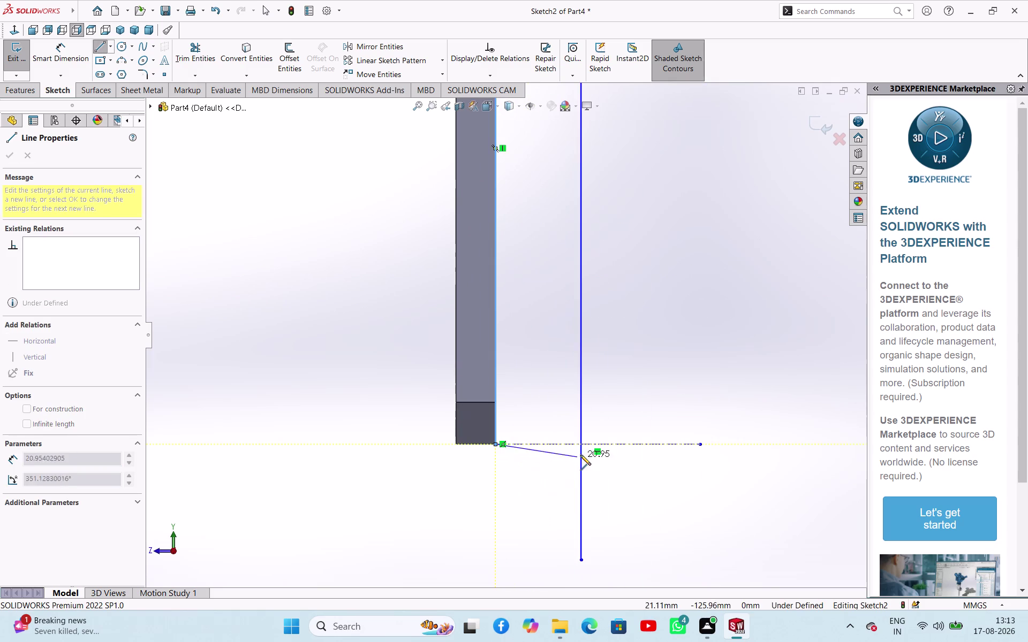
click(599, 445)
right_click(638, 337)
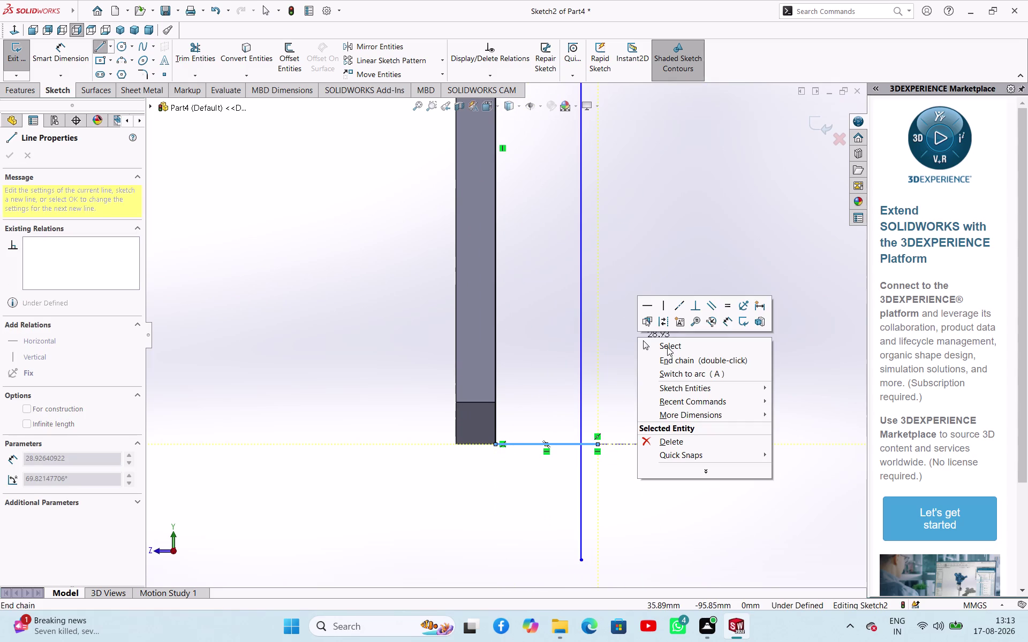
click(667, 347)
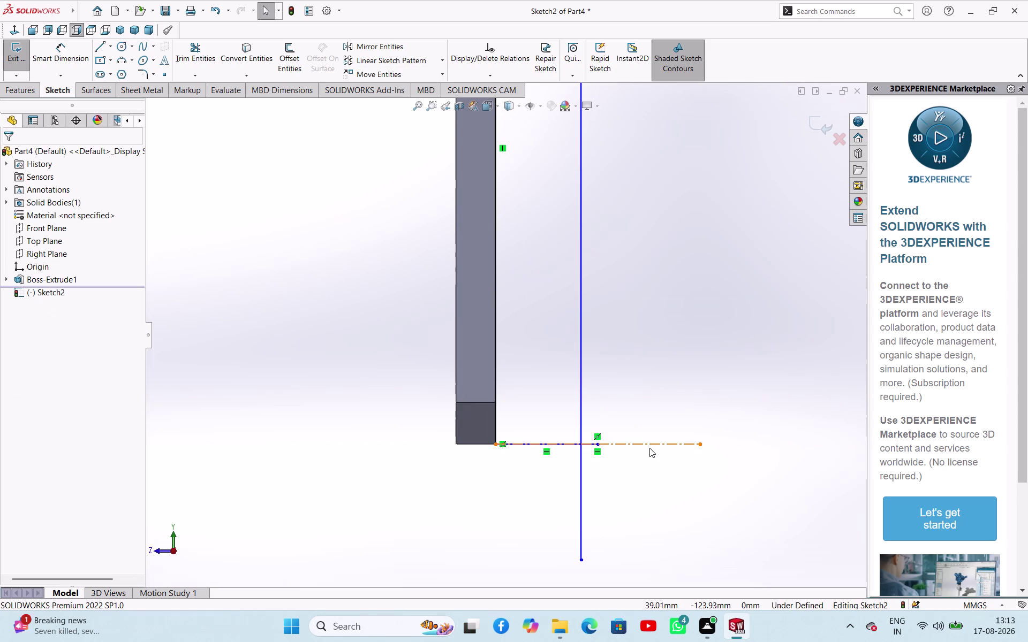
Delete the temporary bottom centerline.
click(647, 444)
key(Delete)
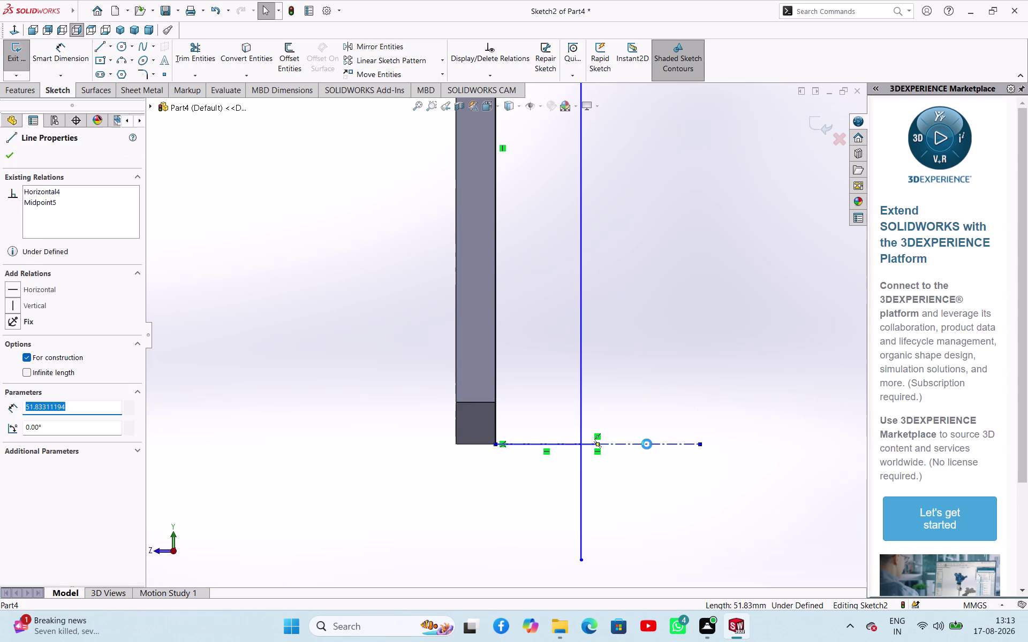
click(200, 54)
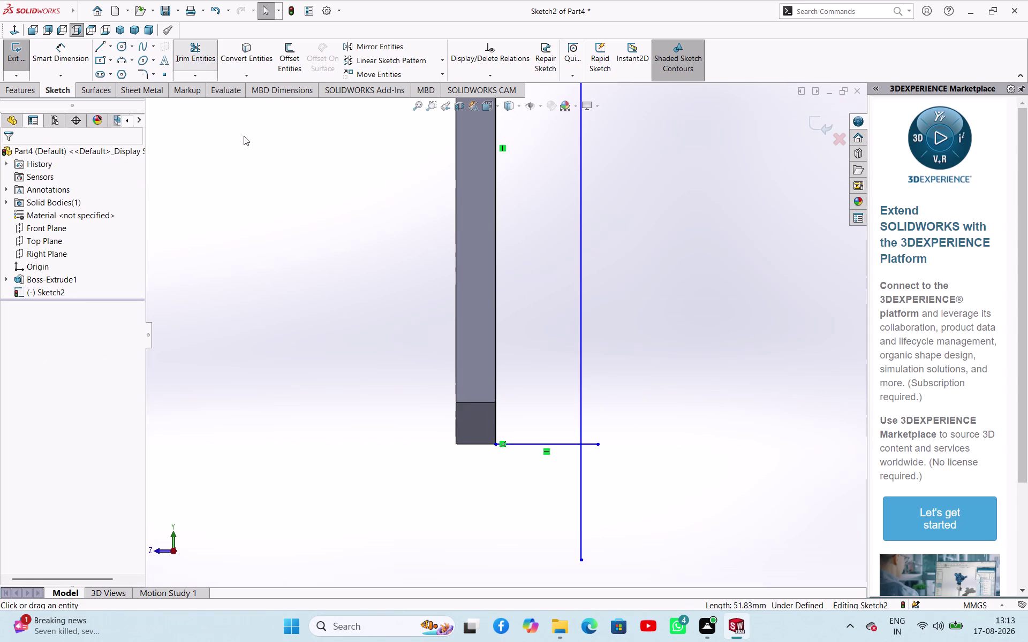
Trim the bottom line's overhang past the vertical line to close the rectangular profile.
click(580, 472)
click(589, 444)
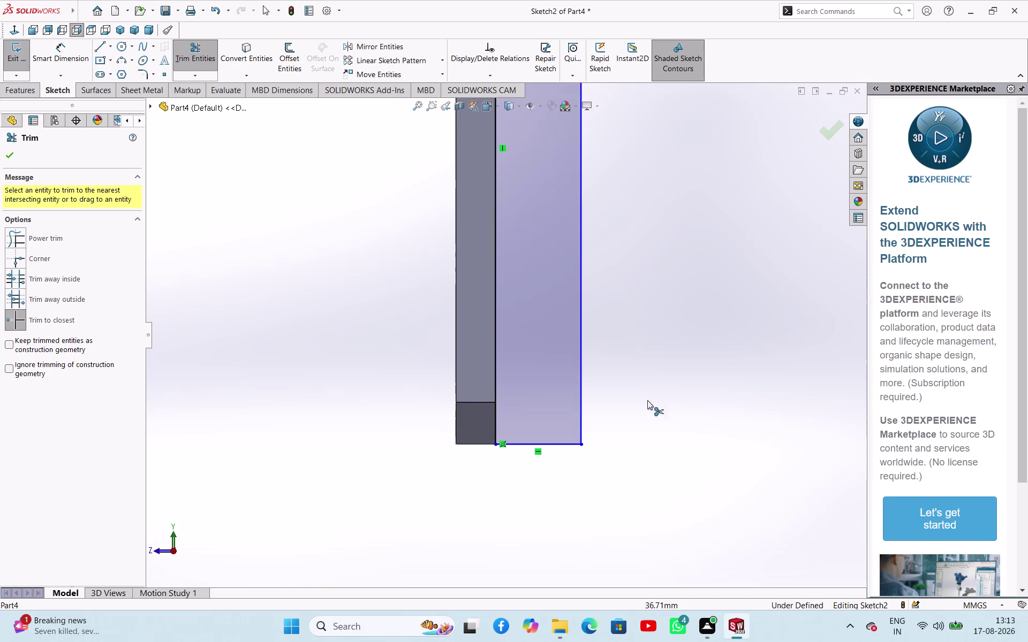
scroll(up, 3)
scroll(down, 3)
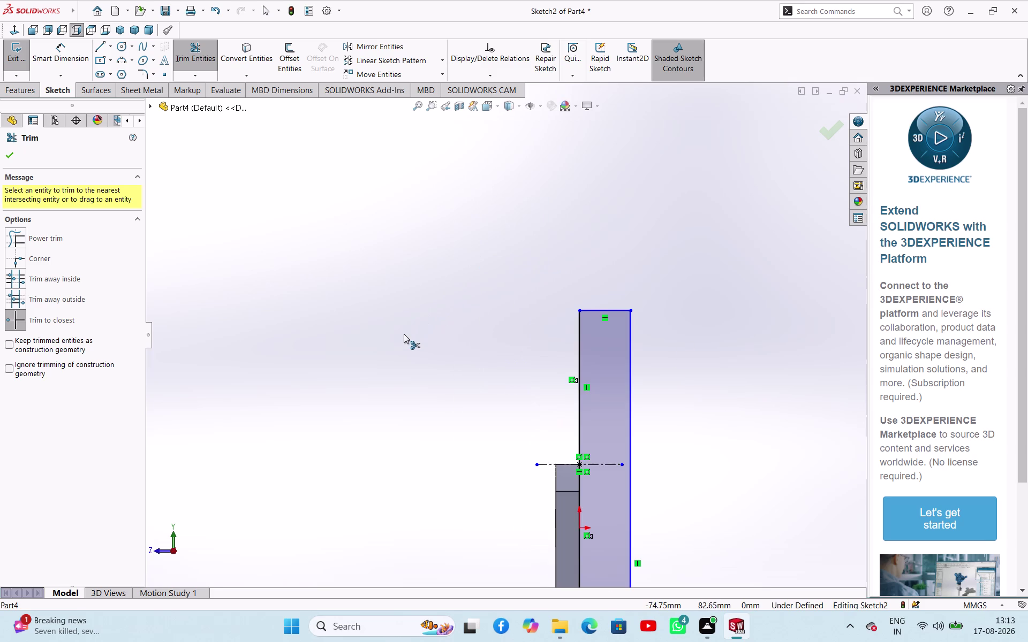
scroll(up, 3)
right_click(398, 345)
click(426, 379)
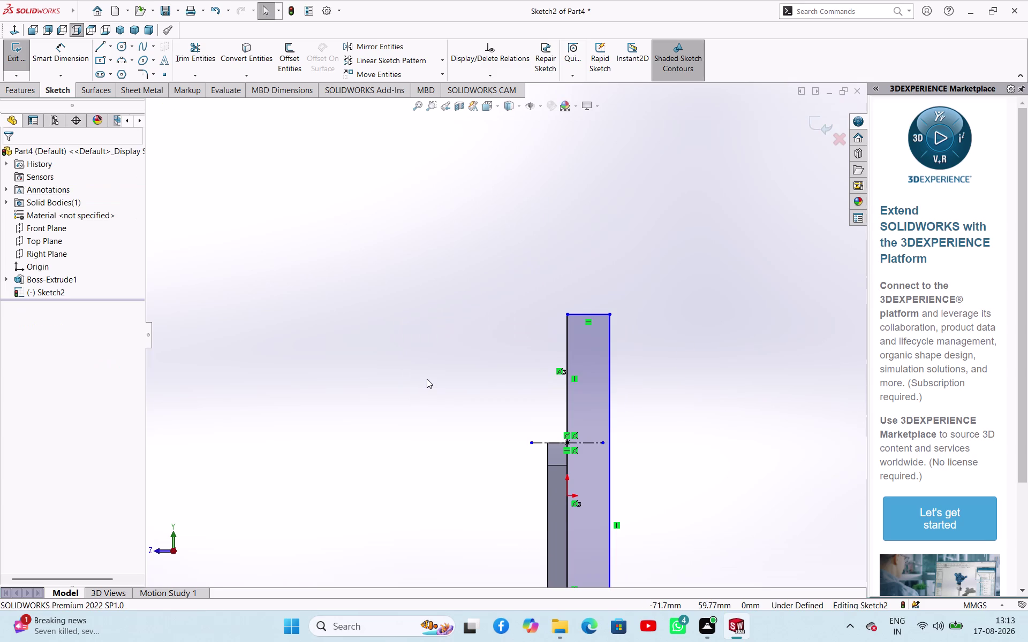
right_drag(426, 380, 458, 286)
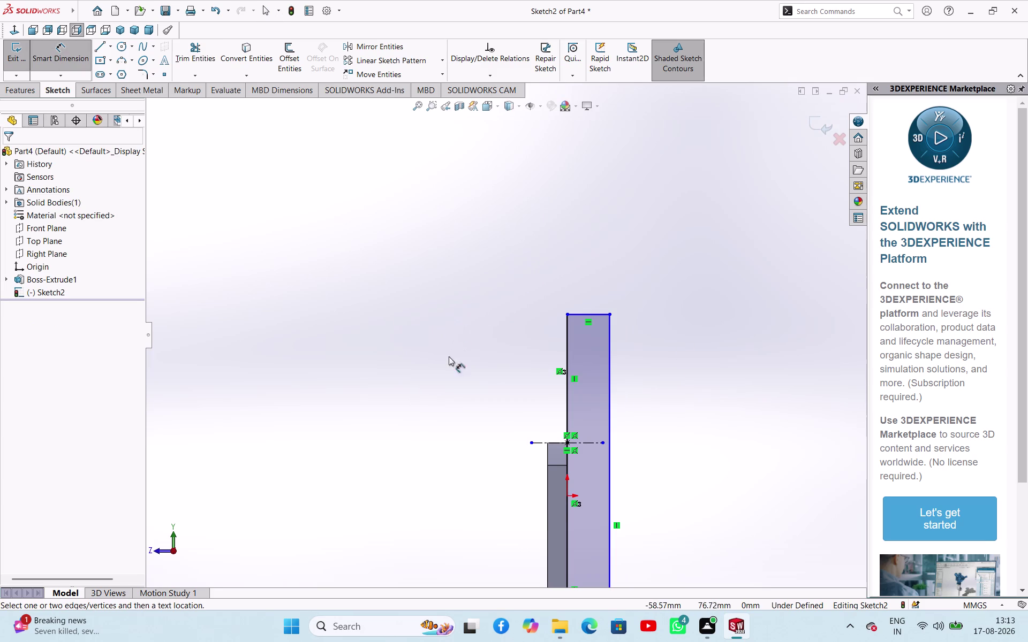
Dimension the rectangle's width as 23 mm.
scroll(up, 3)
scroll(down, 3)
scroll(up, 3)
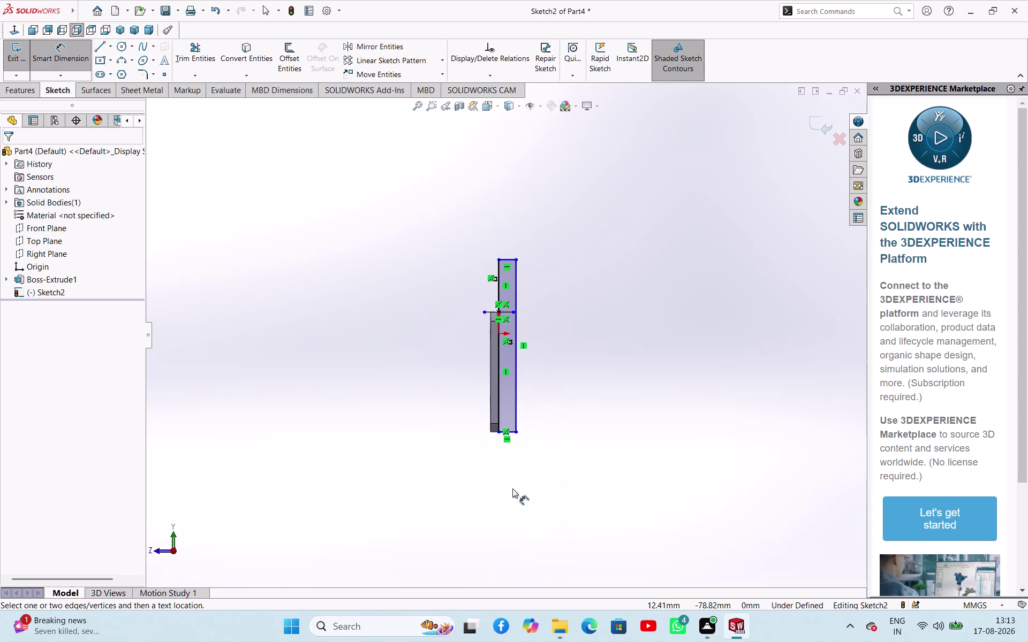
scroll(down, 3)
click(493, 343)
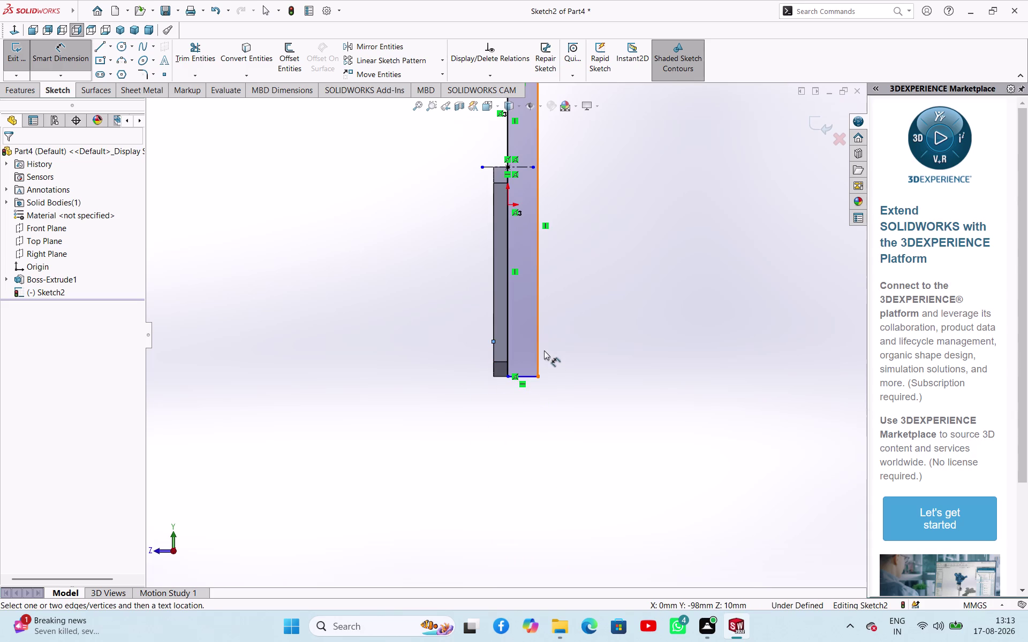
click(538, 344)
click(509, 426)
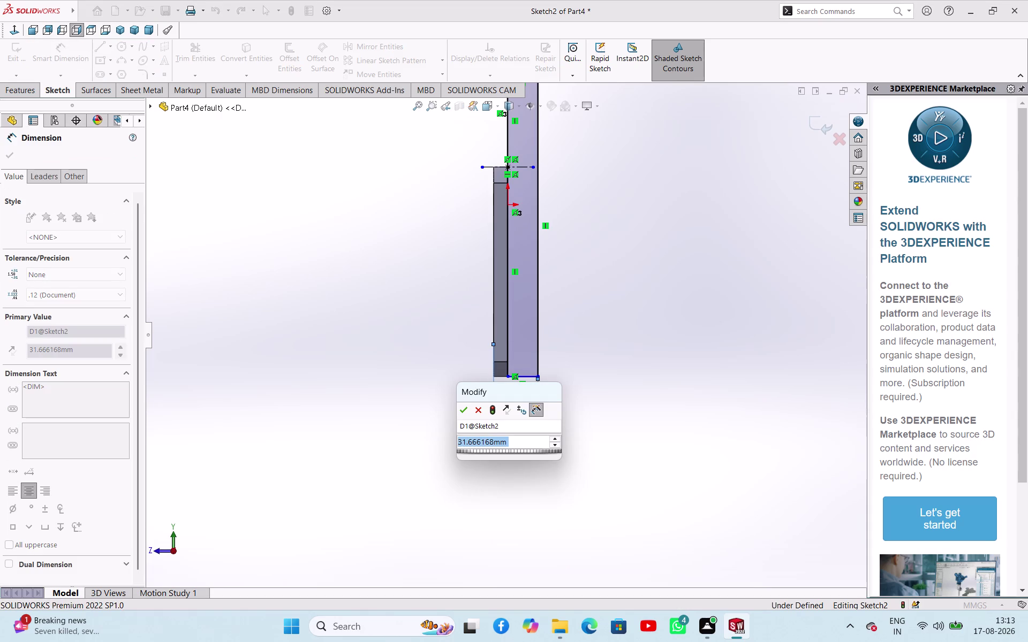
text(23)
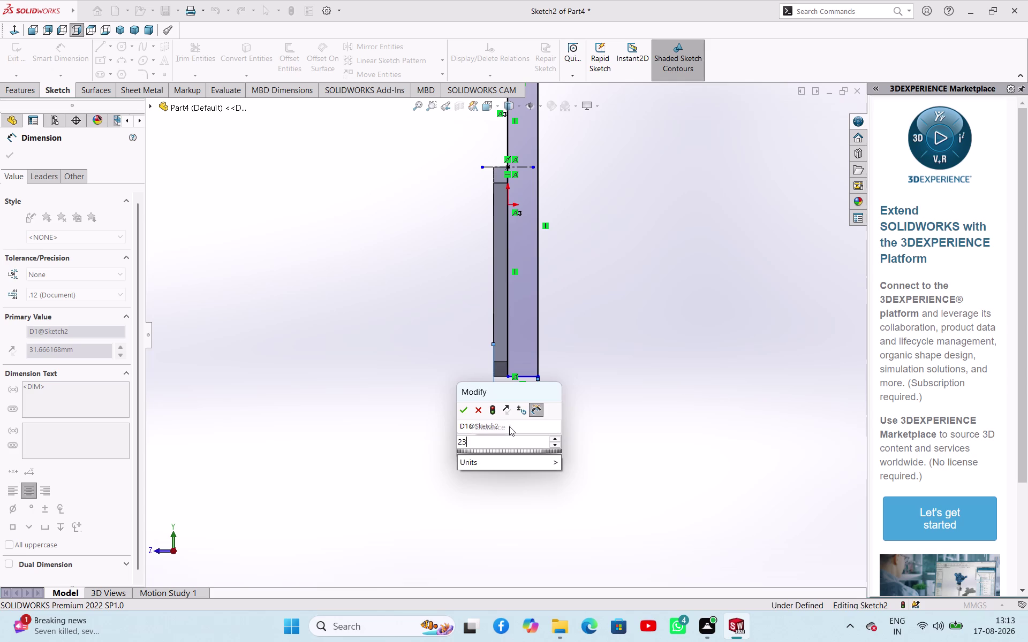
key(Return)
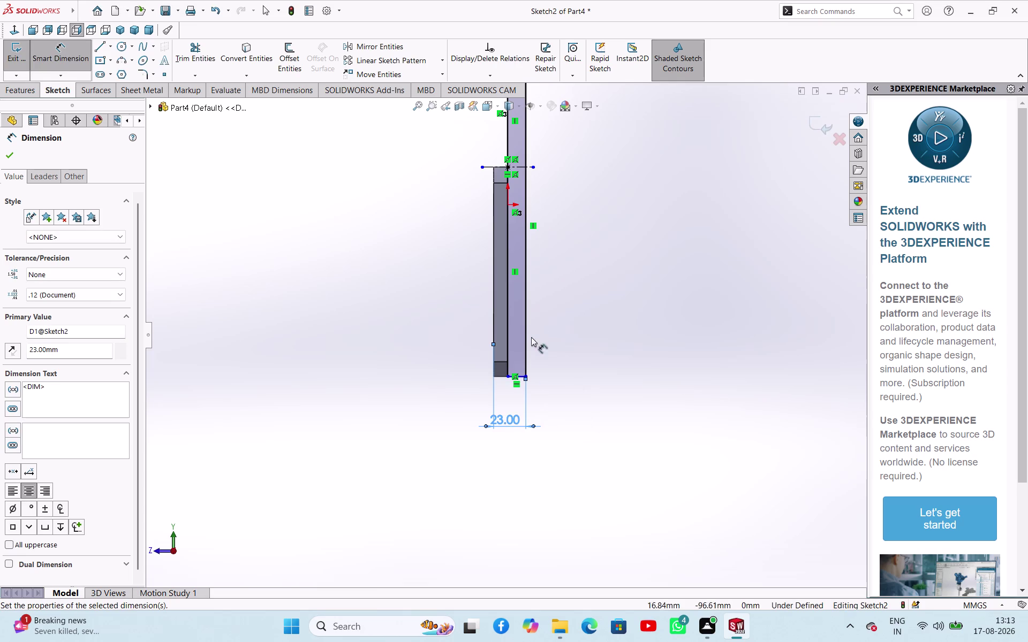
Dimension the bar's length as 240 mm.
scroll(up, 3)
scroll(down, 3)
scroll(down, 3)
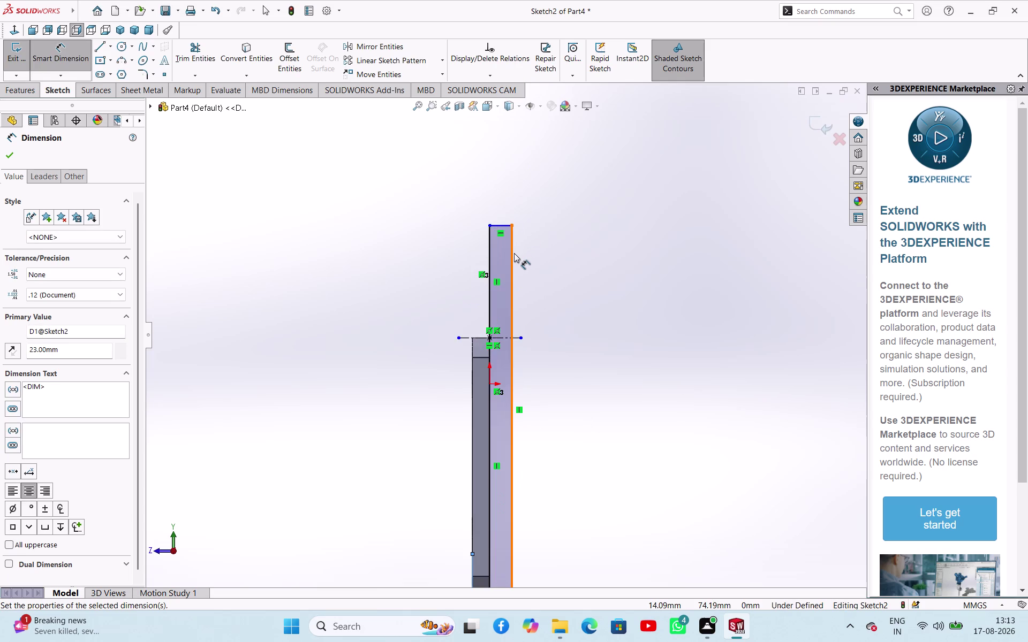
scroll(down, 3)
scroll(up, 3)
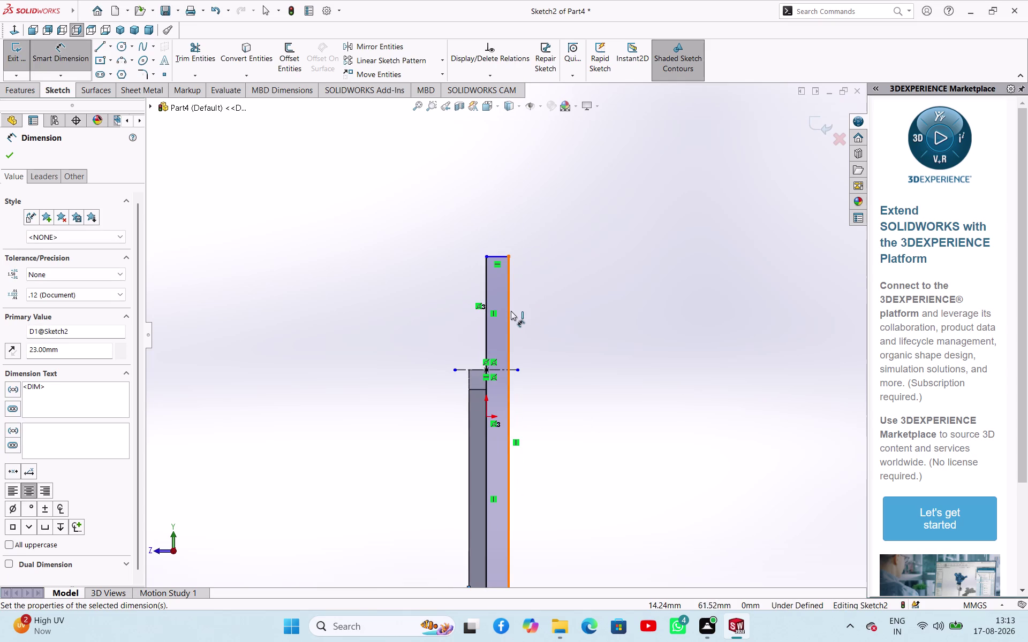
scroll(up, 3)
scroll(down, 3)
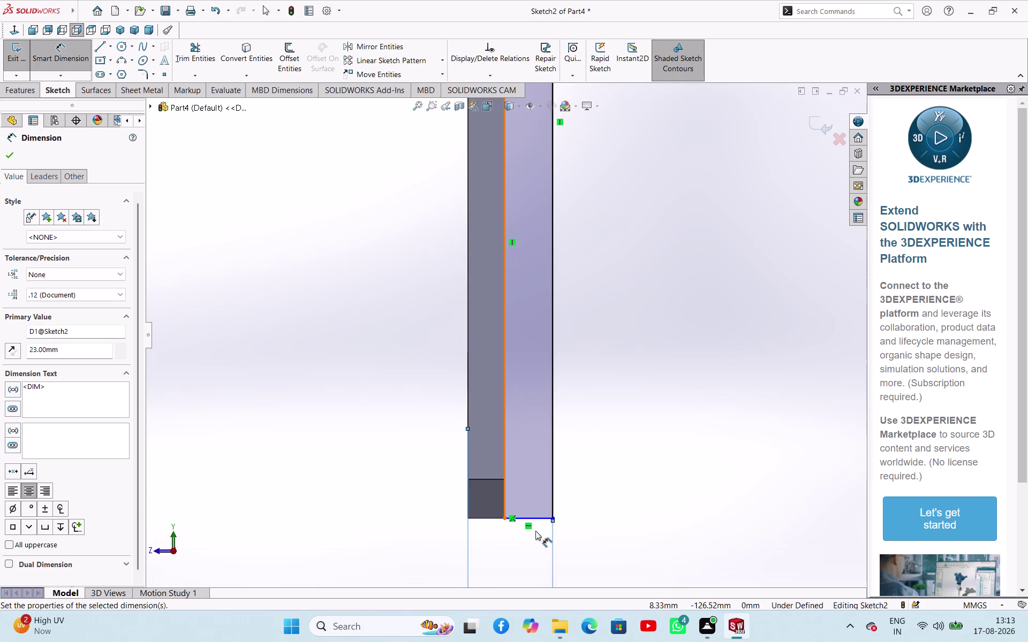
click(535, 519)
scroll(up, 3)
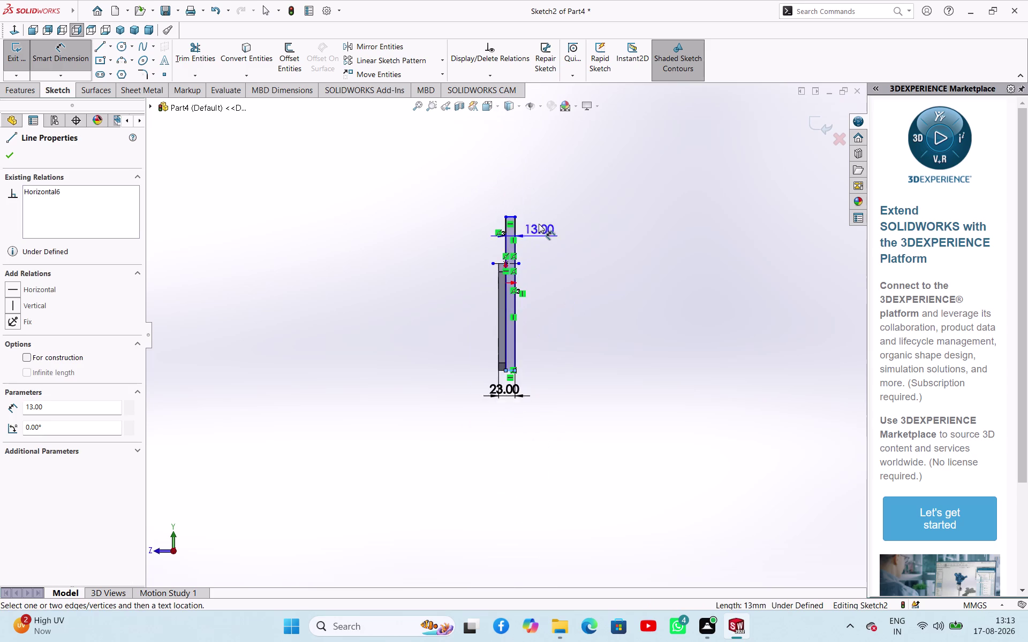
scroll(down, 3)
click(431, 277)
click(504, 239)
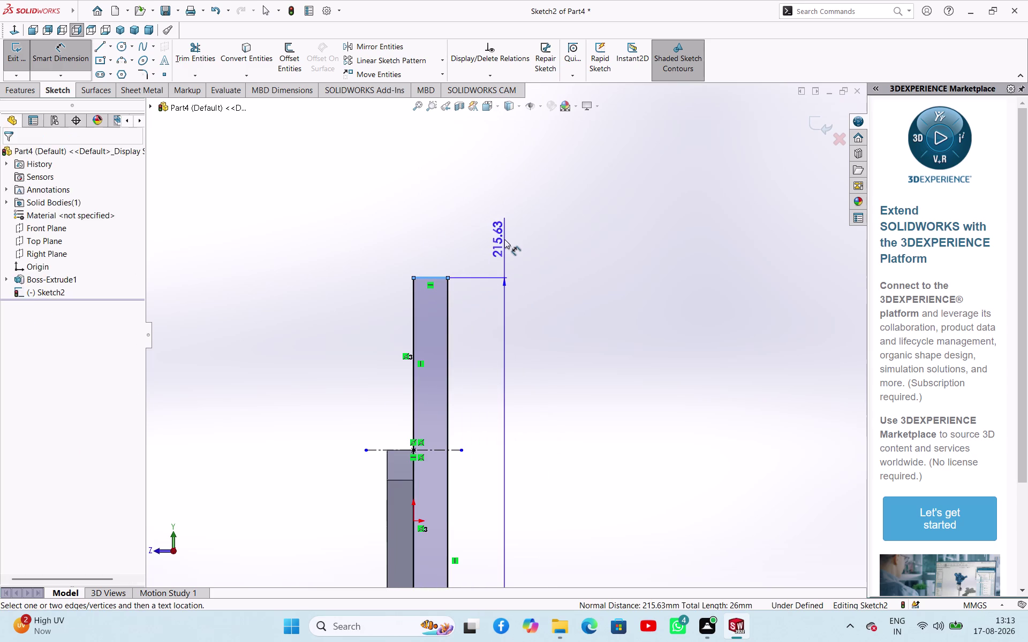
text(240)
key(Return)
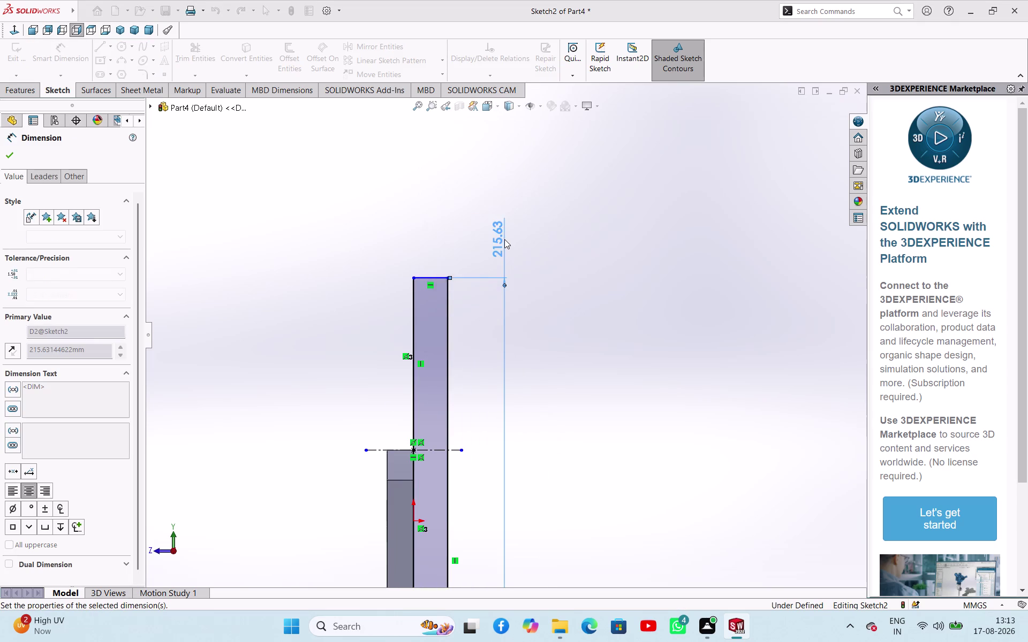
Add a 90 mm dimension to the upper edge segment.
scroll(up, 3)
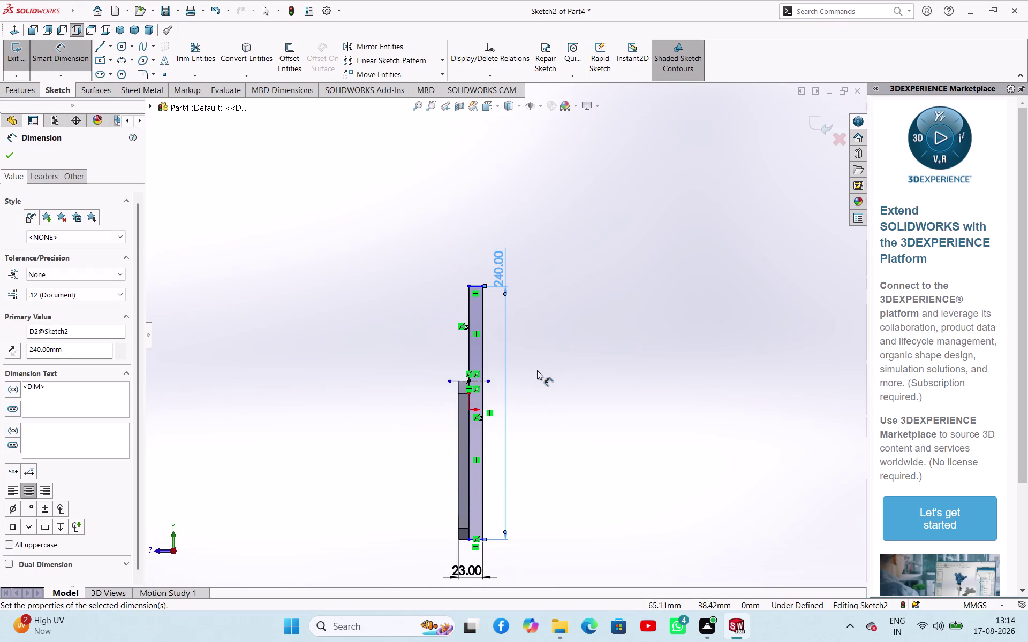
scroll(up, 3)
scroll(down, 3)
scroll(up, 3)
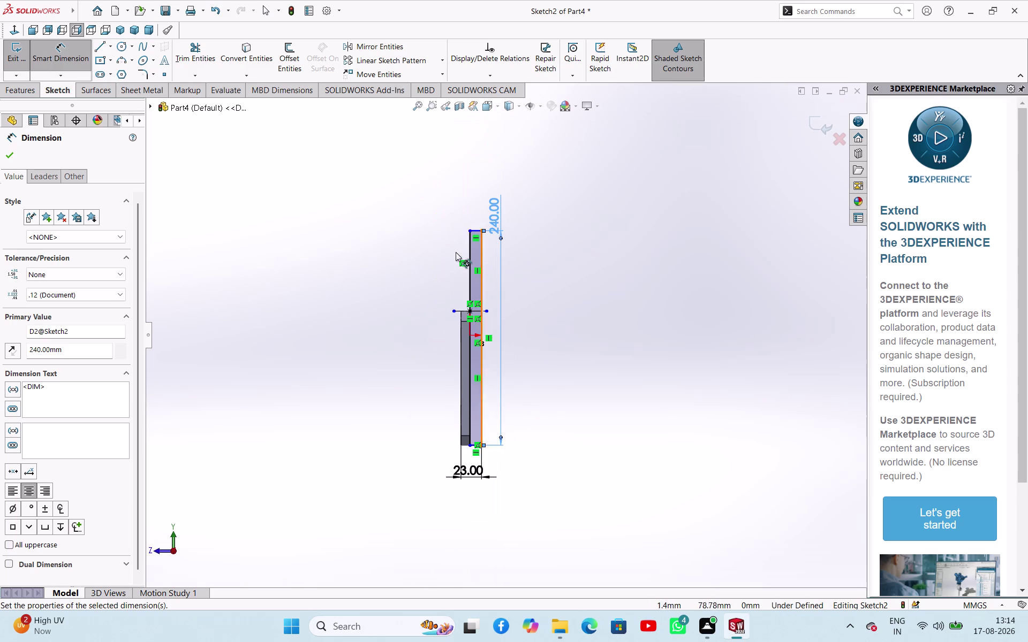
scroll(down, 3)
click(478, 266)
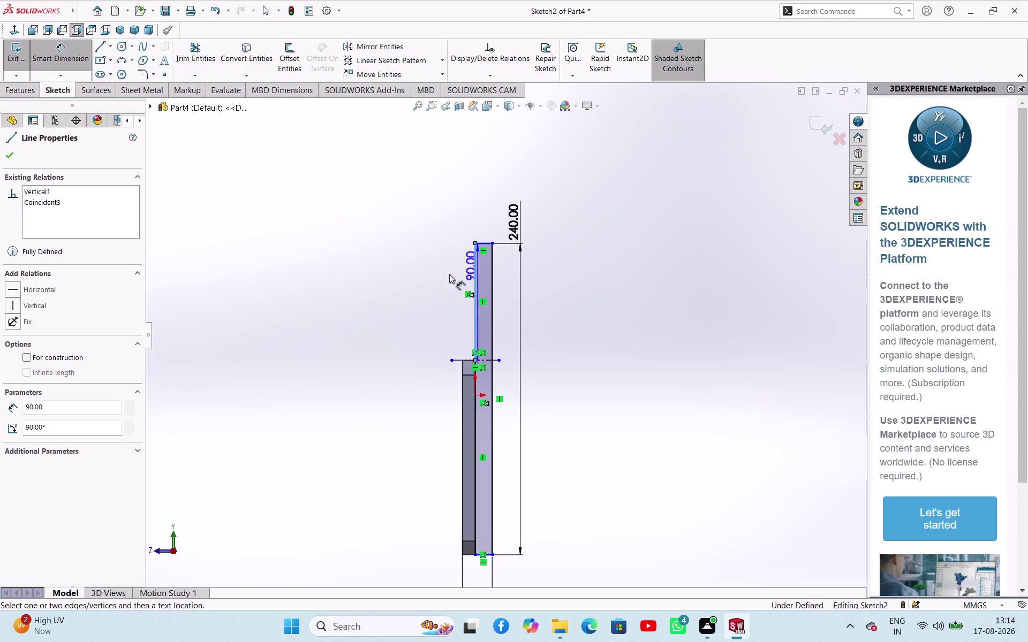
click(431, 278)
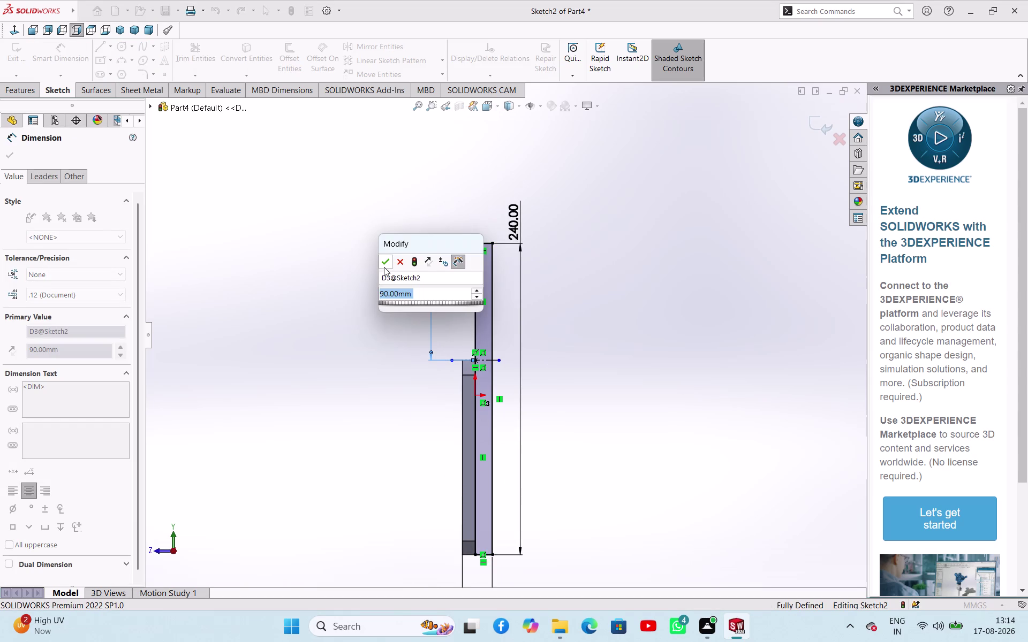
click(384, 267)
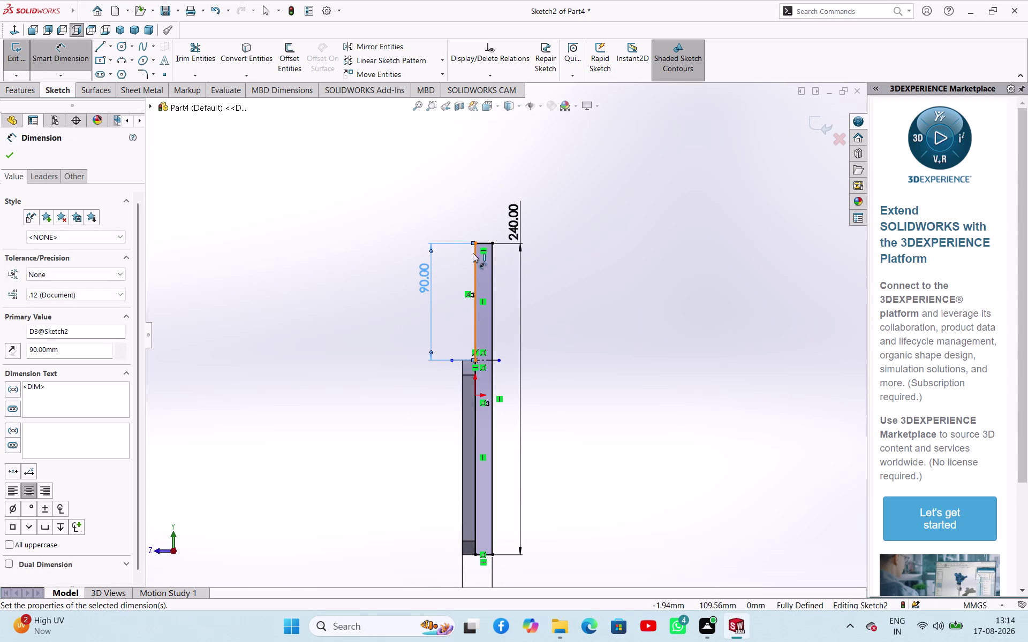
click(10, 154)
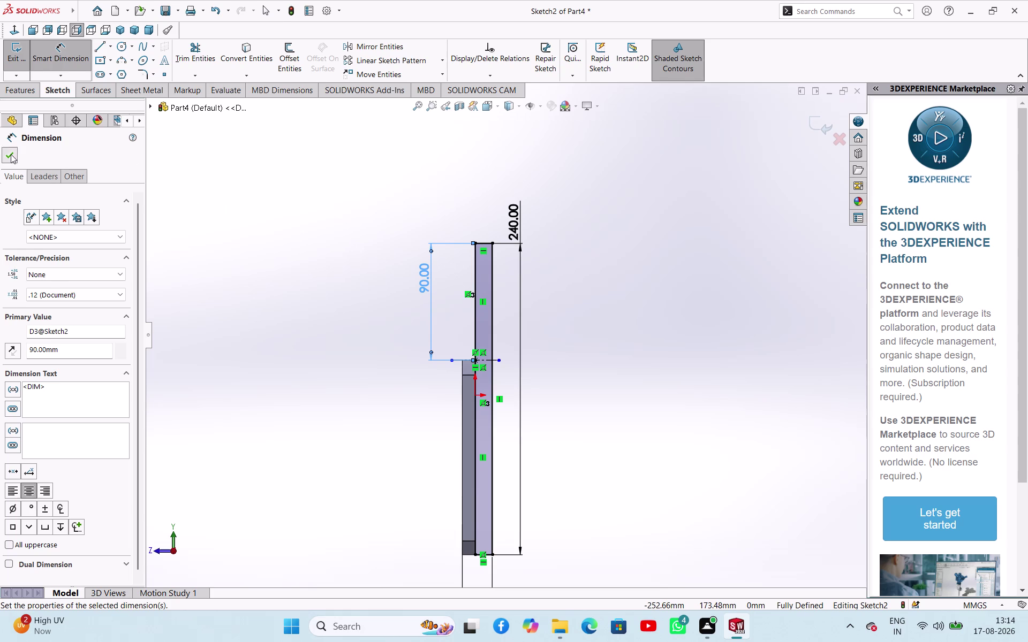
Orbit the model and exit the bar sketch.
middle_drag(389, 271, 434, 355)
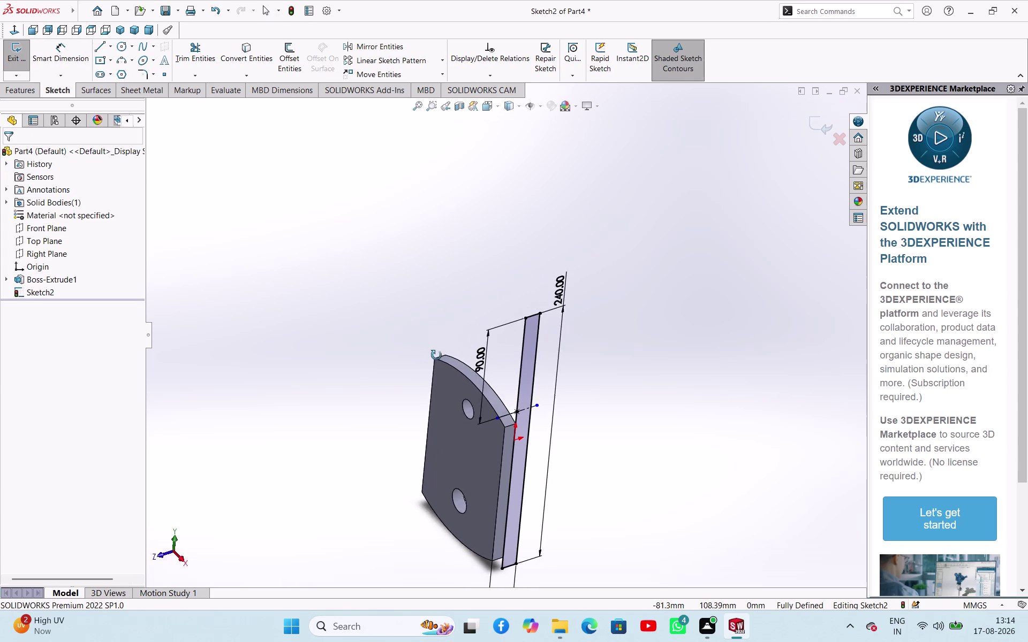
middle_drag(434, 355, 454, 361)
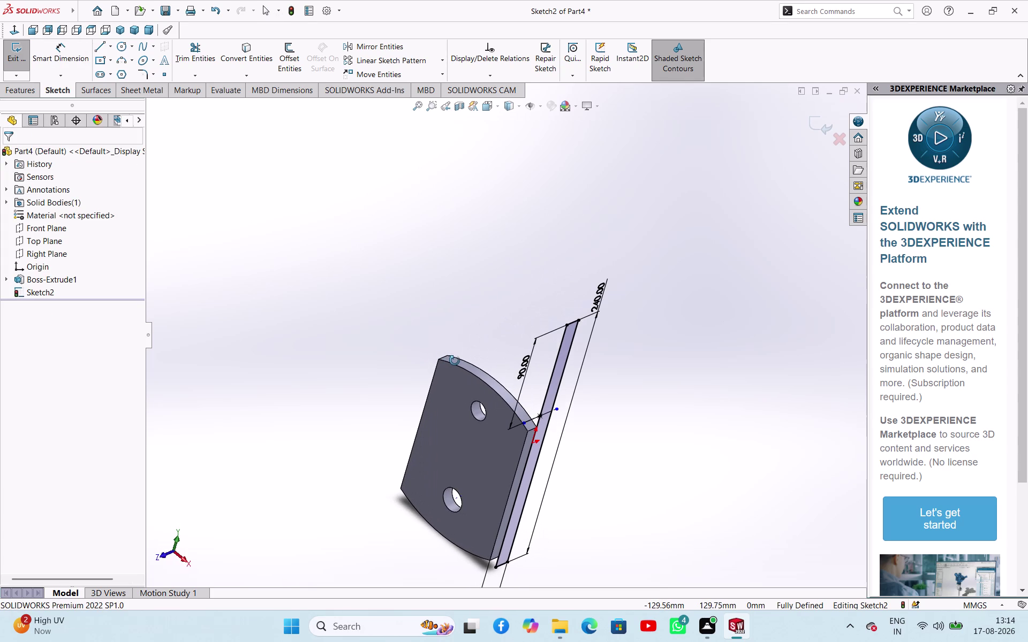
middle_drag(455, 361, 494, 305)
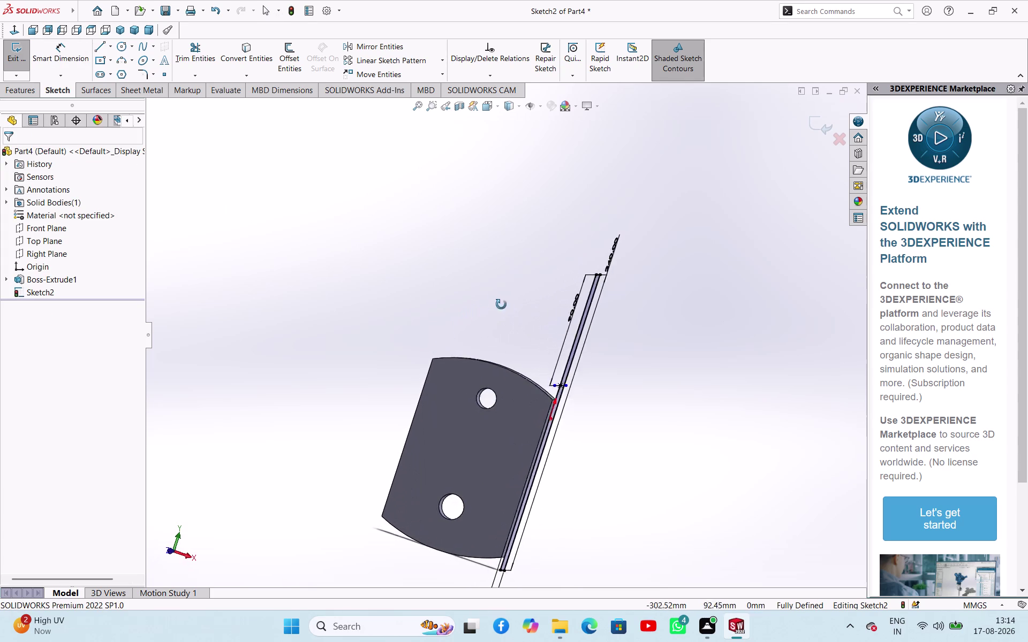
middle_drag(494, 304, 480, 295)
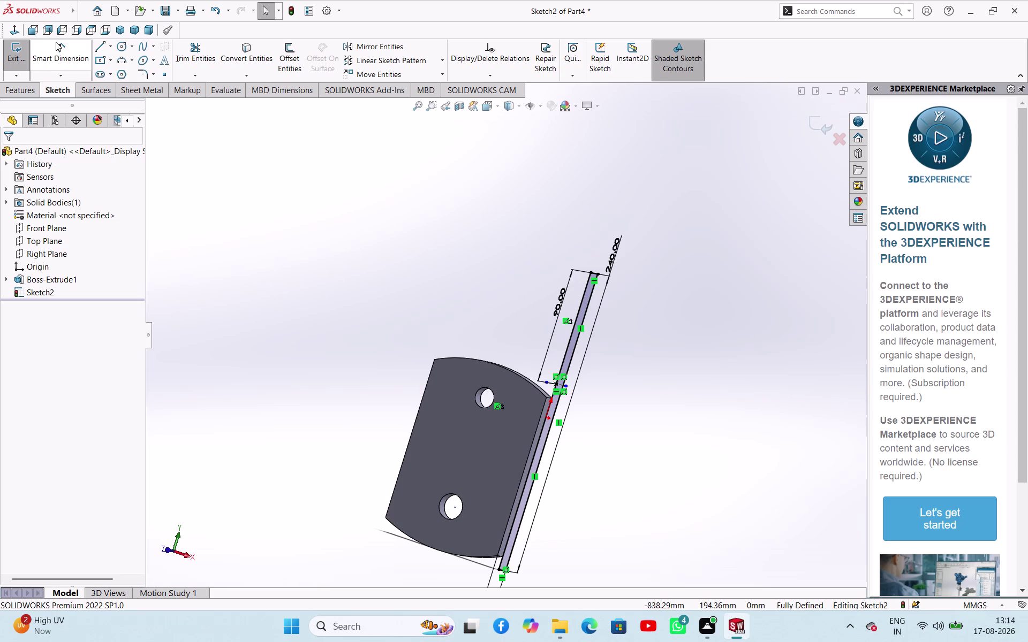
click(22, 55)
middle_drag(206, 222, 230, 246)
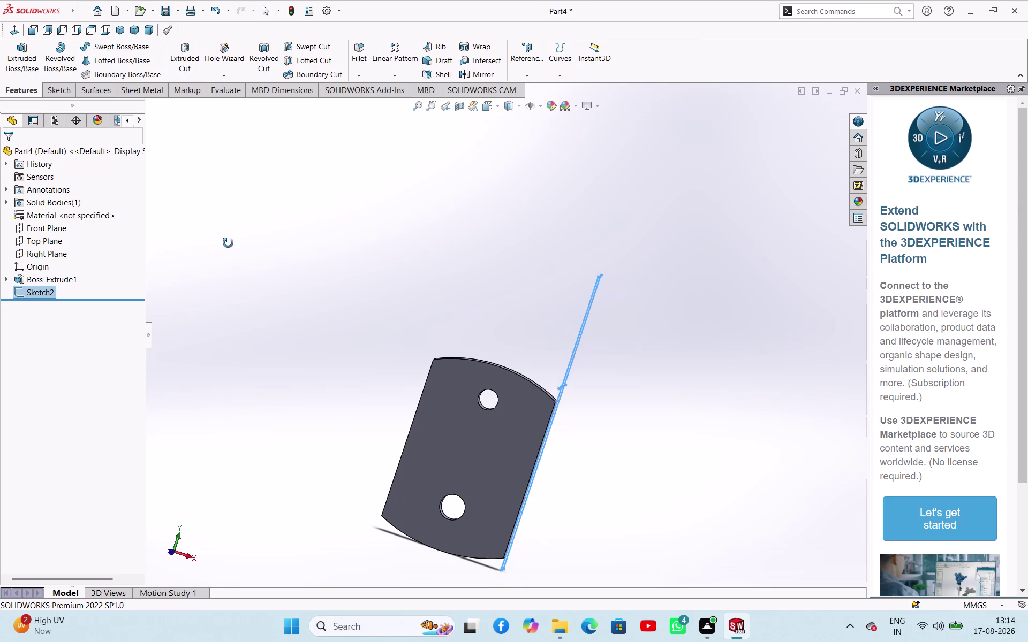
Extrude the bar sketch in reverse, Up To Surface on the plate face, creating Boss-Extrude2.
middle_drag(230, 246, 208, 207)
click(18, 50)
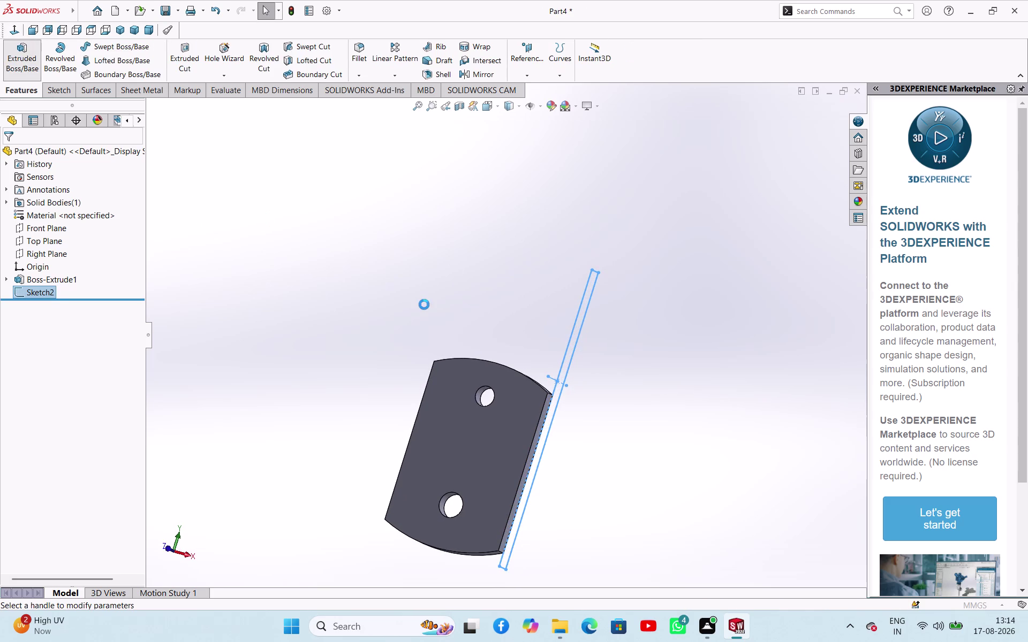
middle_drag(424, 305, 448, 372)
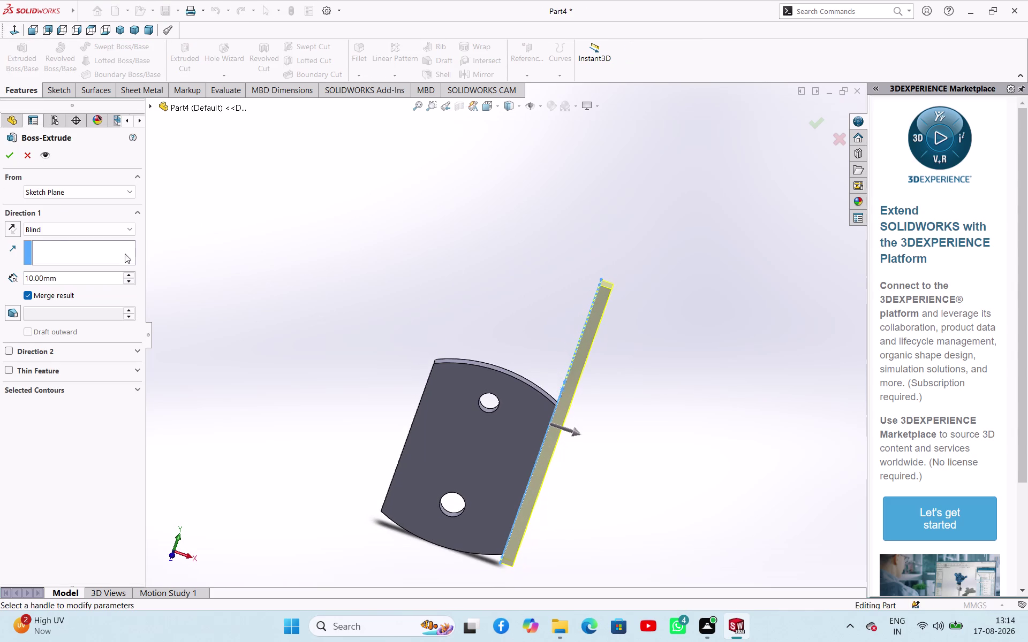
click(15, 227)
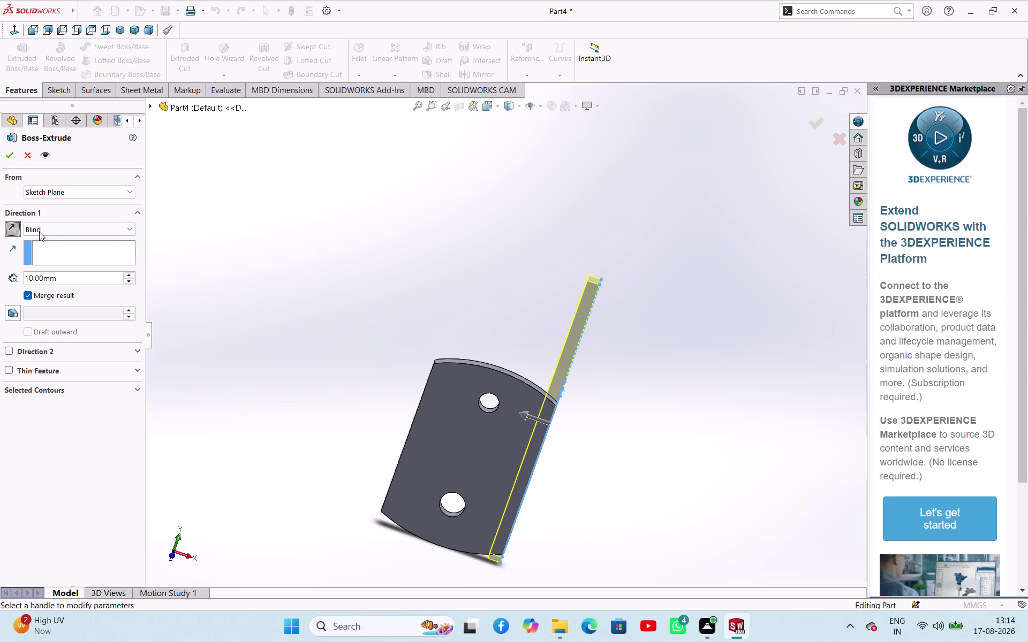
click(103, 229)
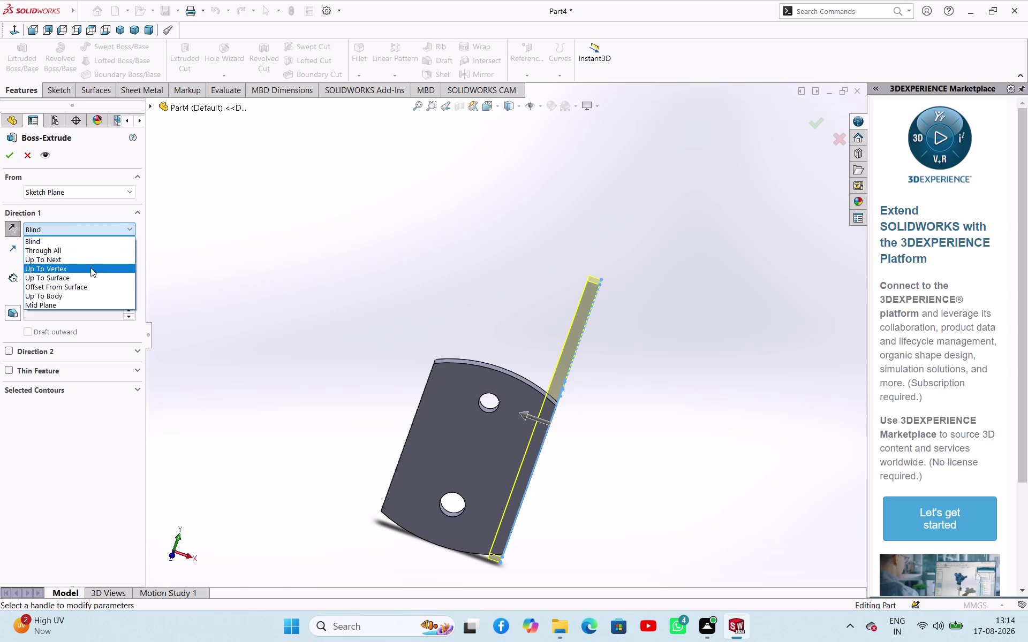
click(78, 258)
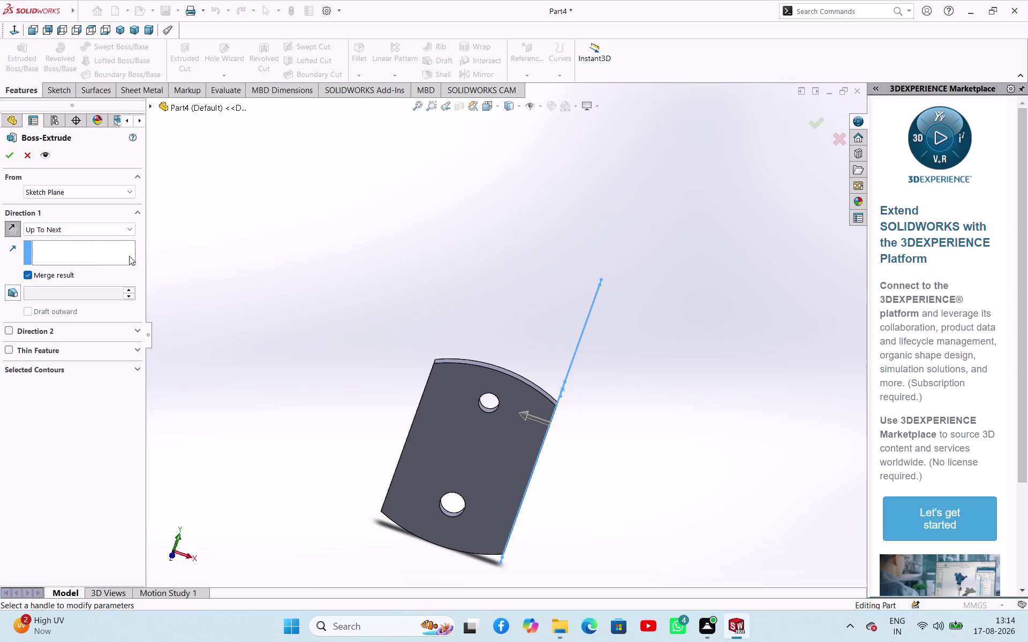
click(99, 232)
click(101, 275)
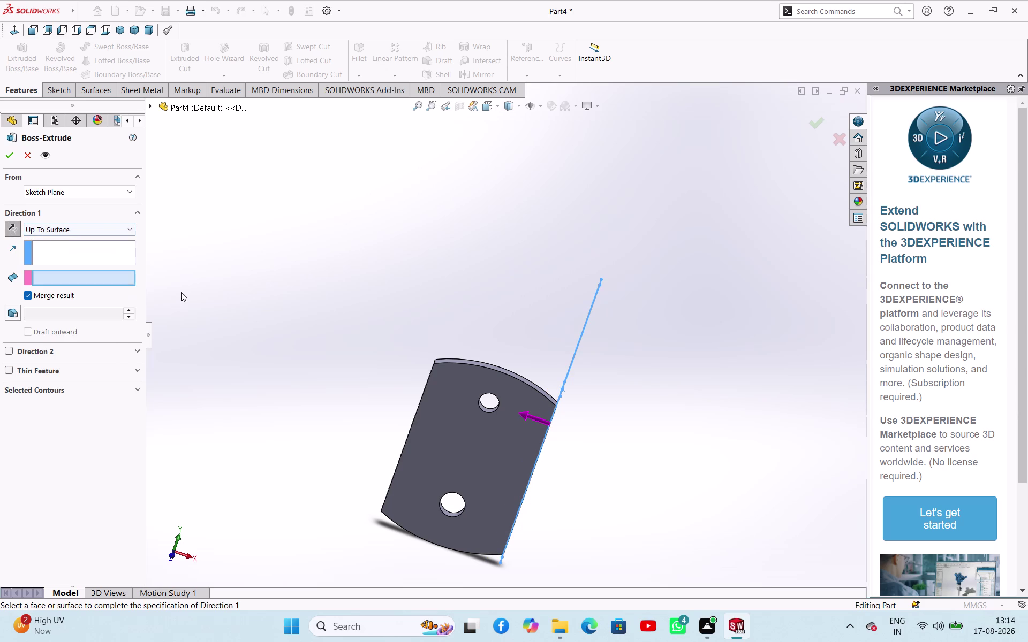
middle_drag(182, 292, 262, 352)
scroll(up, 3)
click(460, 407)
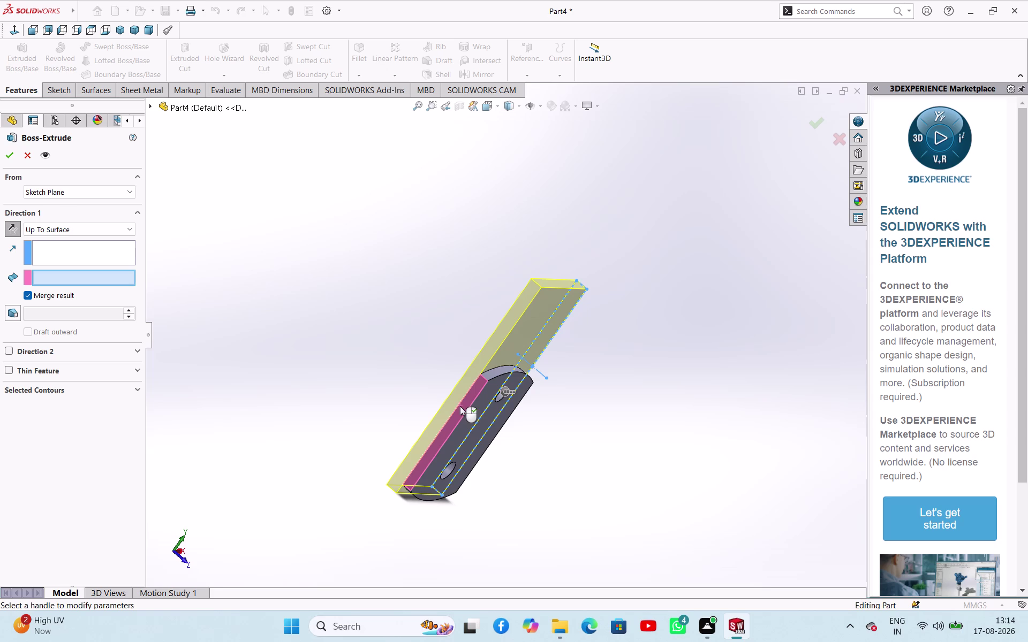
click(11, 159)
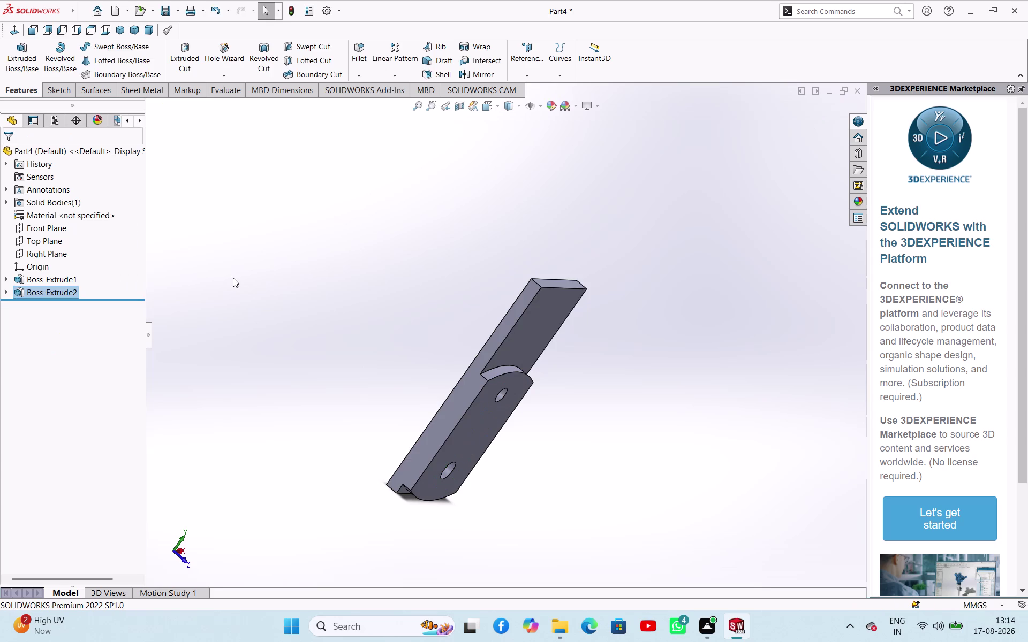
click(233, 278)
middle_drag(306, 308, 252, 245)
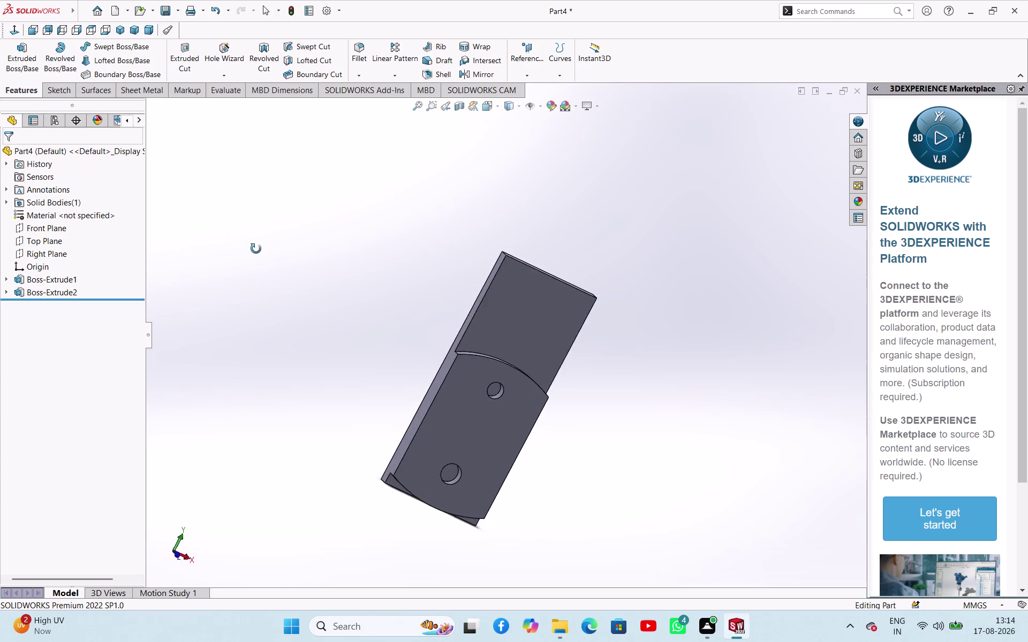
middle_drag(252, 245, 221, 322)
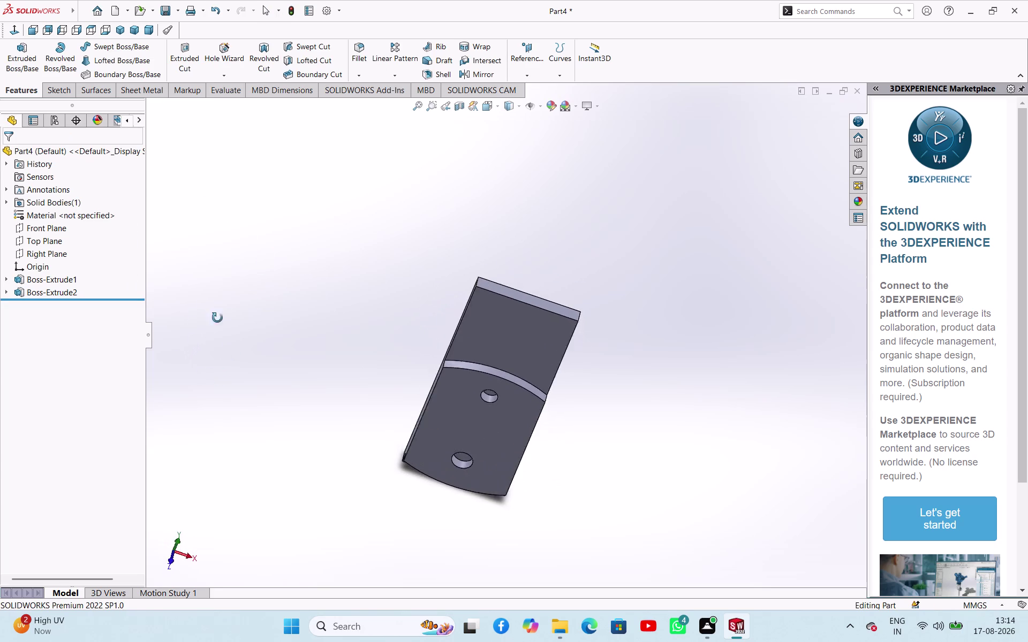
middle_drag(221, 322, 243, 331)
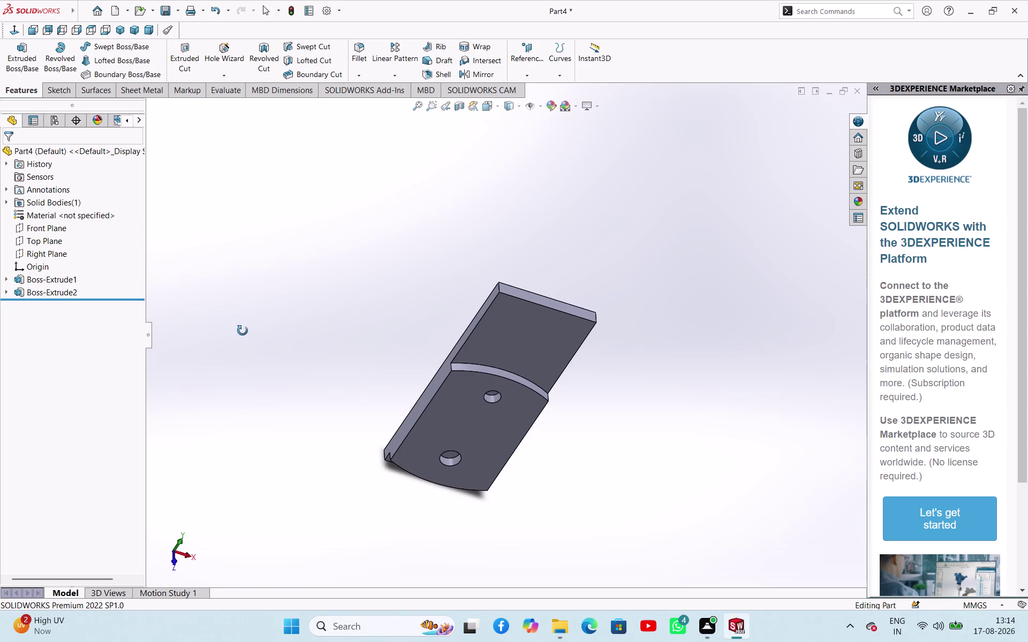
middle_drag(242, 331, 251, 202)
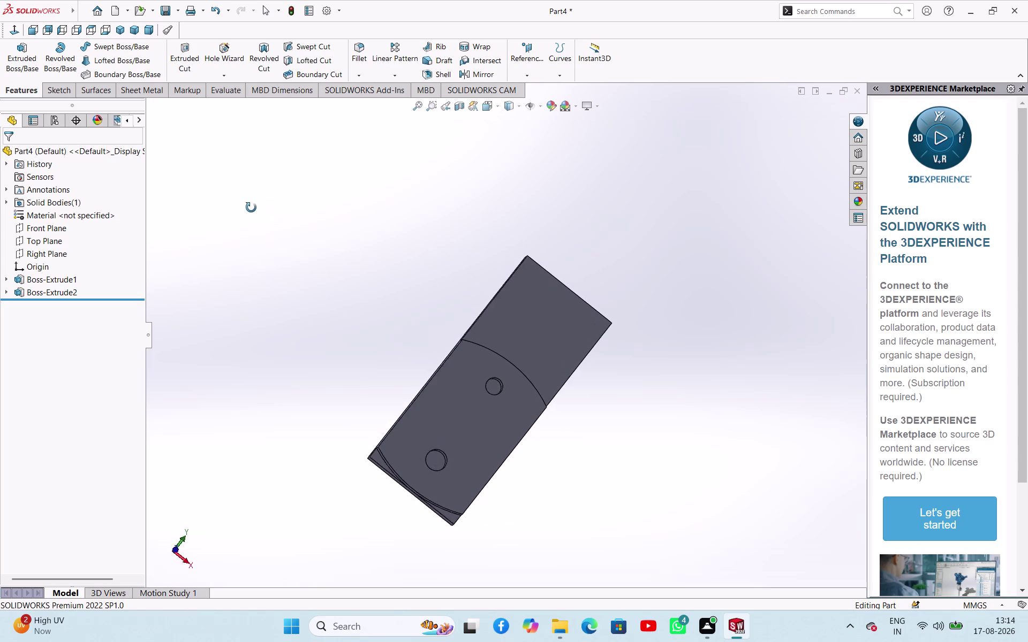
middle_drag(251, 202, 248, 243)
scroll(down, 3)
scroll(down, 3)
scroll(up, 3)
middle_drag(391, 376, 391, 367)
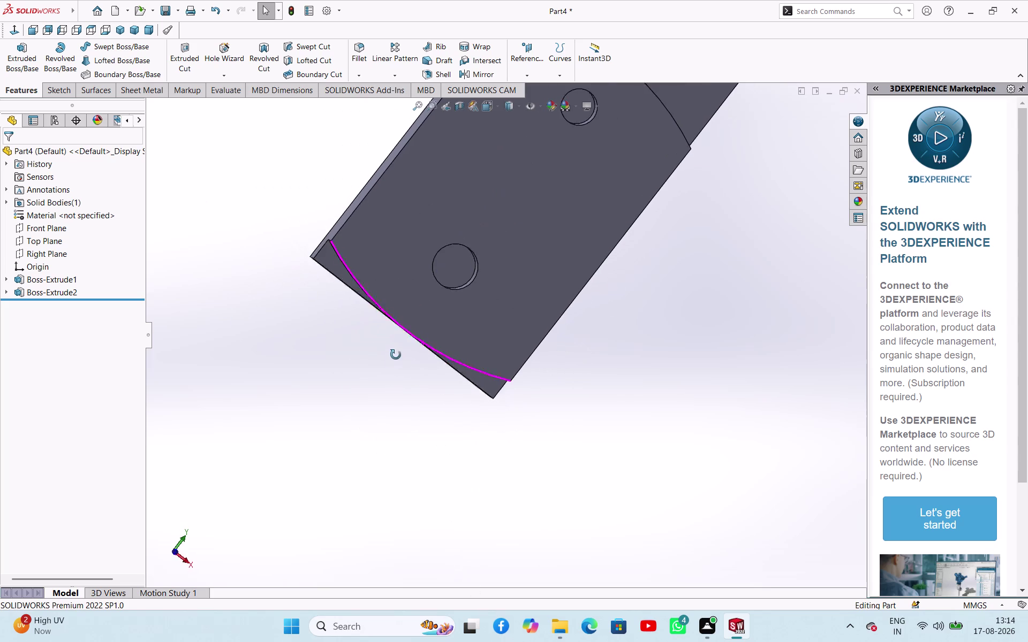
middle_drag(391, 368, 392, 350)
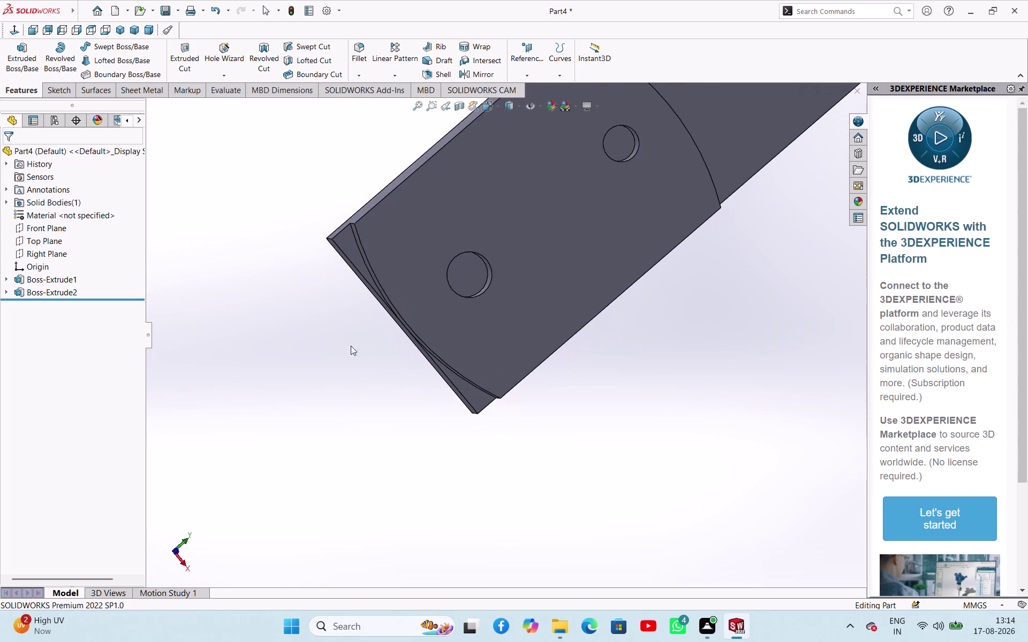
click(338, 346)
Start a new sketch on the plate's front face.
click(411, 275)
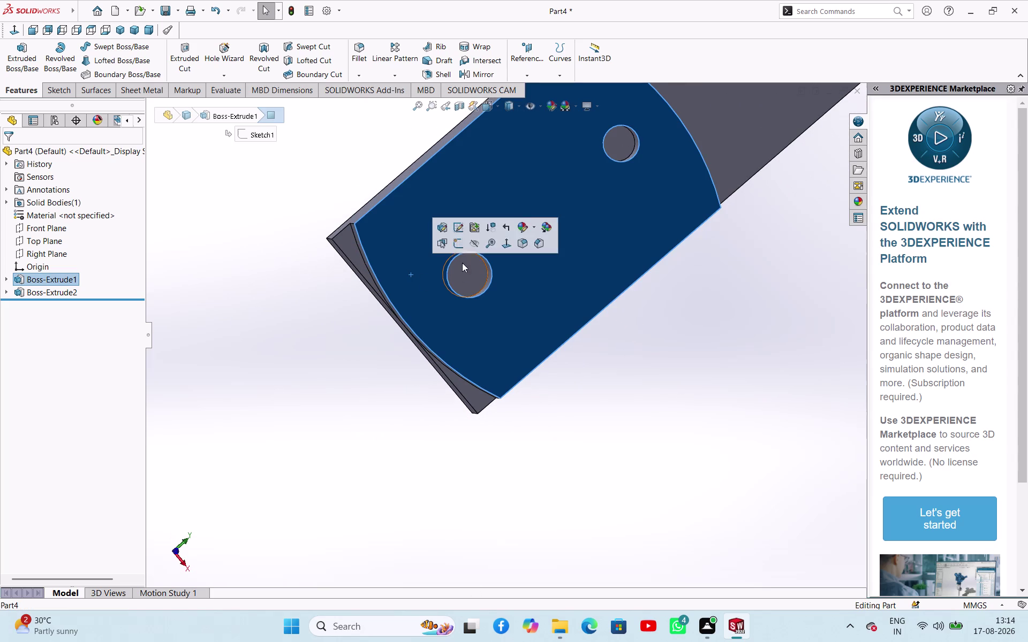
click(457, 247)
click(327, 355)
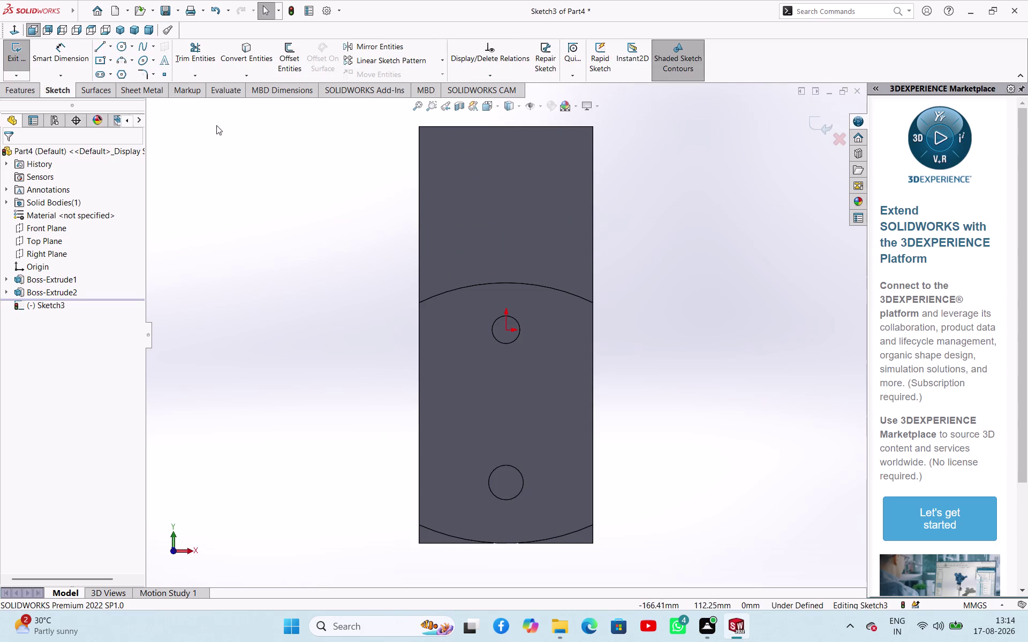
Convert the five arched bottom edges into the sketch and orbit to check them.
click(229, 61)
scroll(up, 3)
scroll(down, 3)
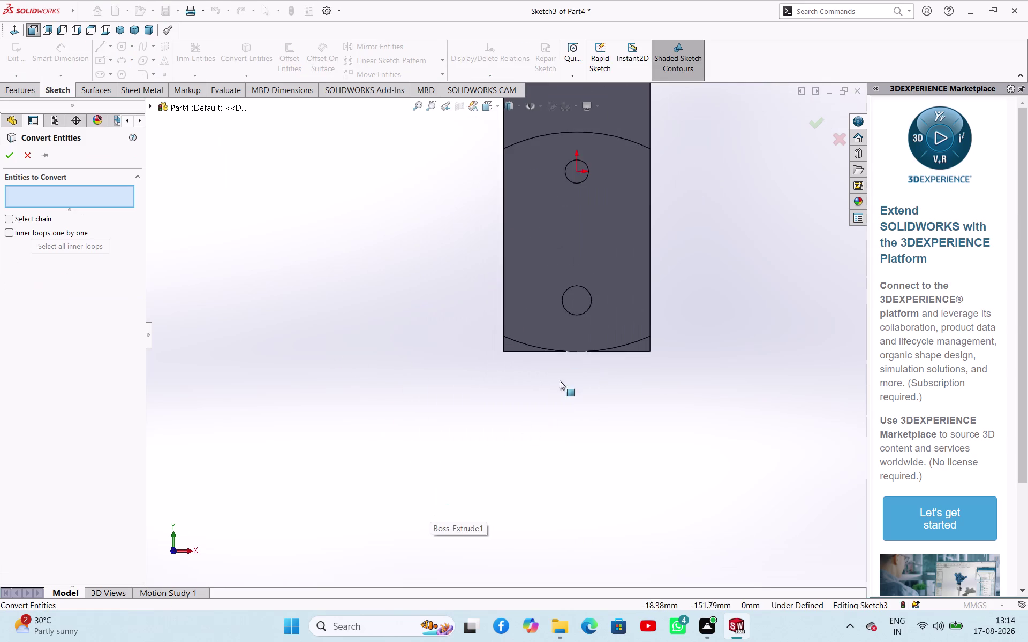
scroll(down, 3)
click(501, 332)
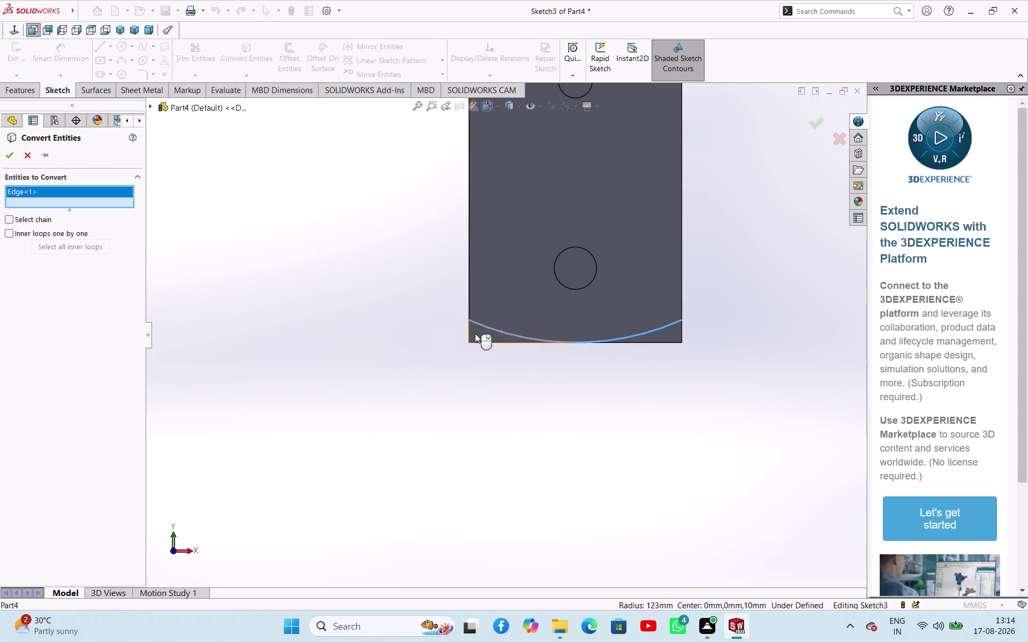
click(469, 332)
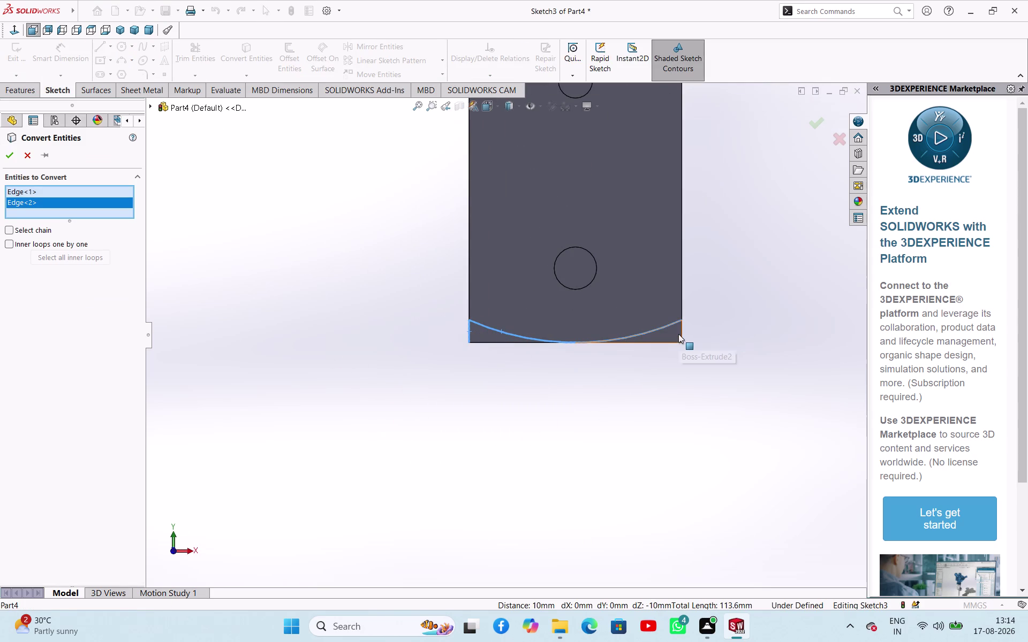
click(680, 337)
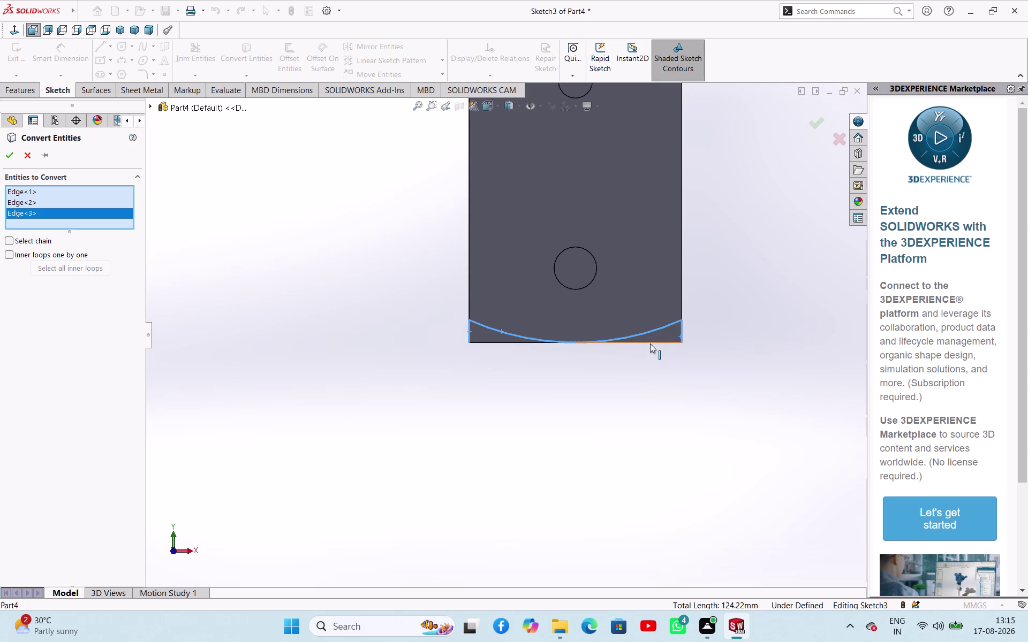
click(650, 343)
click(520, 342)
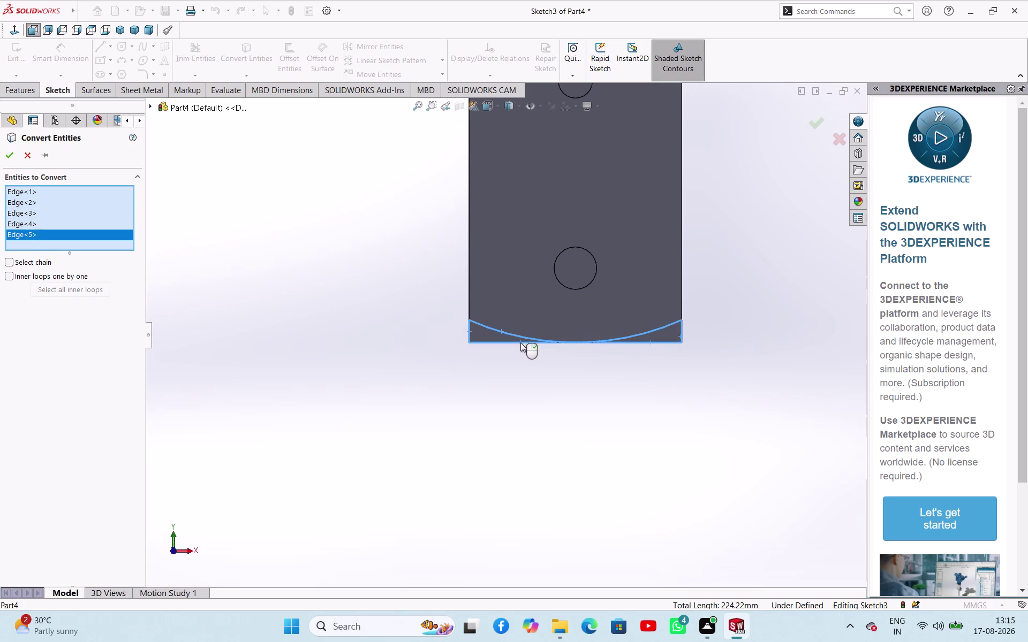
click(11, 159)
click(324, 354)
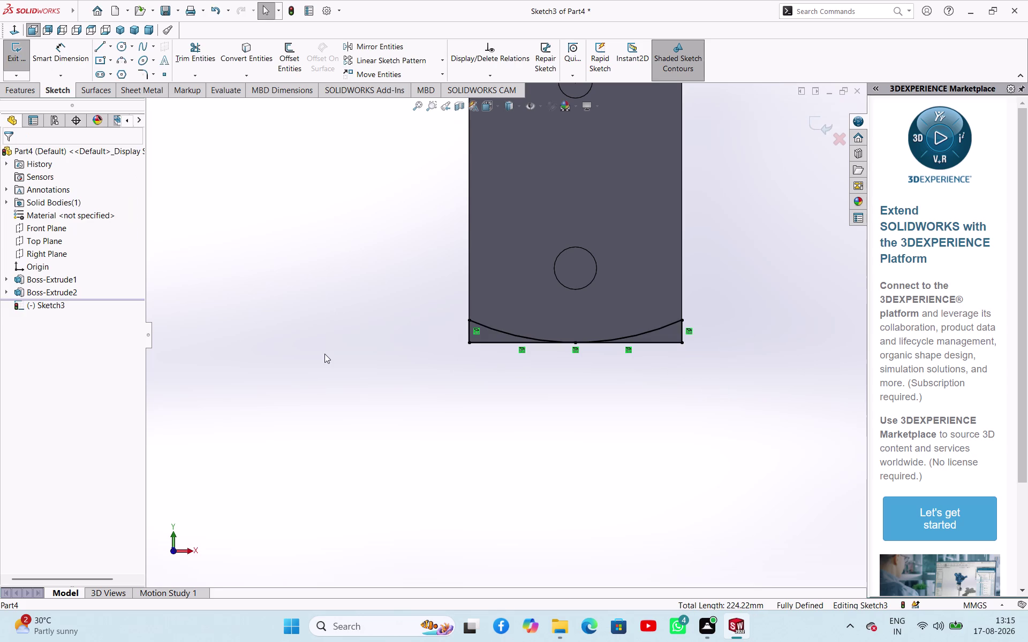
middle_drag(518, 433, 442, 432)
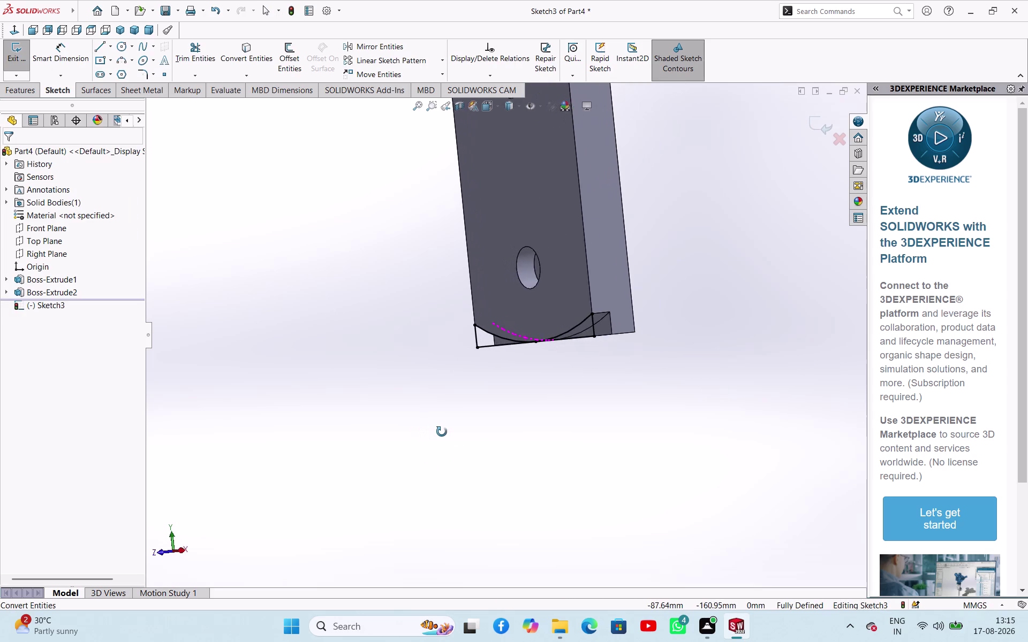
middle_drag(442, 433, 488, 454)
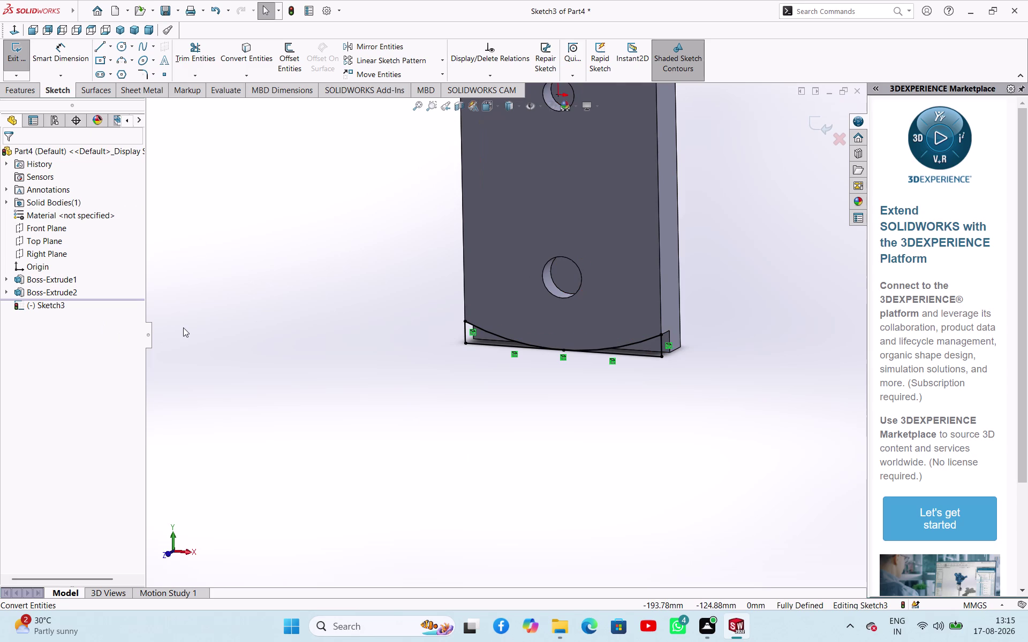
Undo the last three changes to discard the new sketch and earlier extrusion.
key(ctrl+z)
key(ctrl+z)
key(ctrl+z)
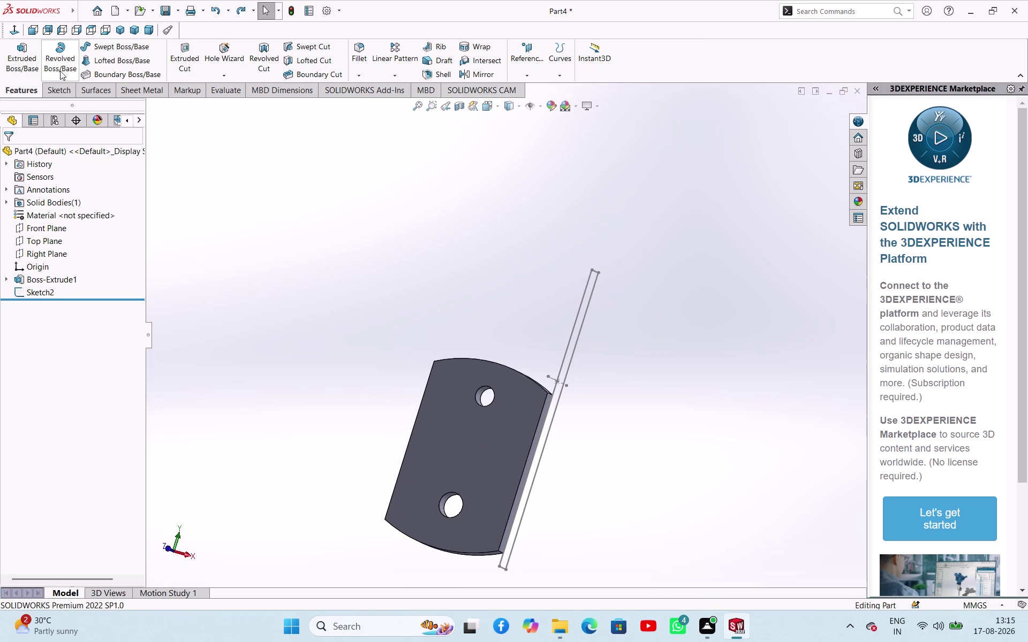
Extrude Sketch2 up to the plate's face, creating Boss-Extrude3.
click(36, 69)
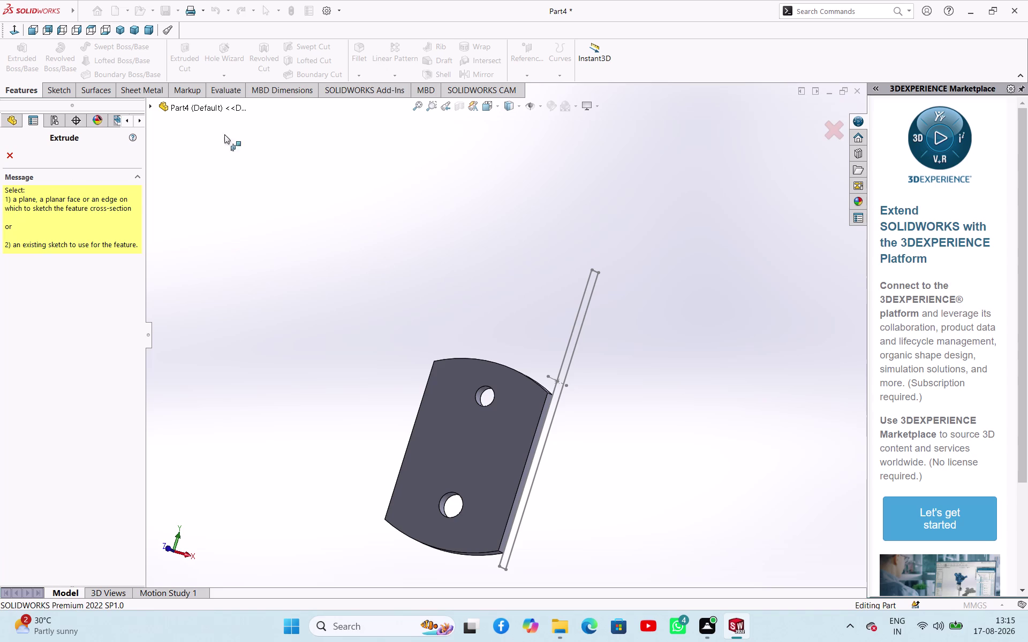
click(594, 285)
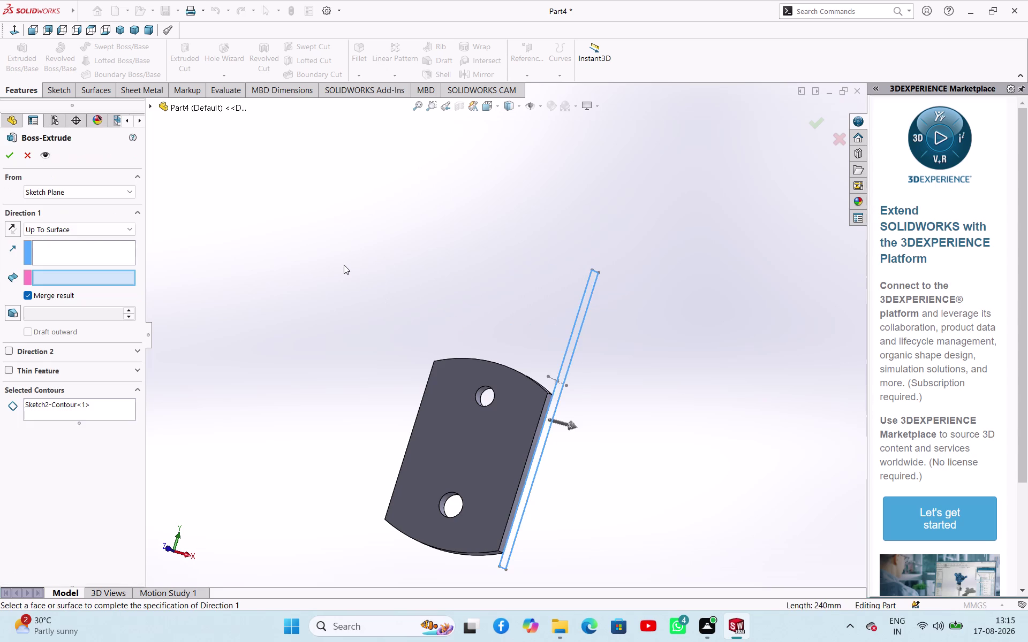
middle_drag(344, 264, 376, 388)
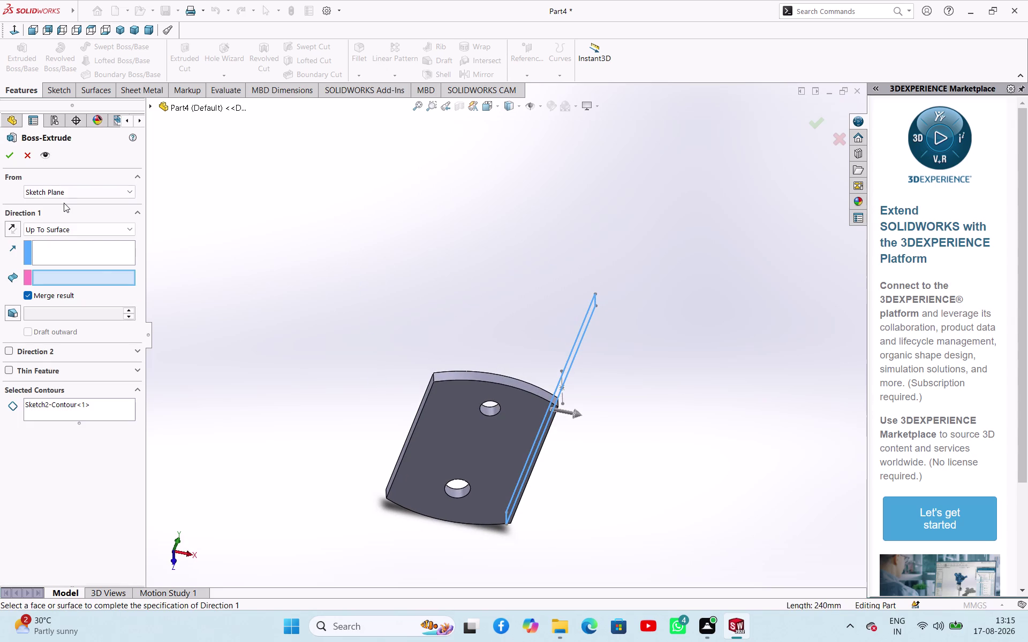
middle_drag(364, 380, 406, 398)
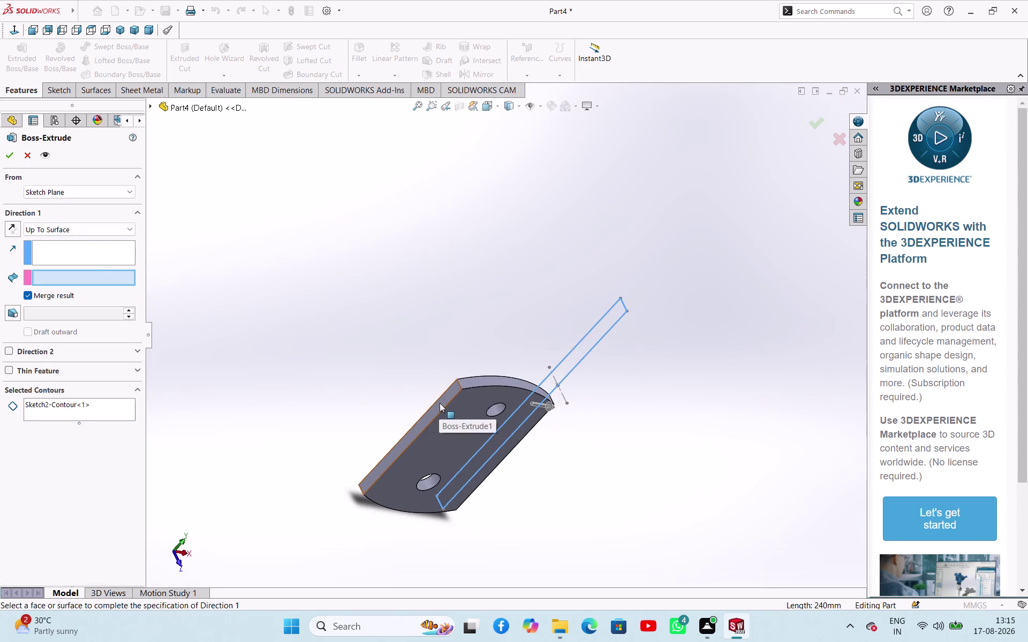
click(439, 403)
click(6, 151)
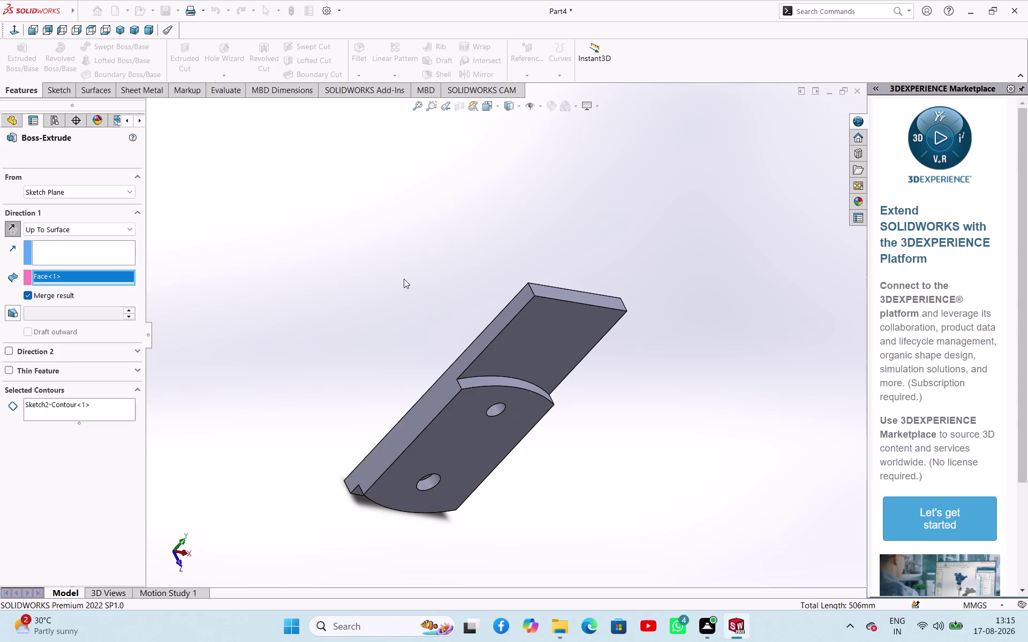
click(404, 279)
middle_drag(459, 337, 439, 279)
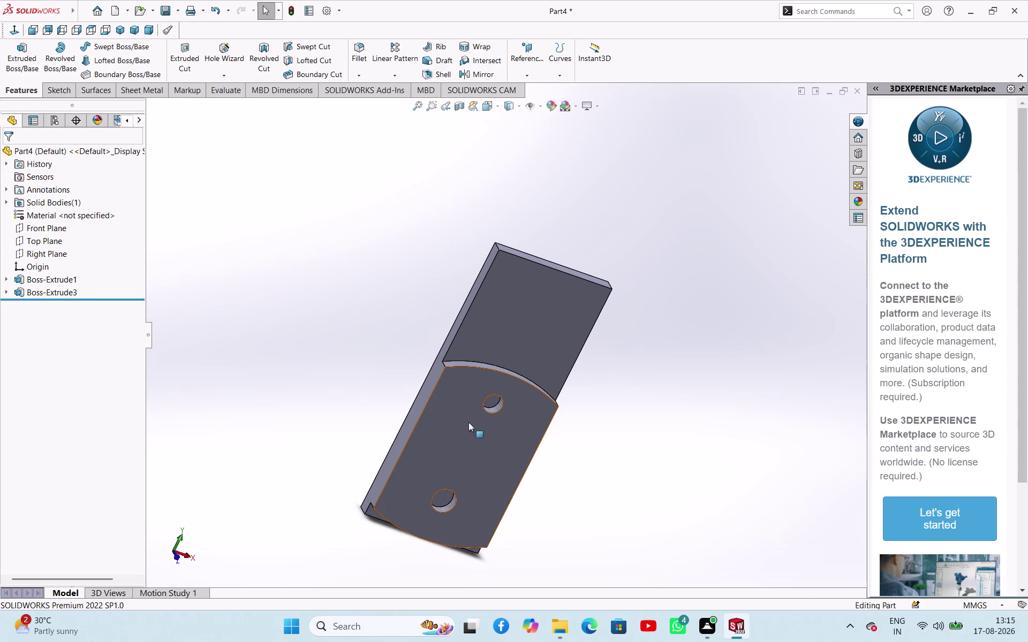
Sketch on the plate's front face and convert its three bottom corner edges.
click(443, 444)
click(492, 411)
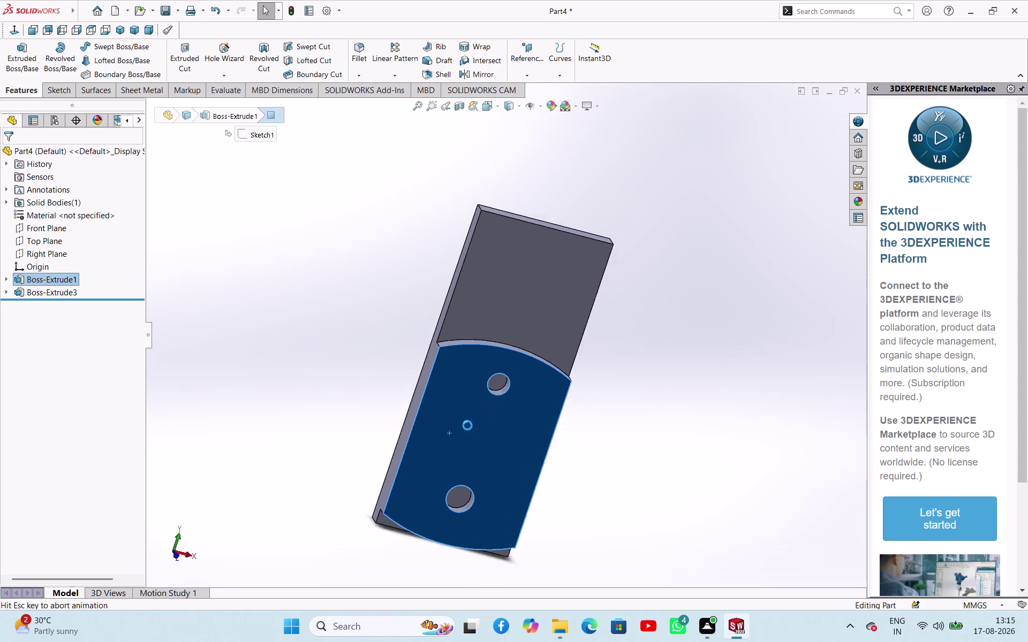
click(335, 415)
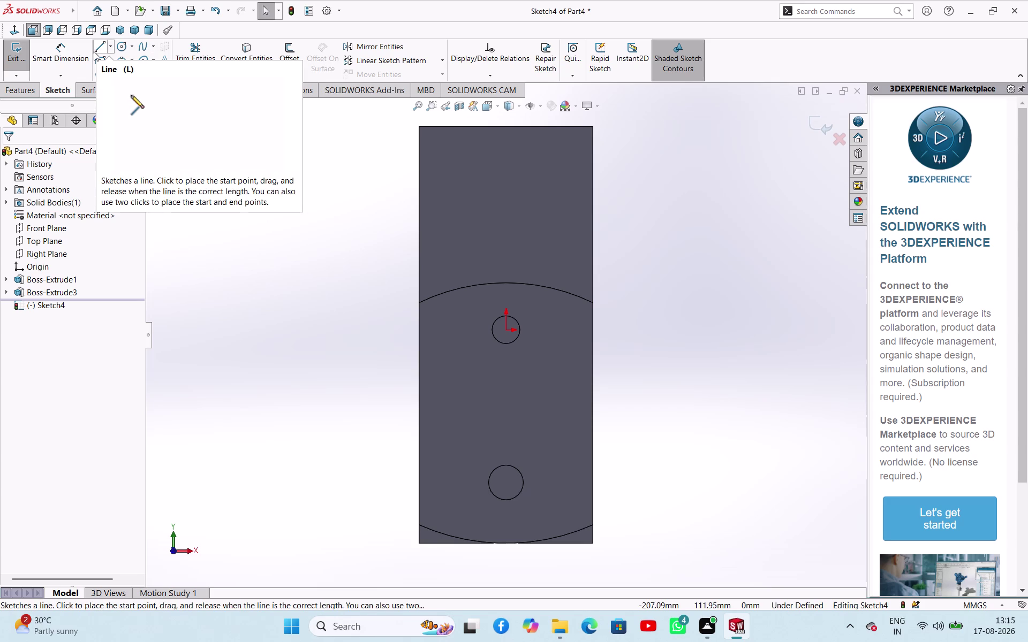
click(244, 52)
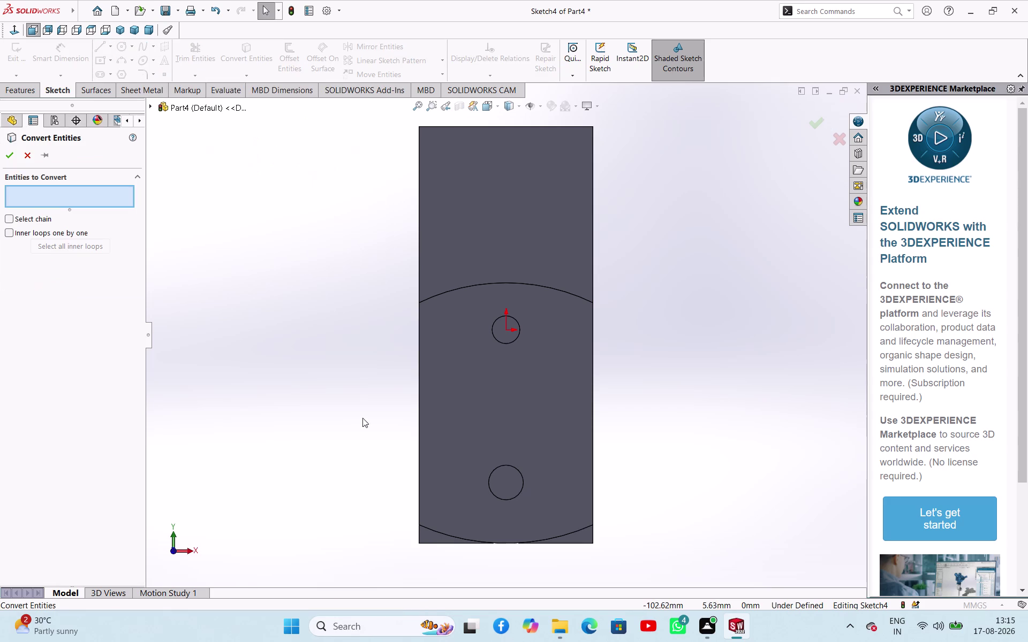
click(449, 536)
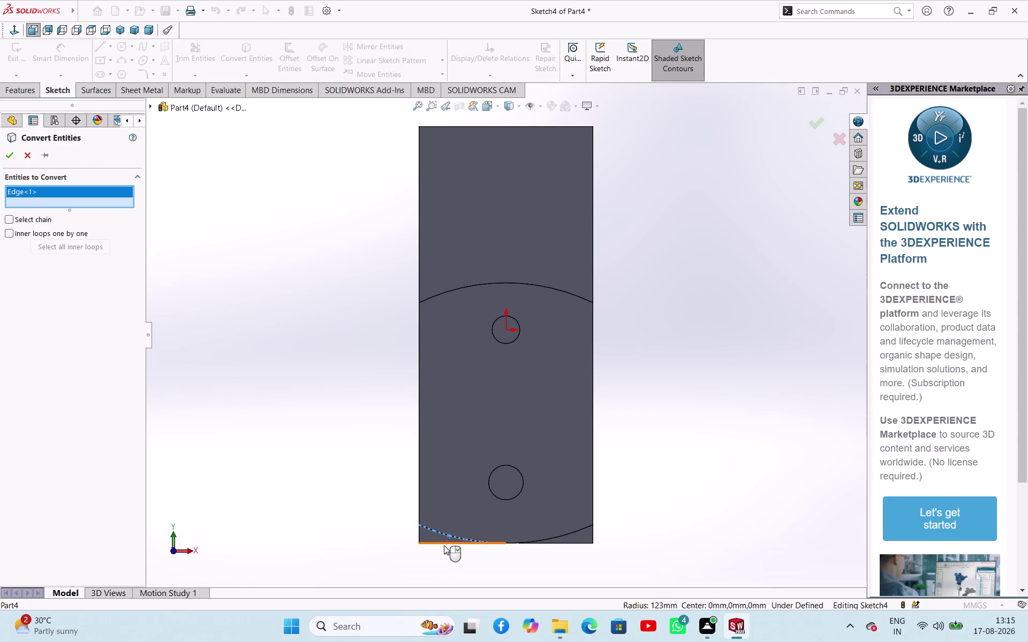
click(440, 545)
click(420, 533)
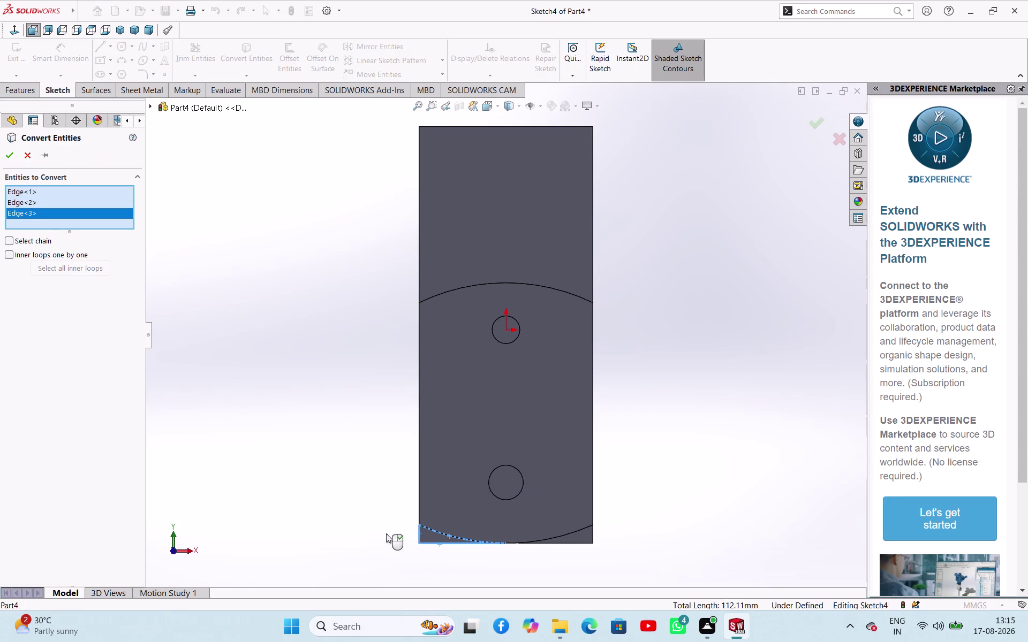
click(11, 160)
click(126, 261)
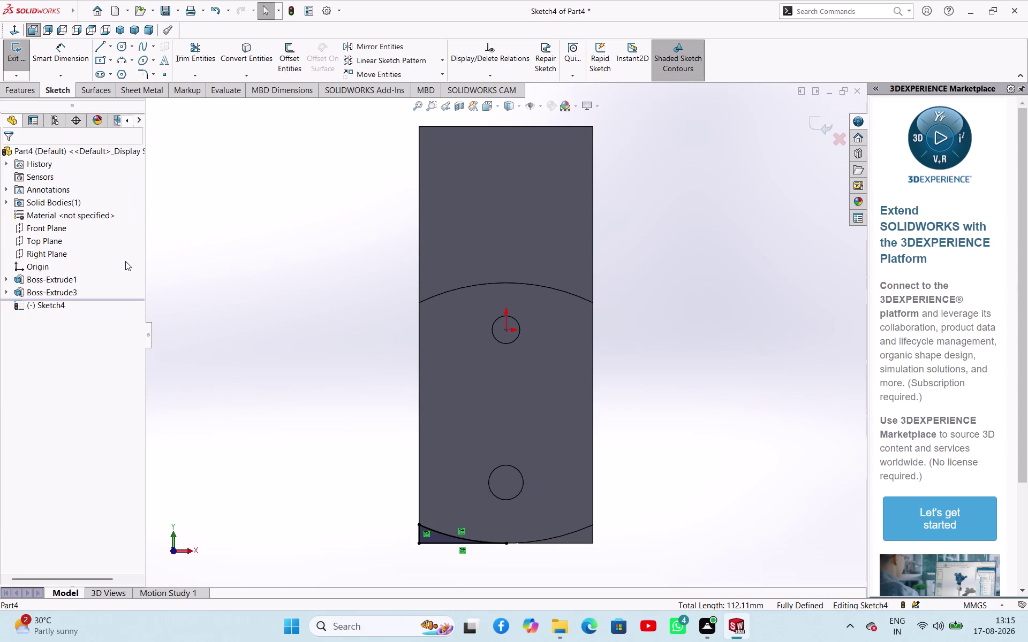
middle_drag(201, 293, 285, 351)
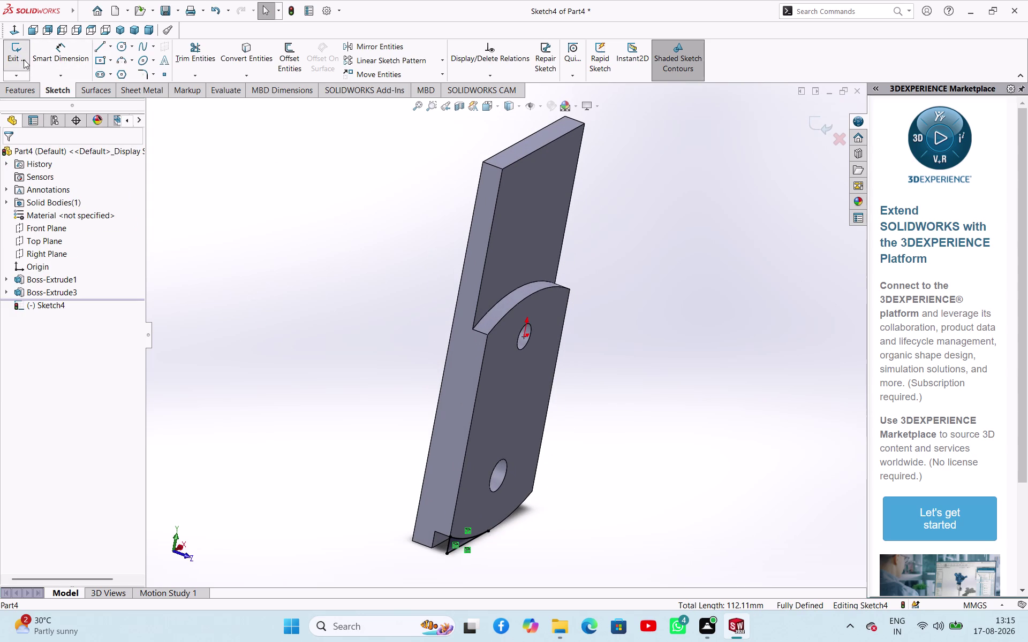
Cut the corner sketch Blind 48 mm to create Cut-Extrude1.
click(23, 59)
click(185, 60)
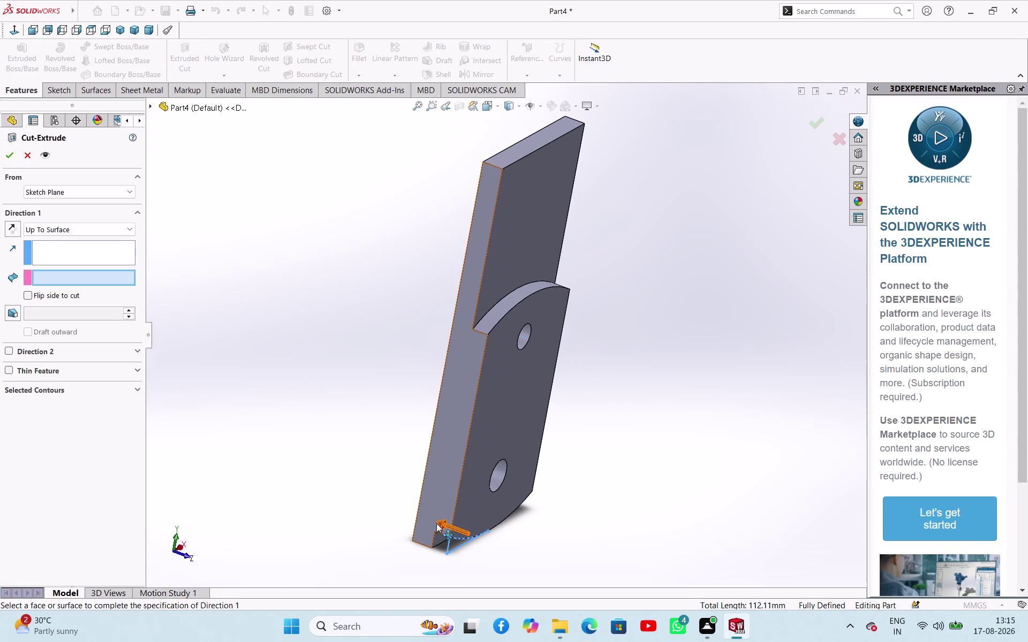
drag(436, 524, 405, 503)
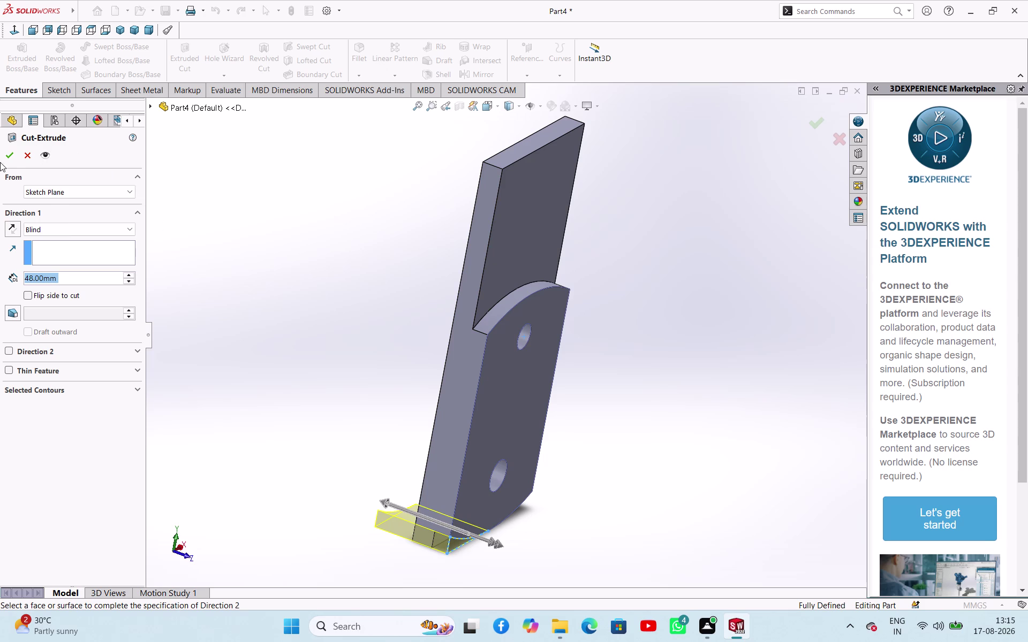
click(7, 157)
click(238, 291)
middle_drag(295, 336, 252, 251)
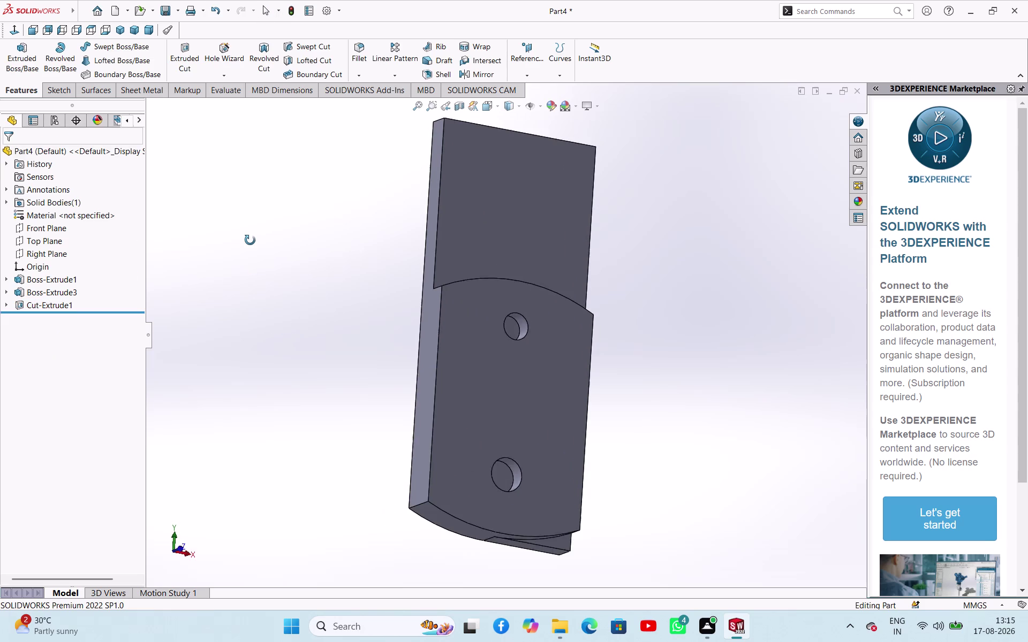
middle_drag(253, 252, 216, 268)
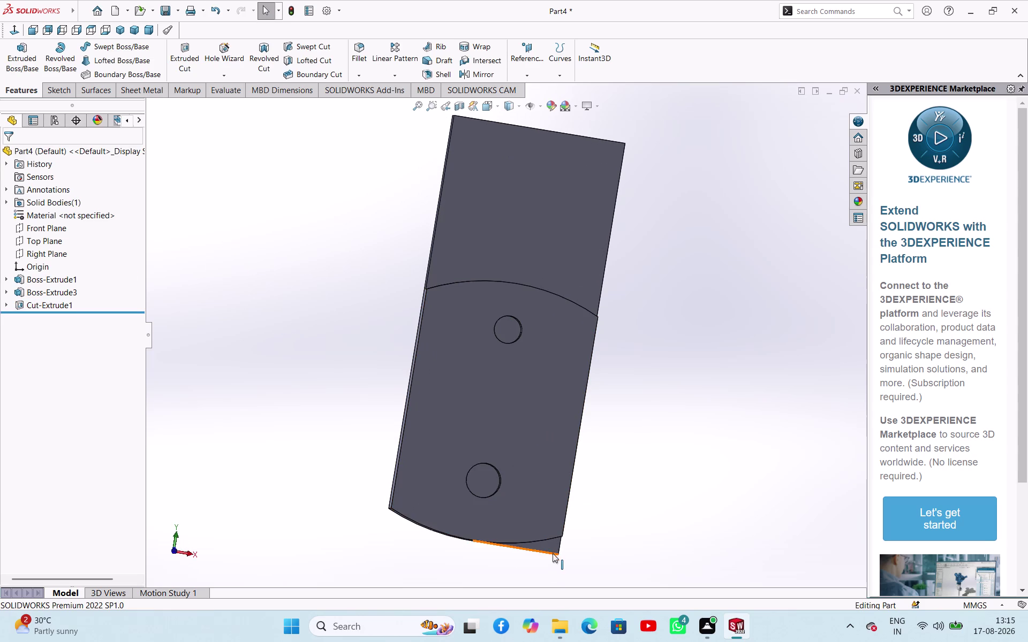
click(552, 549)
Start a sketch on the front face and convert the three bottom edges.
click(535, 530)
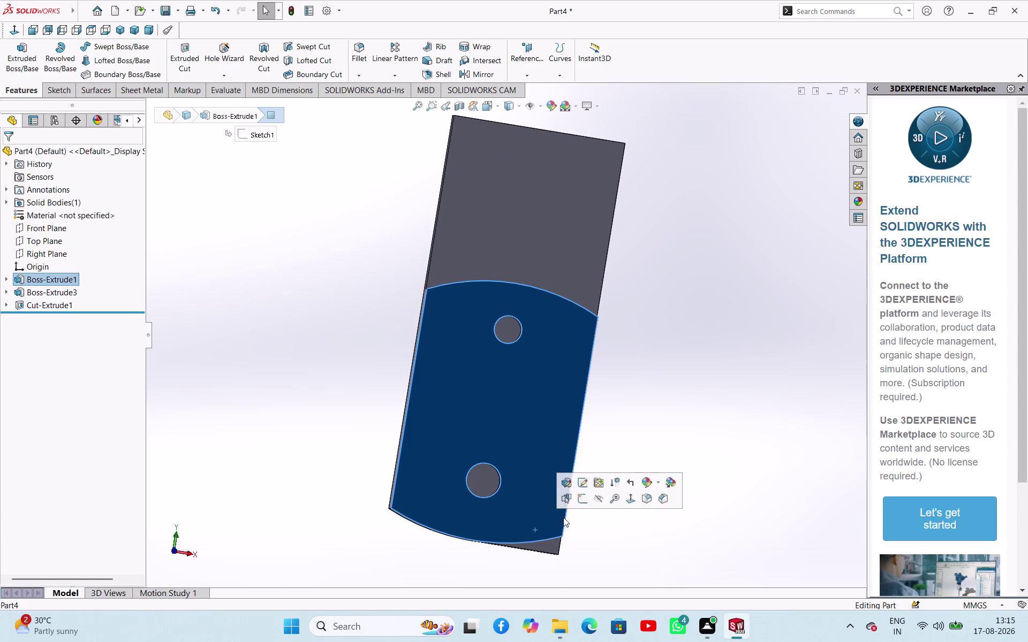
click(582, 502)
click(659, 542)
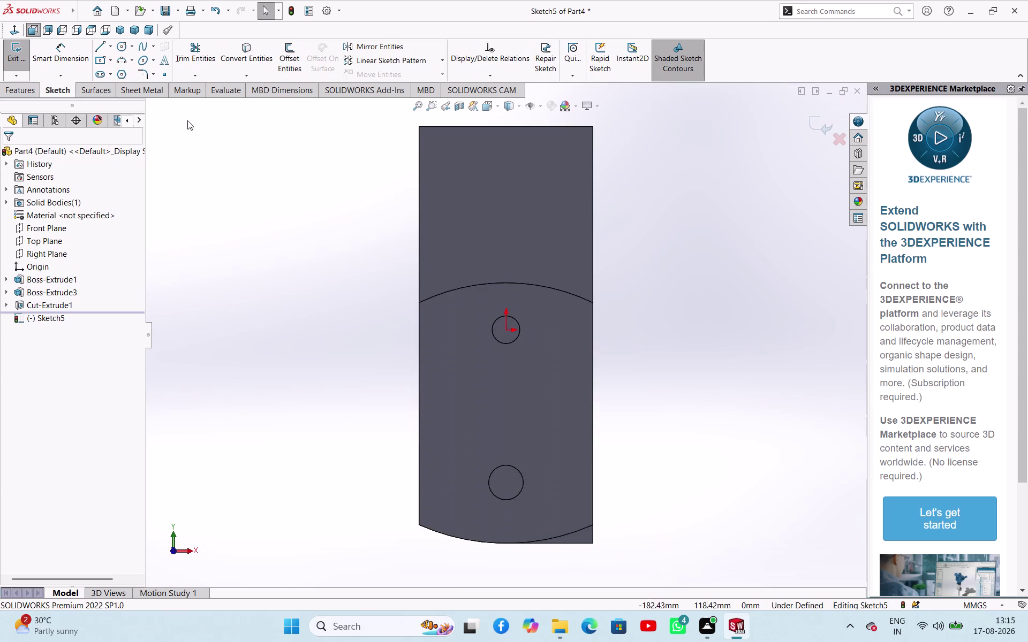
click(252, 58)
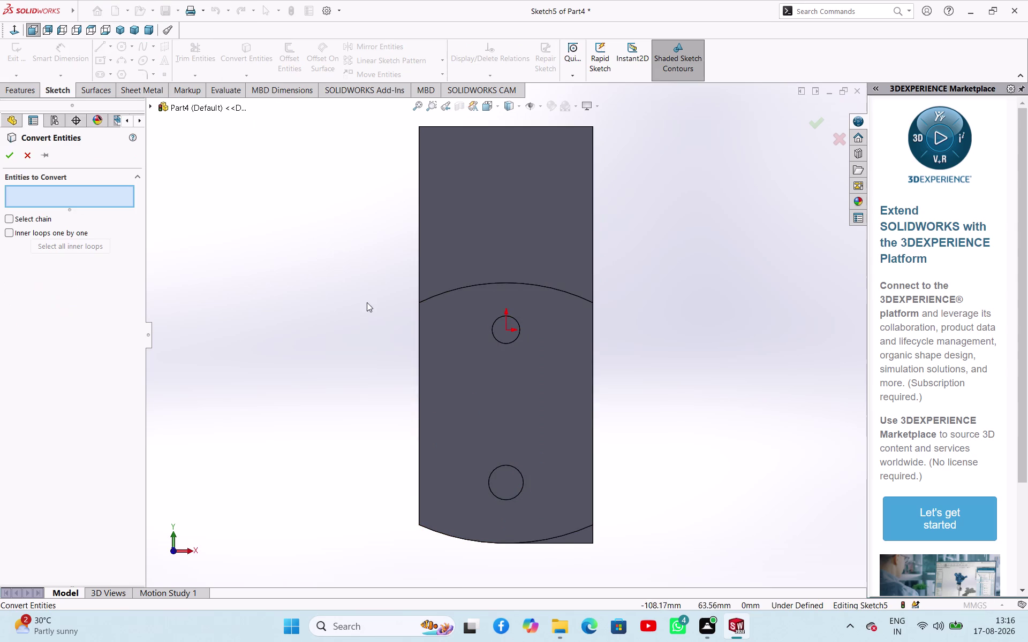
click(580, 531)
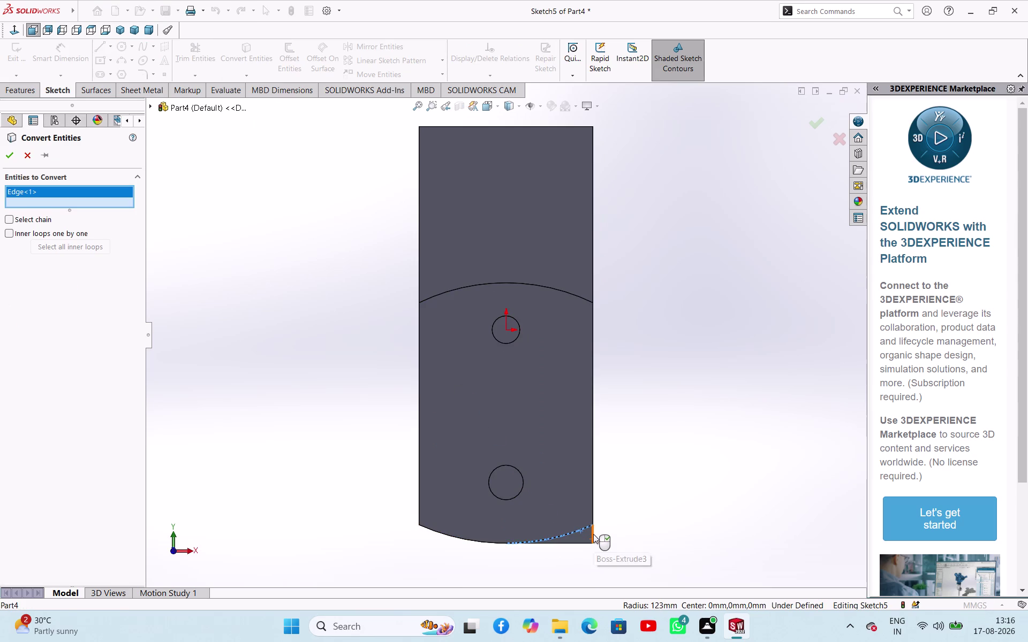
click(593, 535)
click(577, 545)
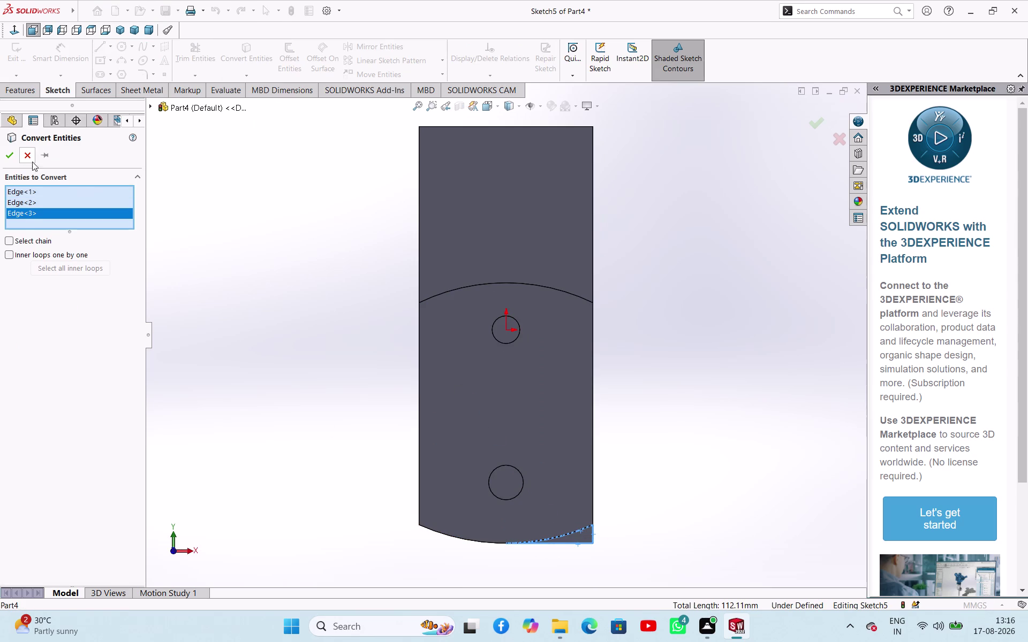
click(12, 153)
click(266, 287)
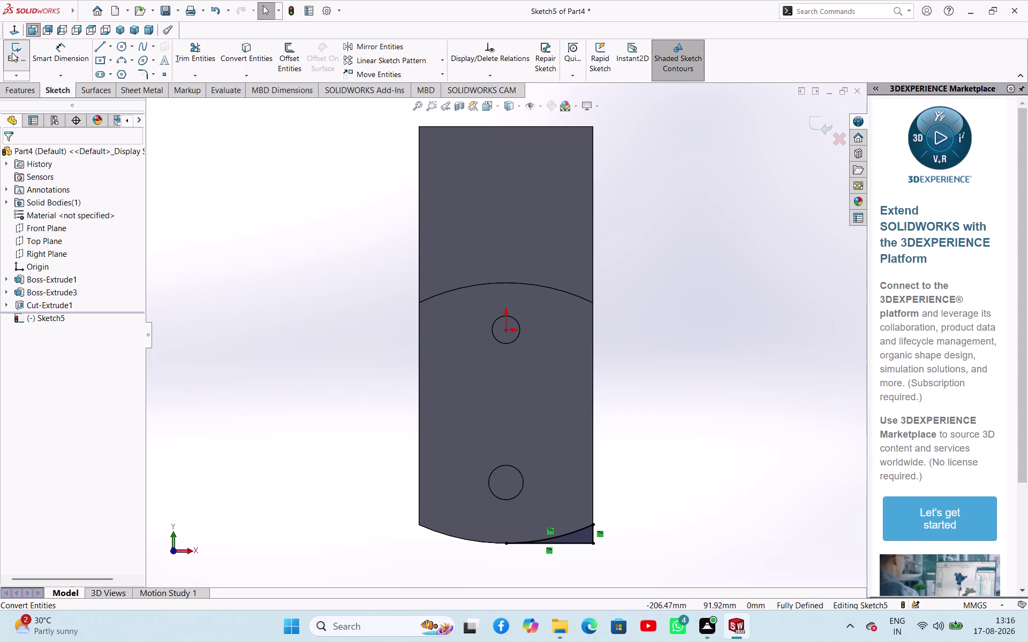
Exit the sketch and cut it Blind 48 mm as Cut-Extrude2.
click(11, 52)
click(180, 54)
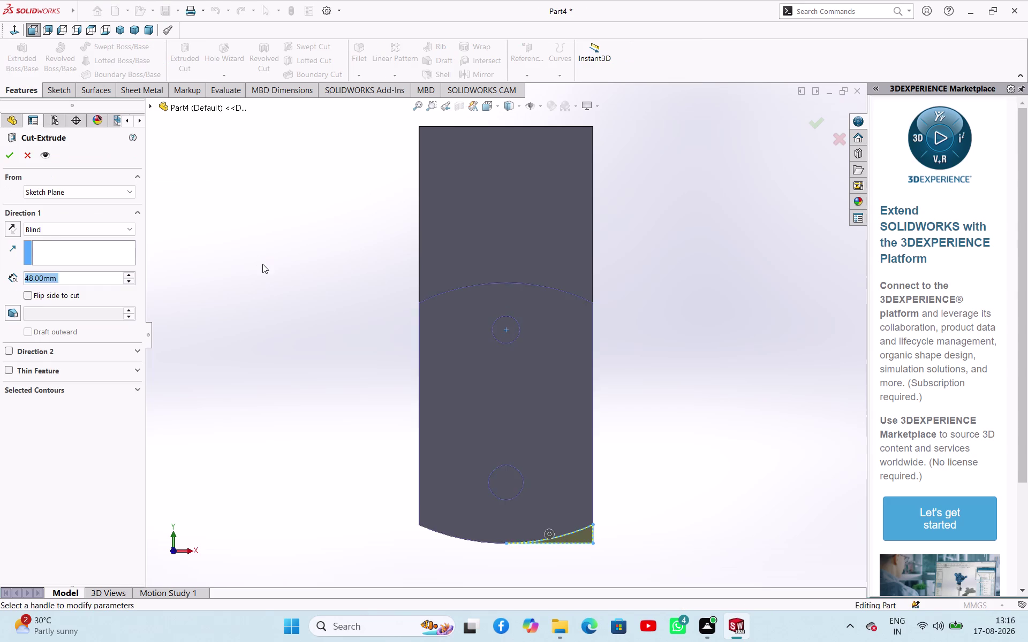
middle_drag(262, 264, 372, 327)
click(8, 157)
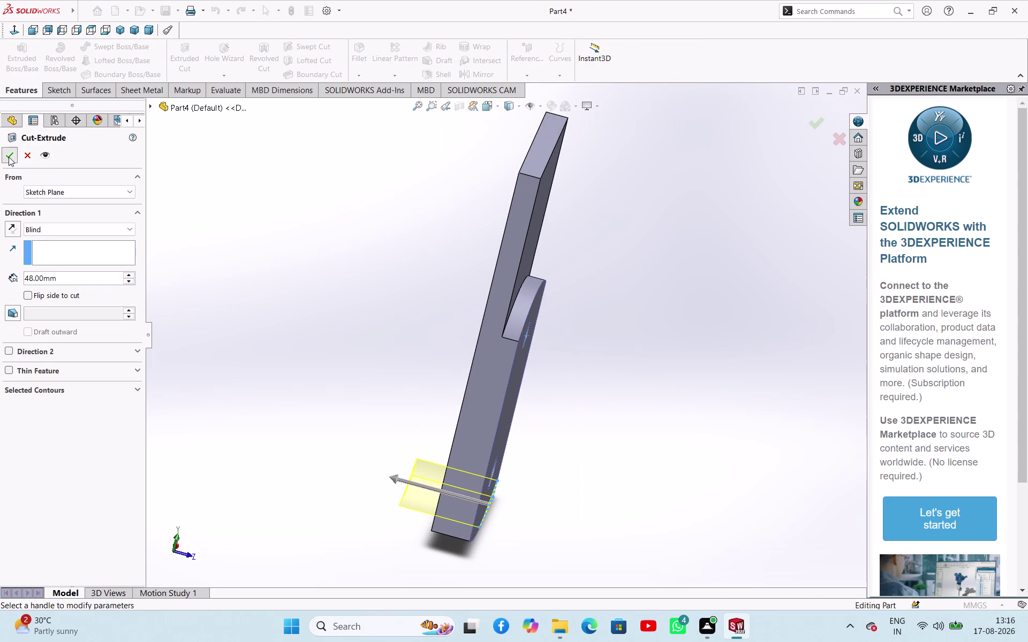
click(271, 288)
middle_drag(360, 362, 195, 381)
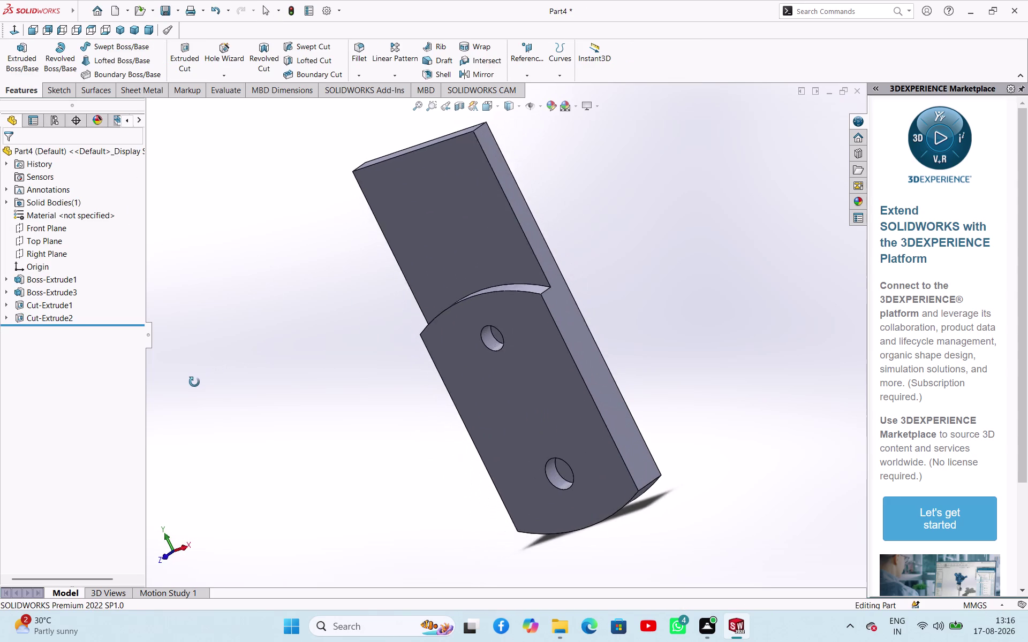
middle_drag(194, 381, 184, 411)
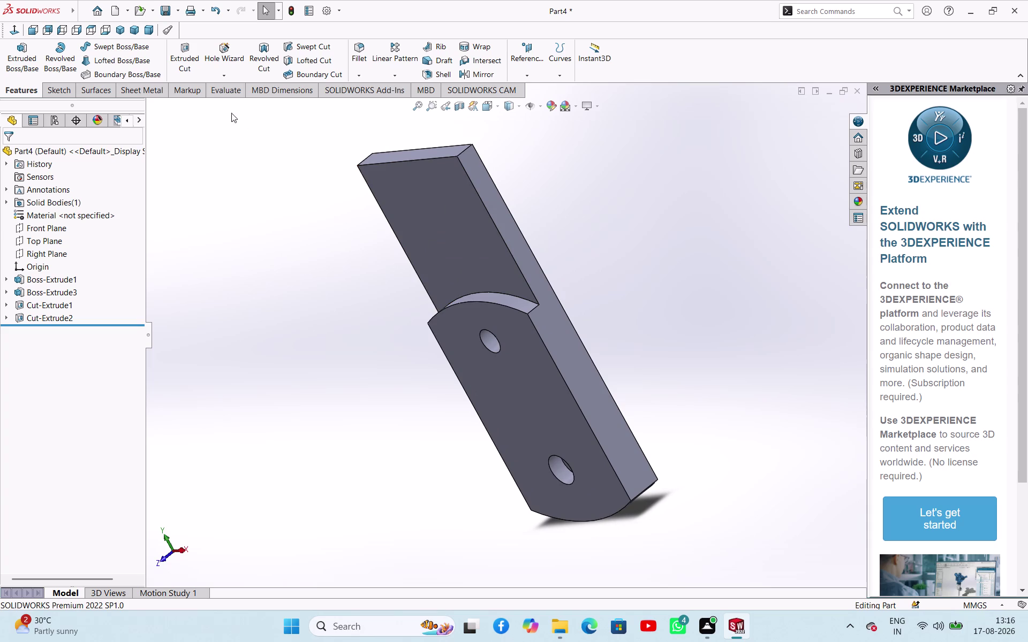
click(226, 95)
click(185, 554)
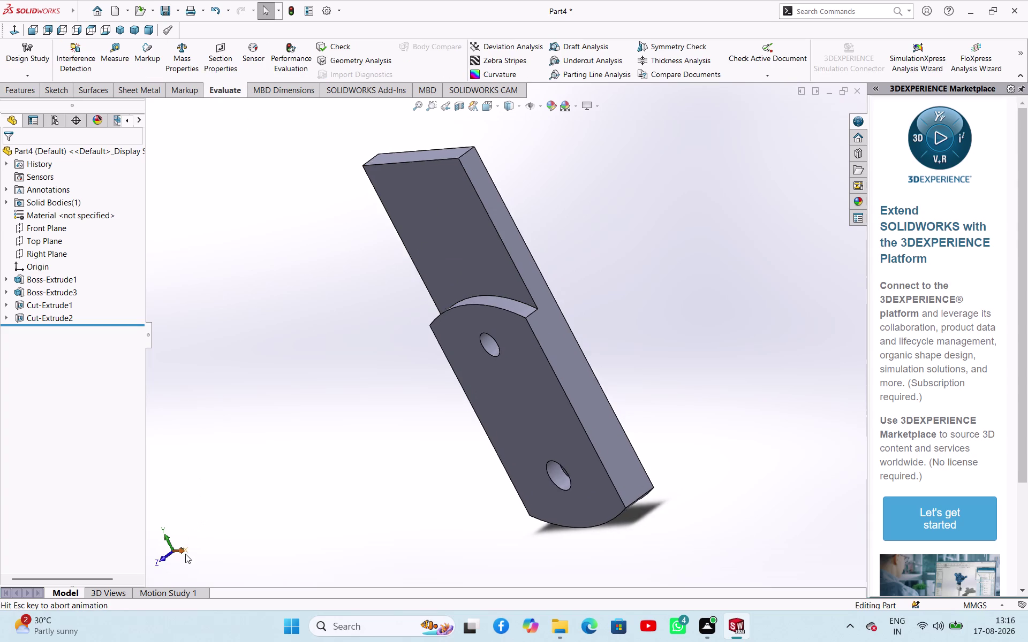
scroll(up, 3)
scroll(down, 3)
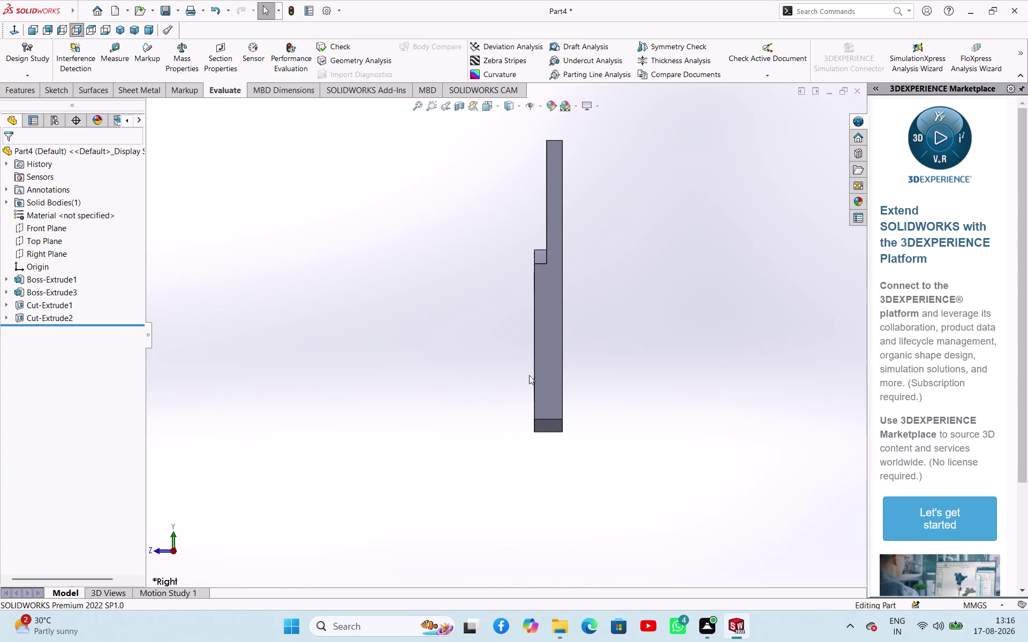
scroll(up, 3)
click(108, 42)
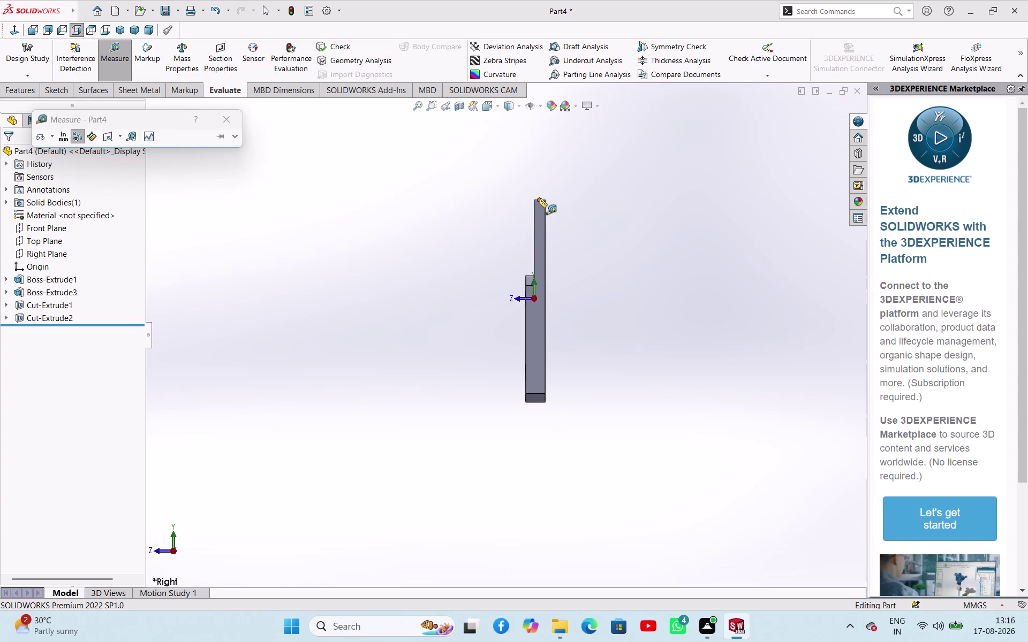
click(359, 198)
click(238, 124)
click(271, 217)
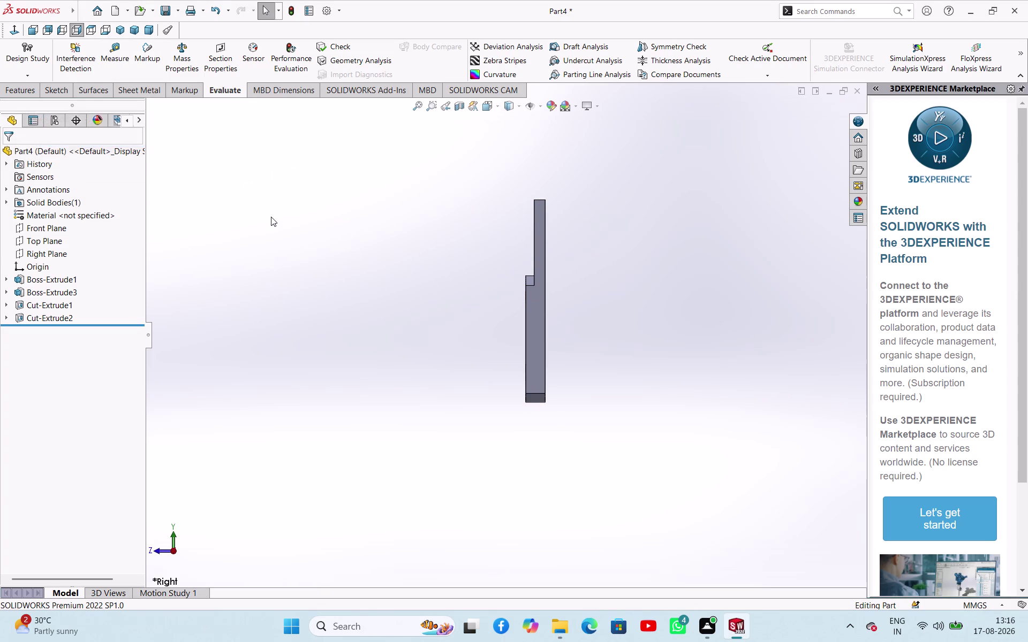
middle_drag(303, 373, 389, 402)
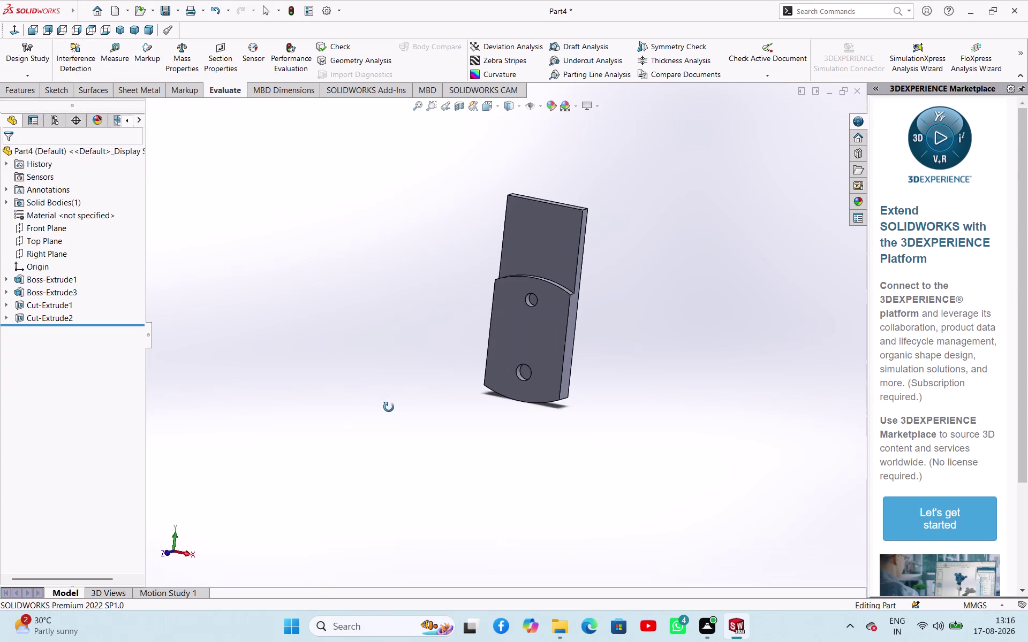
middle_drag(389, 402, 370, 447)
scroll(down, 3)
scroll(down, 3)
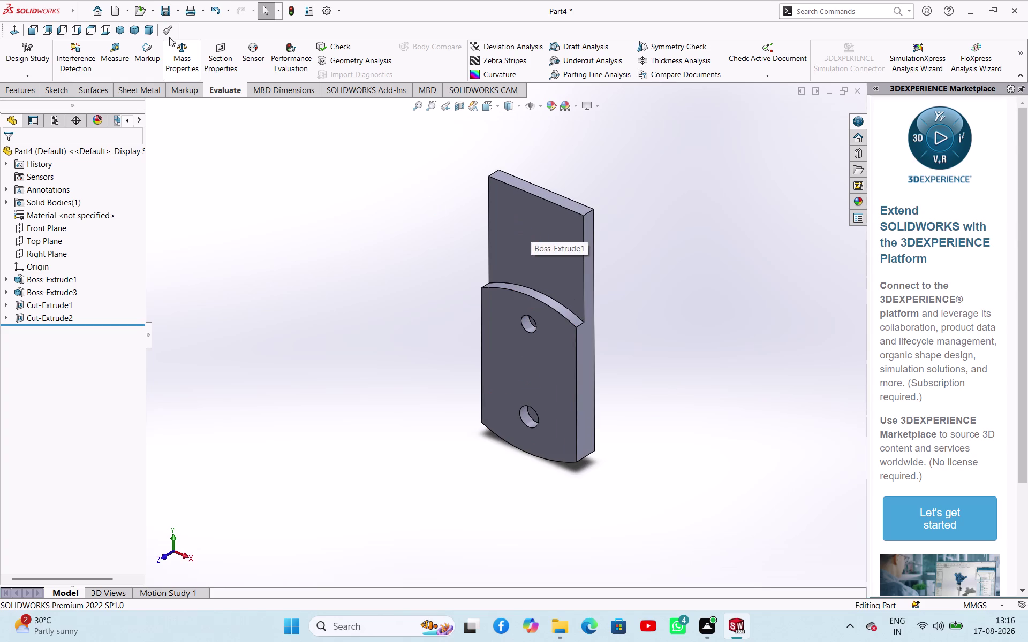
click(11, 91)
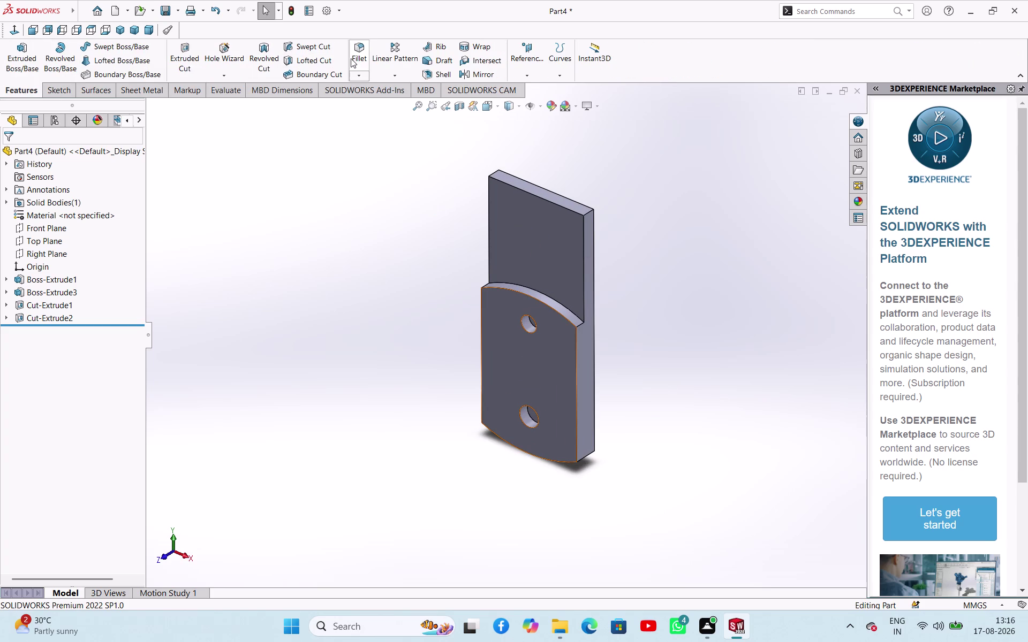
Round the curved step edge between bar and arched plate with a 5 mm Fillet1.
click(354, 57)
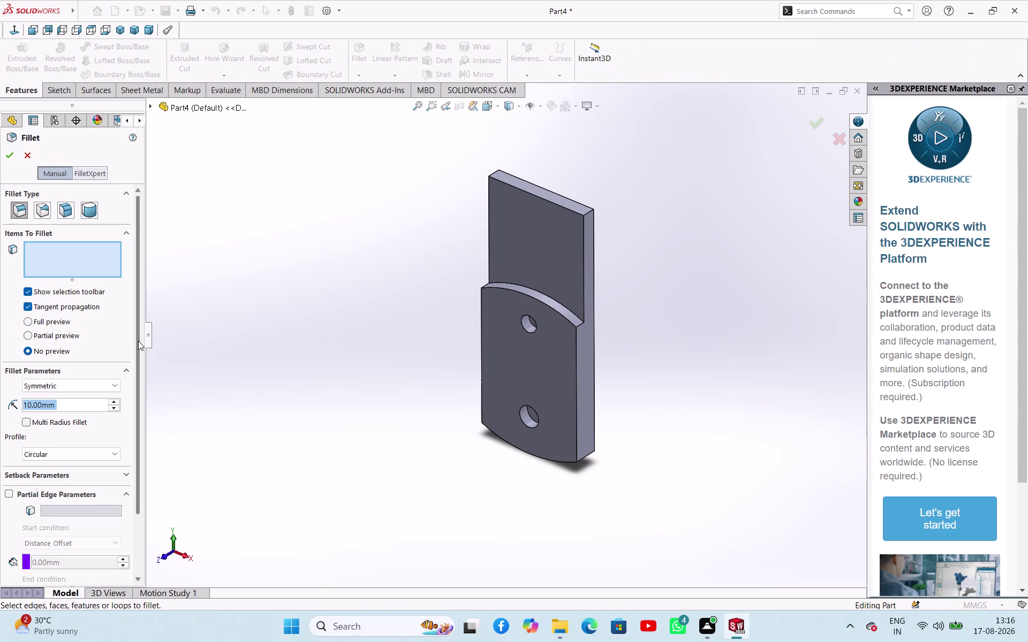
key(5)
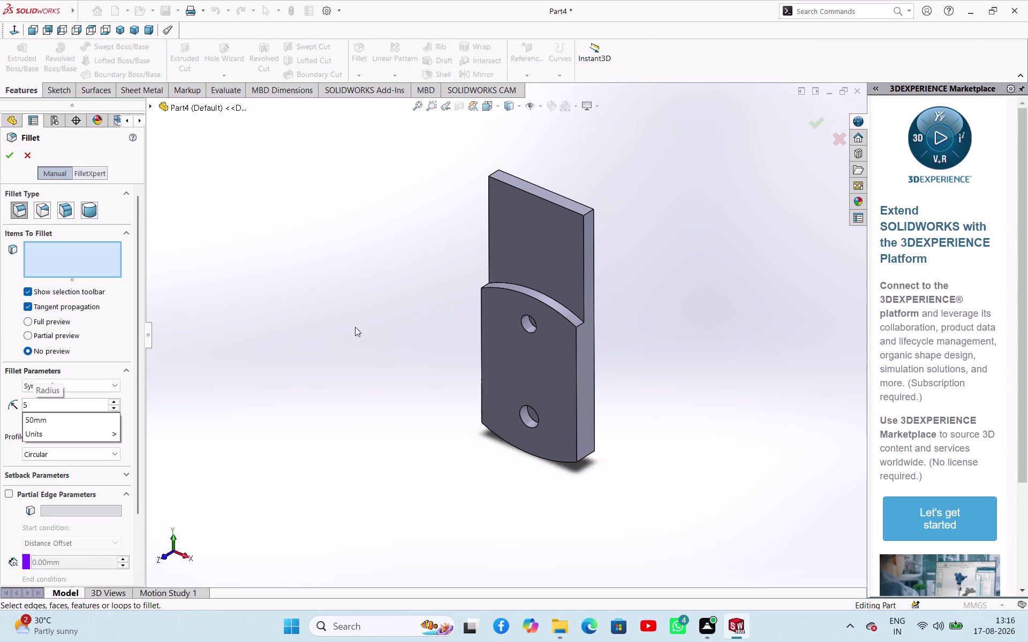
click(549, 296)
scroll(down, 3)
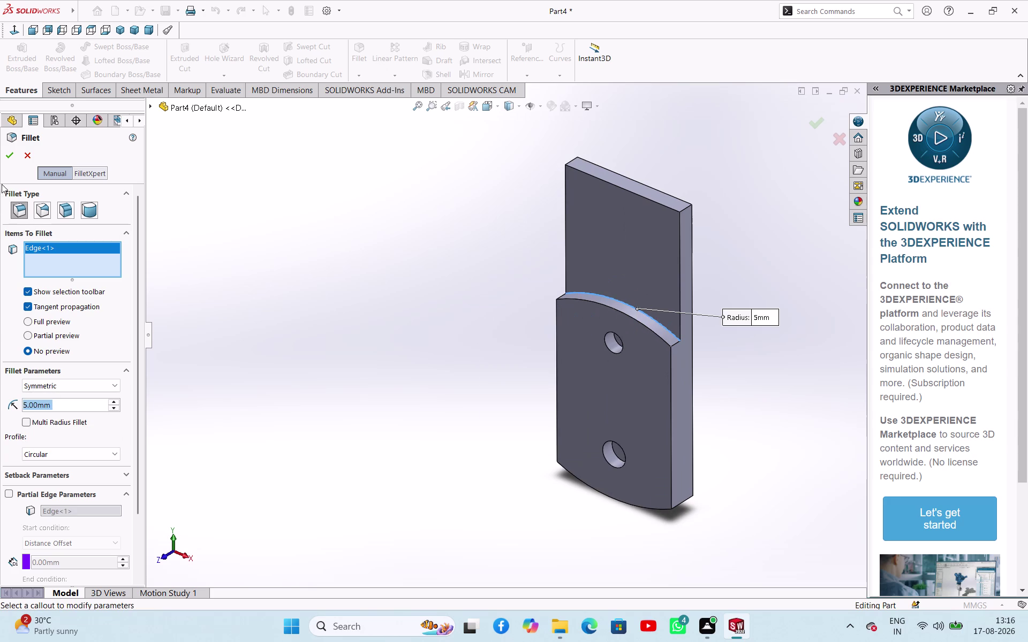
click(8, 159)
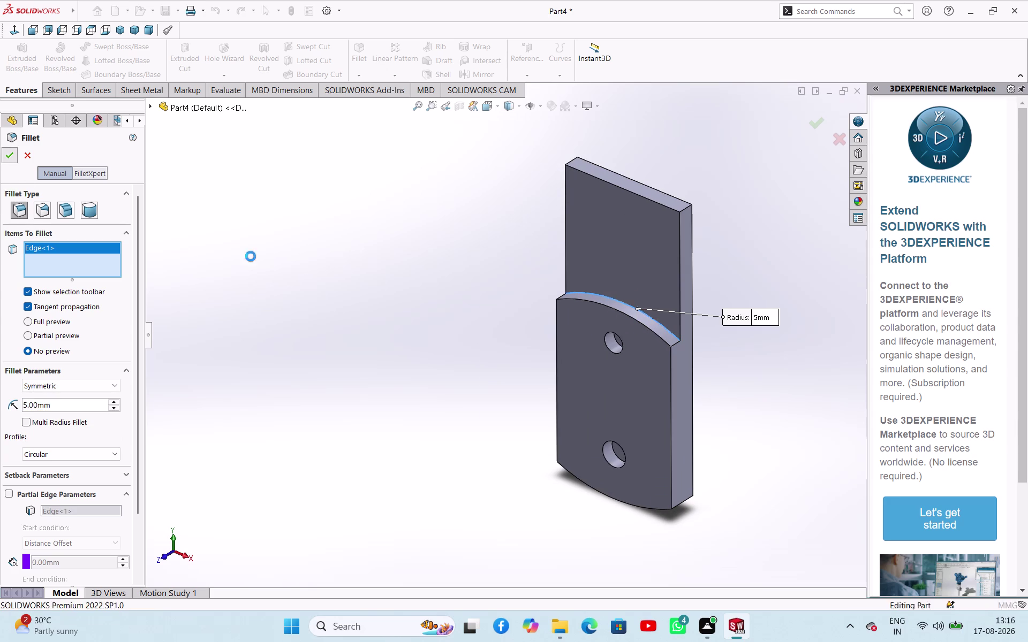
click(291, 268)
scroll(up, 3)
middle_drag(381, 350, 368, 349)
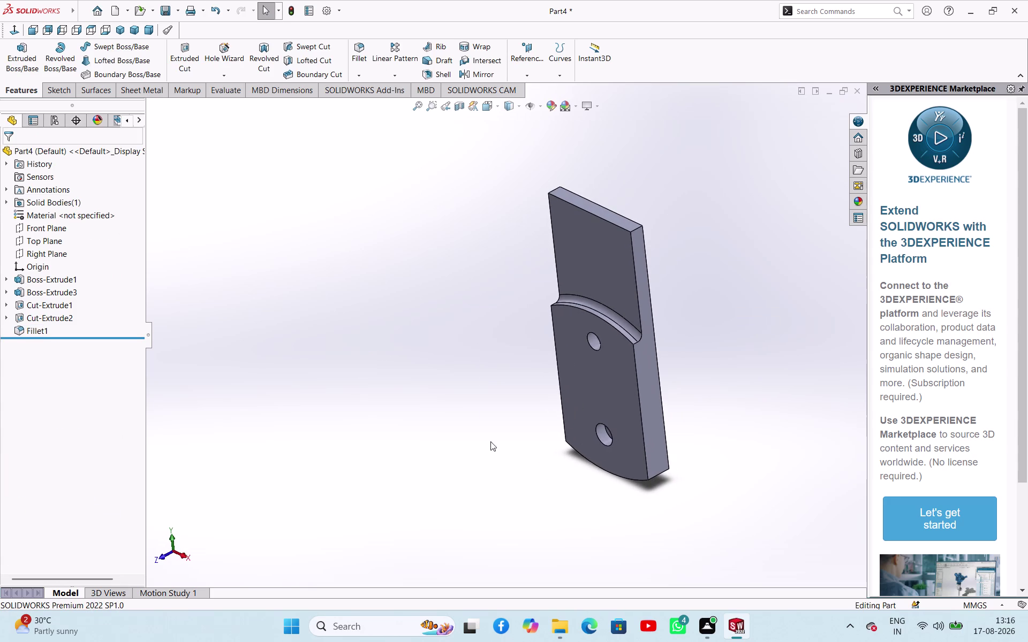
click(657, 419)
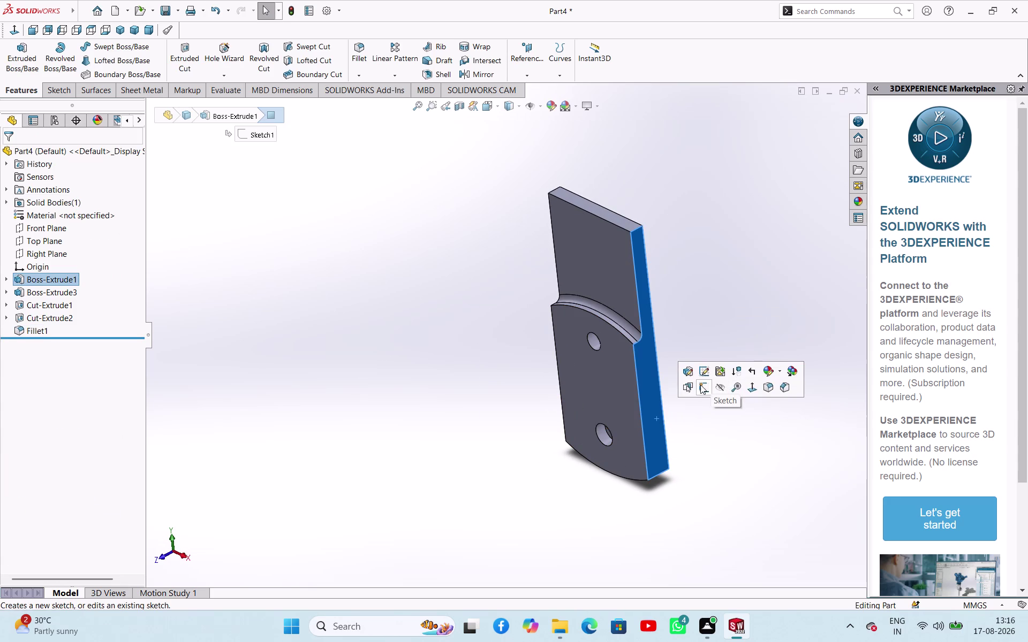
Start Sketch6 on the side face and draw the bottom short horizontal line.
click(700, 385)
click(401, 412)
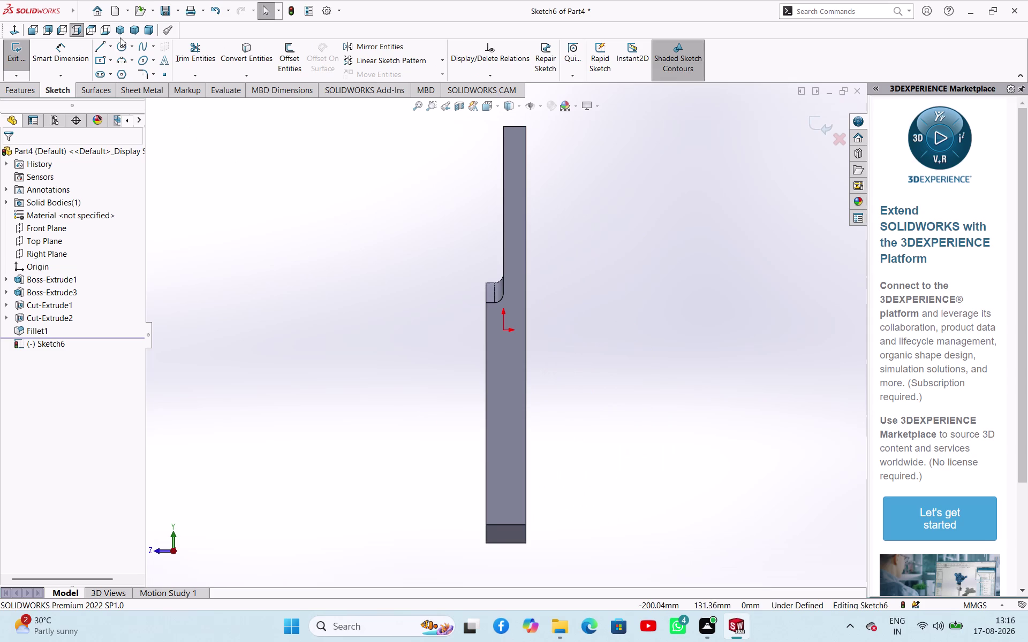
click(113, 45)
click(112, 45)
click(99, 48)
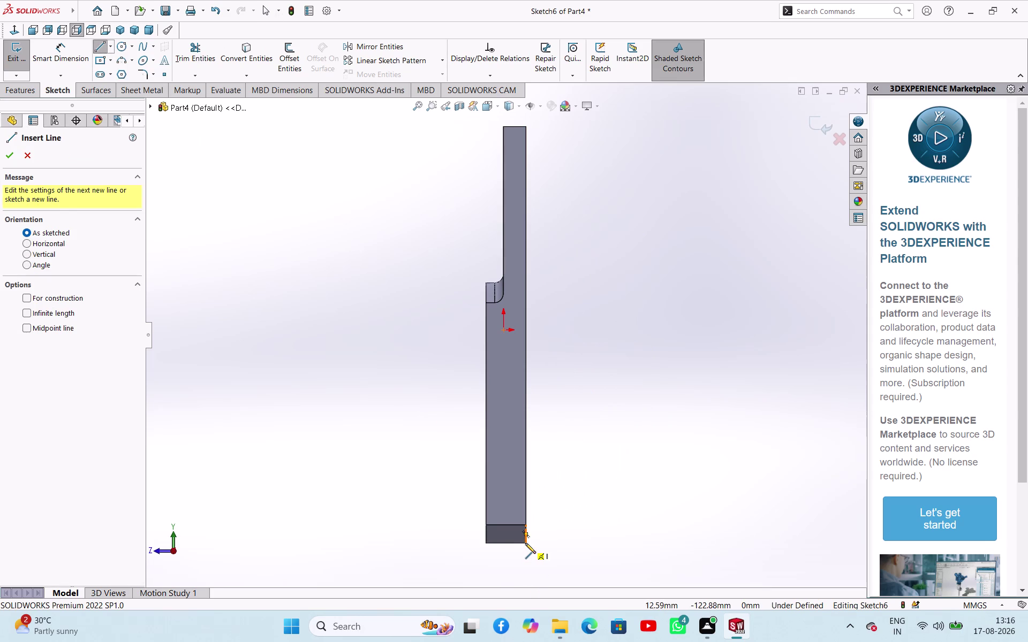
scroll(down, 3)
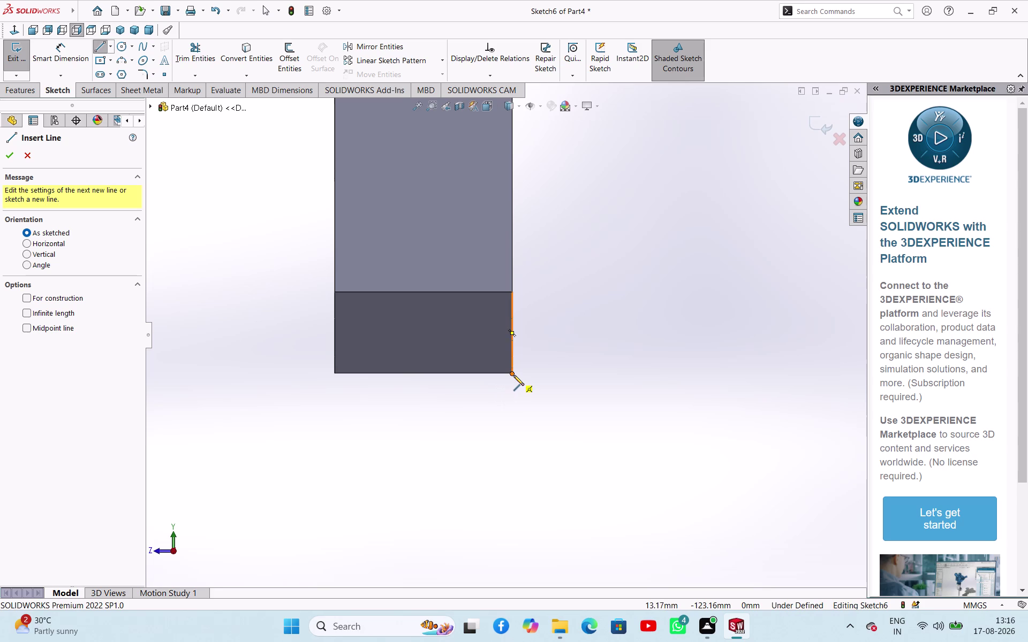
click(514, 375)
click(644, 374)
right_click(548, 410)
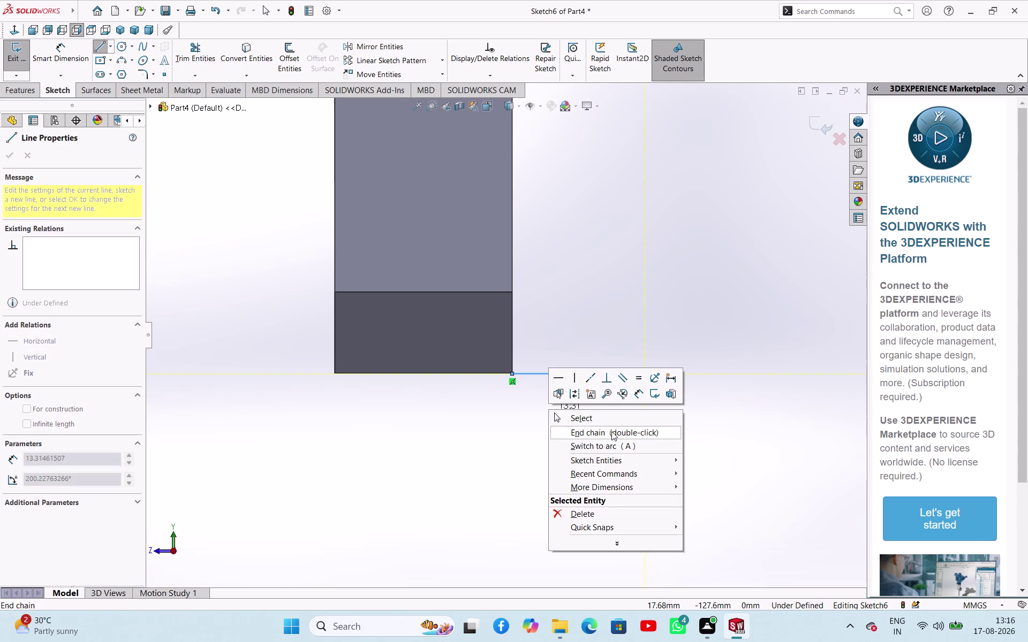
click(609, 425)
click(607, 419)
scroll(up, 3)
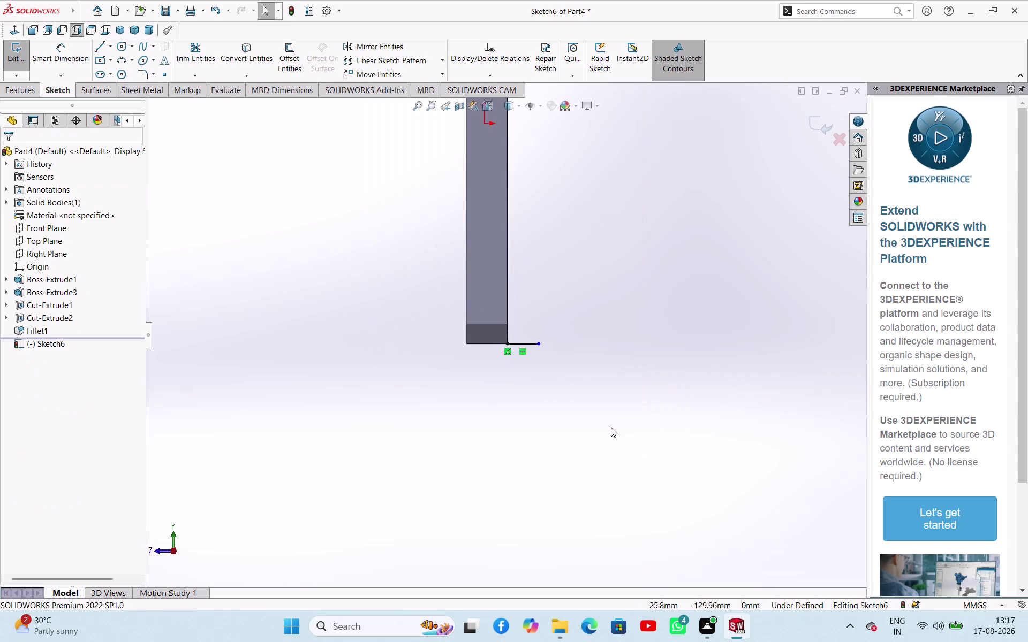
scroll(up, 3)
scroll(down, 3)
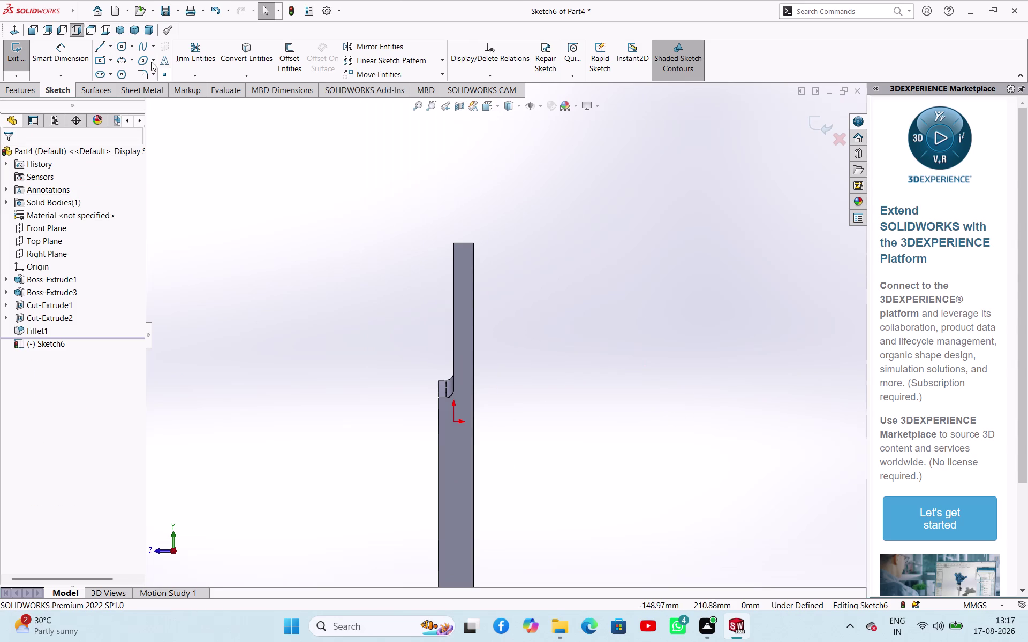
Draw the short horizontal line at the part's top corner.
click(95, 49)
scroll(down, 3)
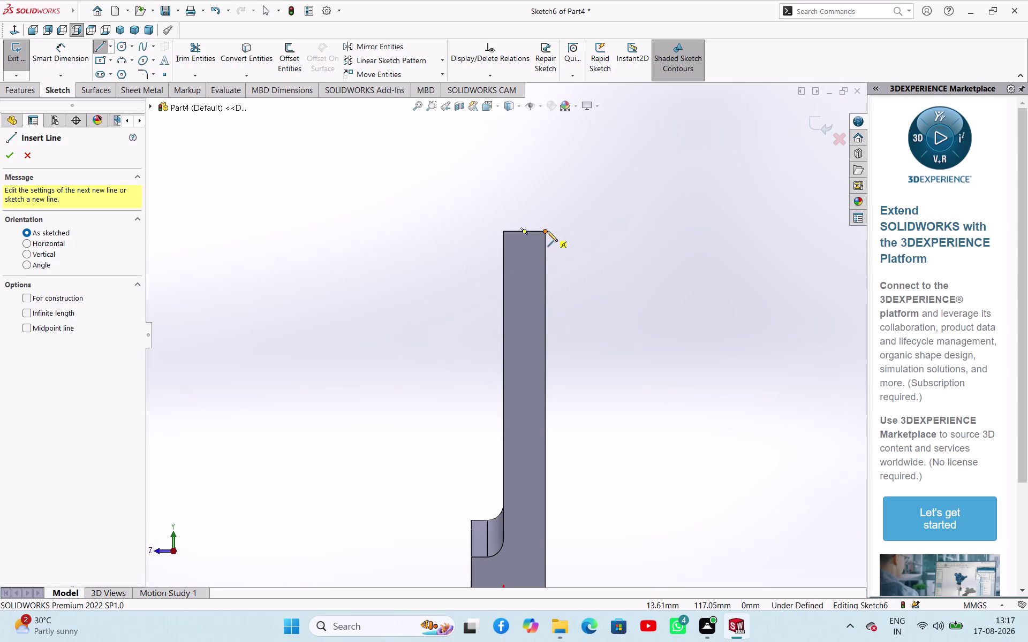
click(547, 231)
click(603, 230)
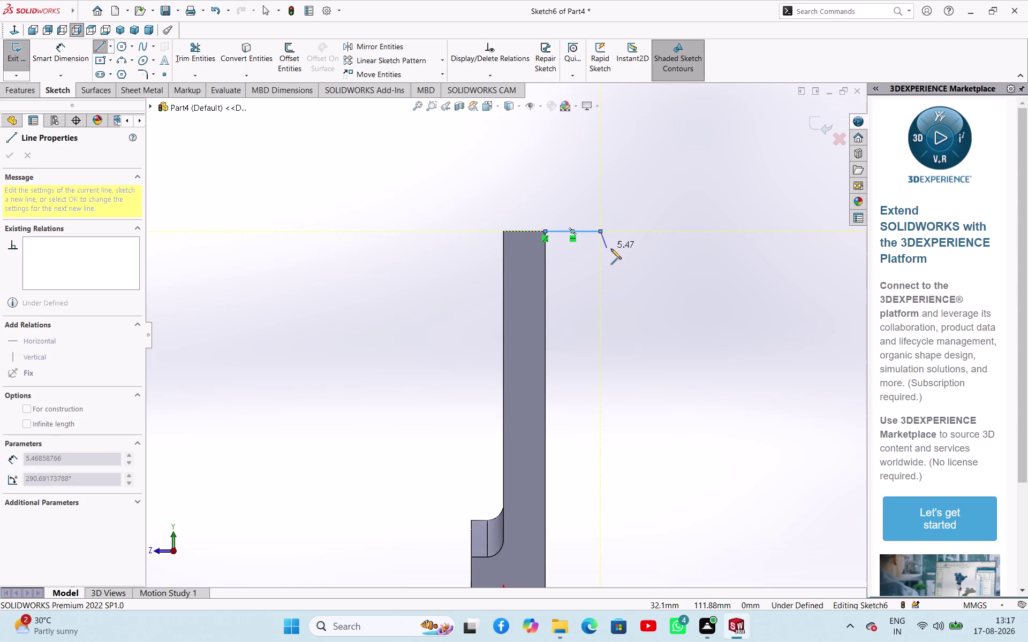
right_click(611, 249)
click(618, 252)
click(634, 288)
scroll(up, 3)
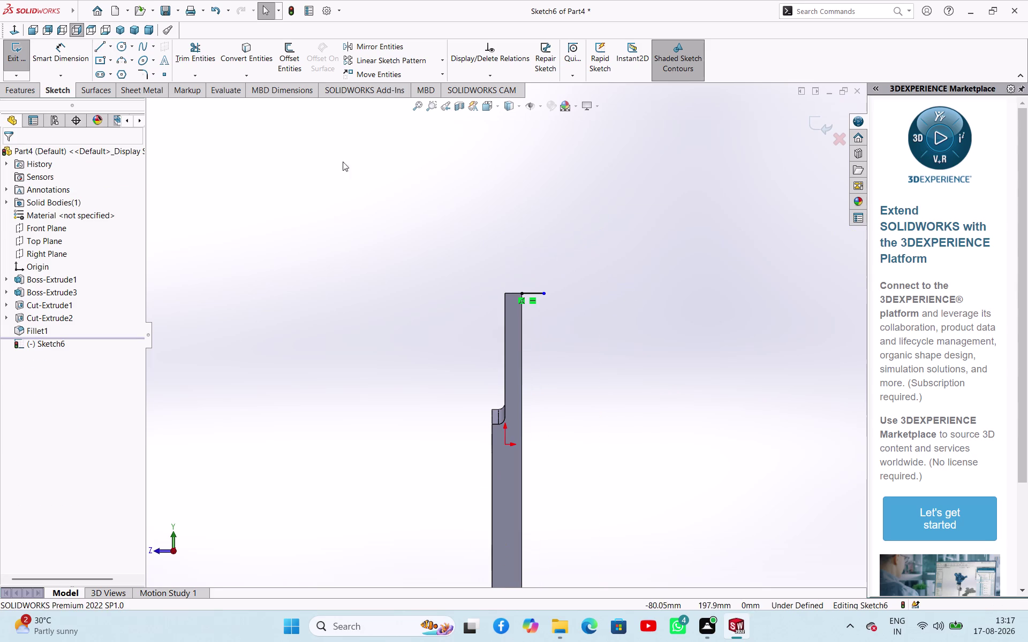
Try dimensioning the 17.17 mm lines and cancel the driven-dimension prompt.
click(87, 50)
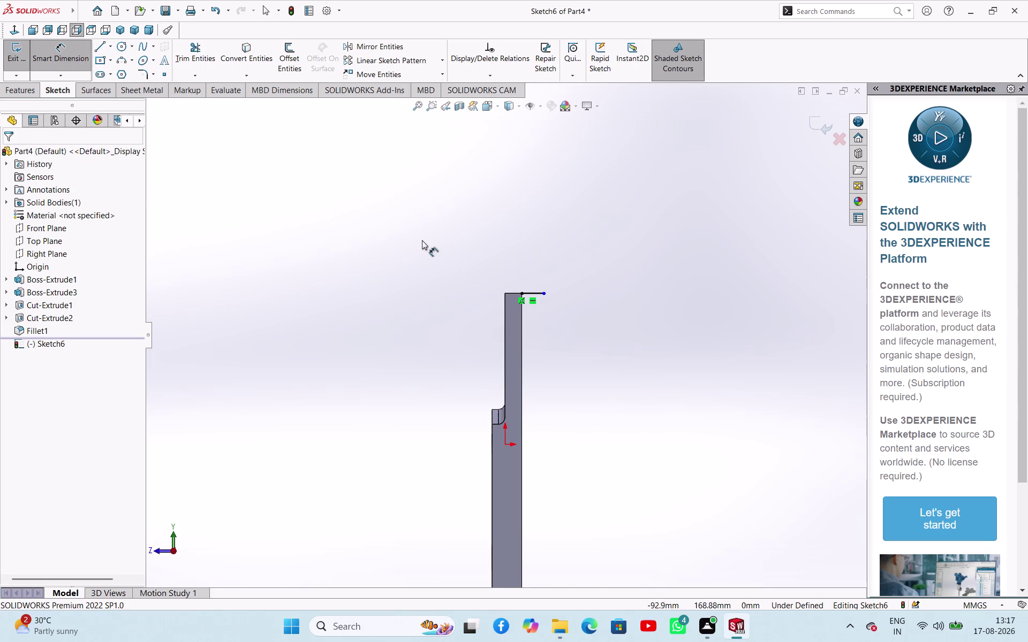
scroll(up, 3)
scroll(down, 3)
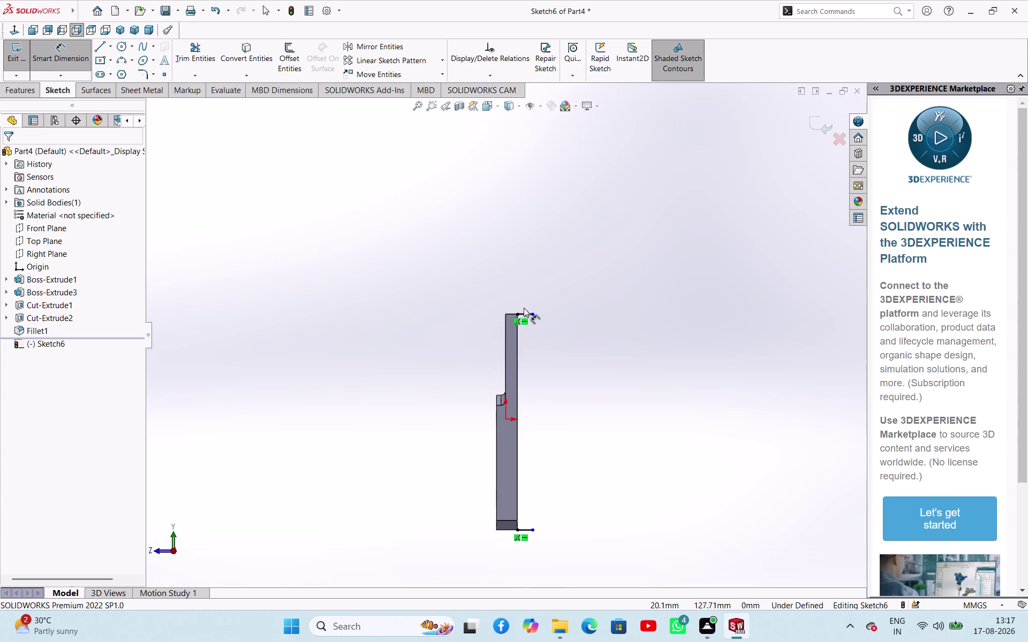
scroll(down, 3)
click(528, 318)
scroll(up, 3)
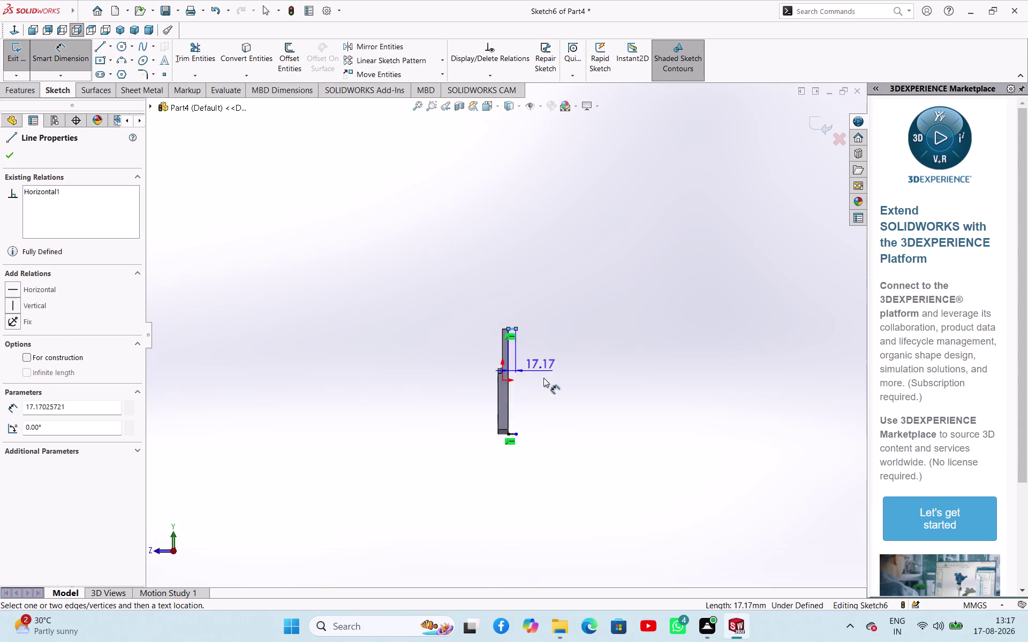
scroll(up, 3)
scroll(down, 3)
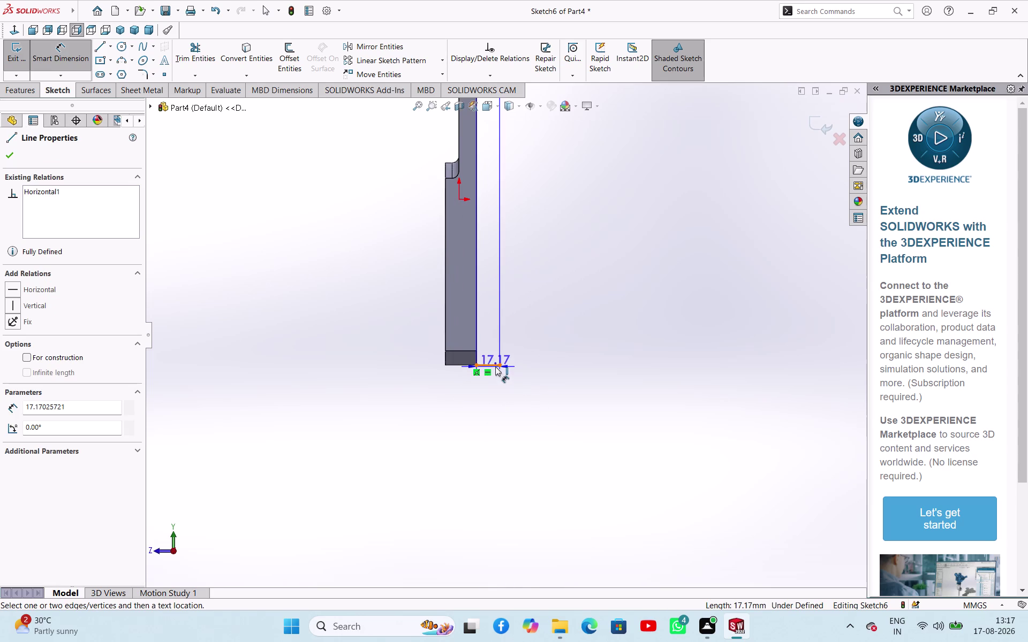
click(493, 366)
click(557, 269)
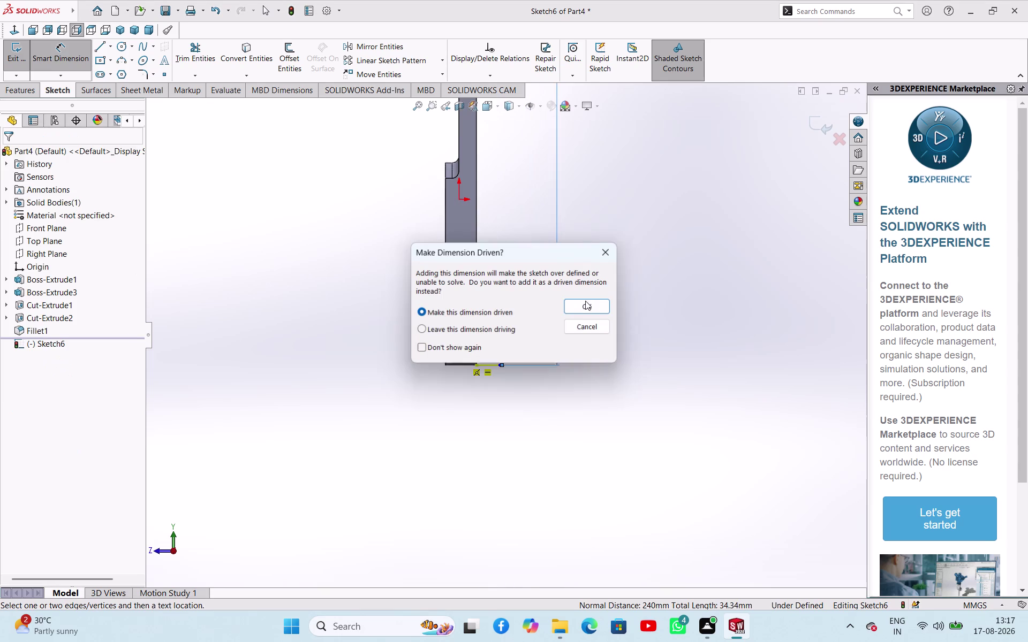
click(591, 326)
click(608, 332)
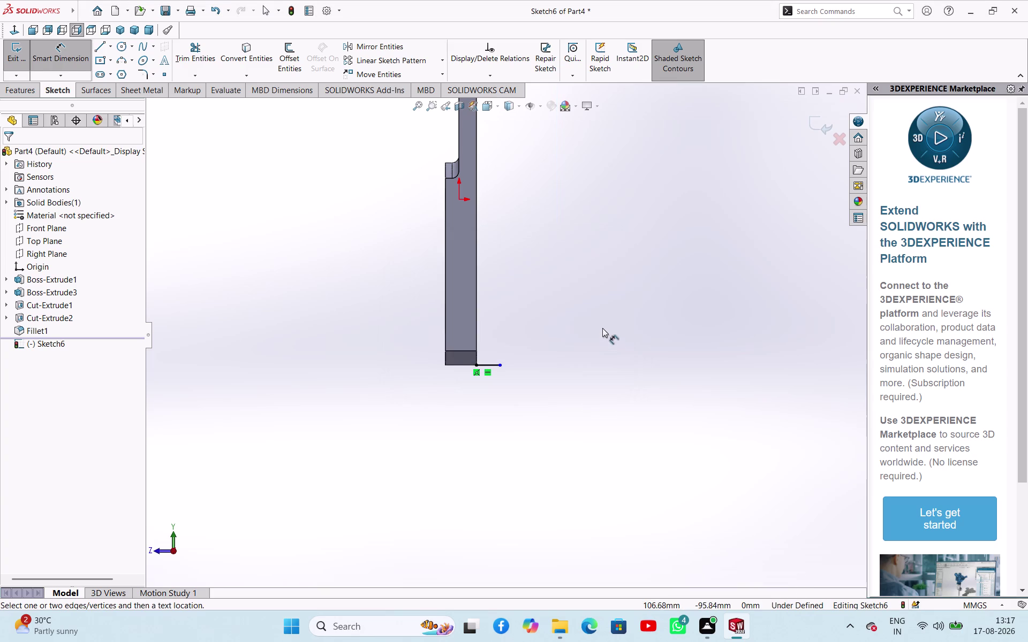
Orbit the part to inspect the new lines from its side edge.
middle_drag(602, 328, 666, 389)
scroll(up, 3)
scroll(down, 3)
middle_drag(496, 280, 511, 277)
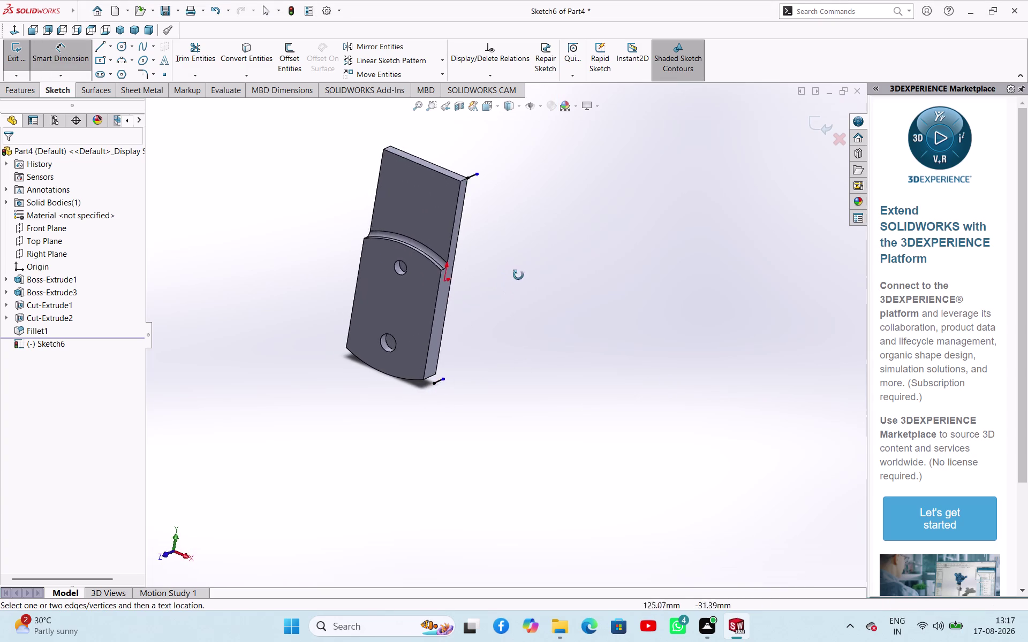
middle_drag(512, 277, 448, 310)
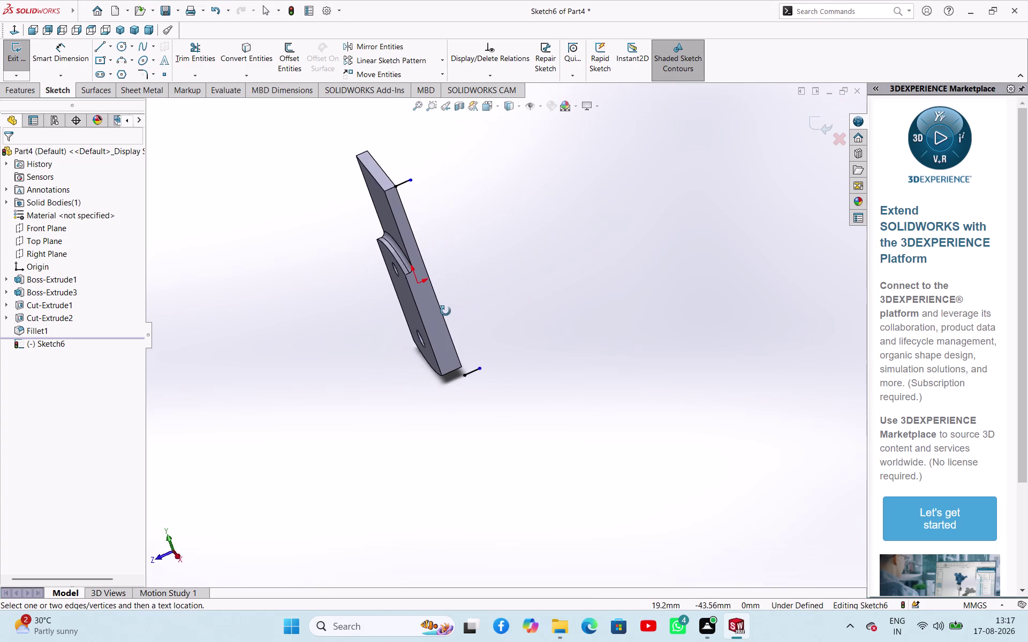
middle_drag(448, 310, 433, 312)
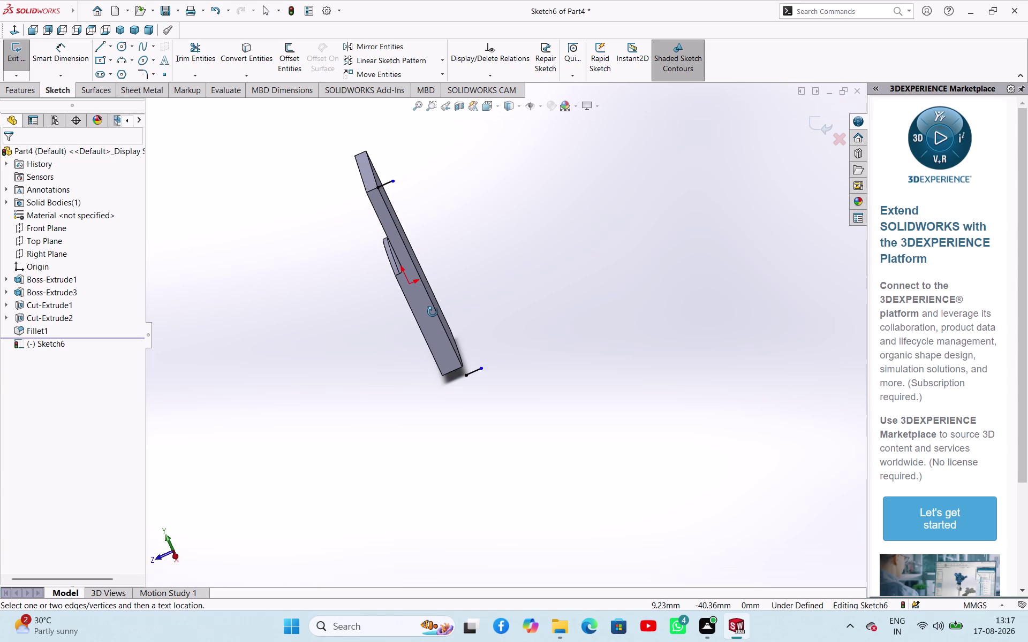
middle_drag(432, 313, 450, 342)
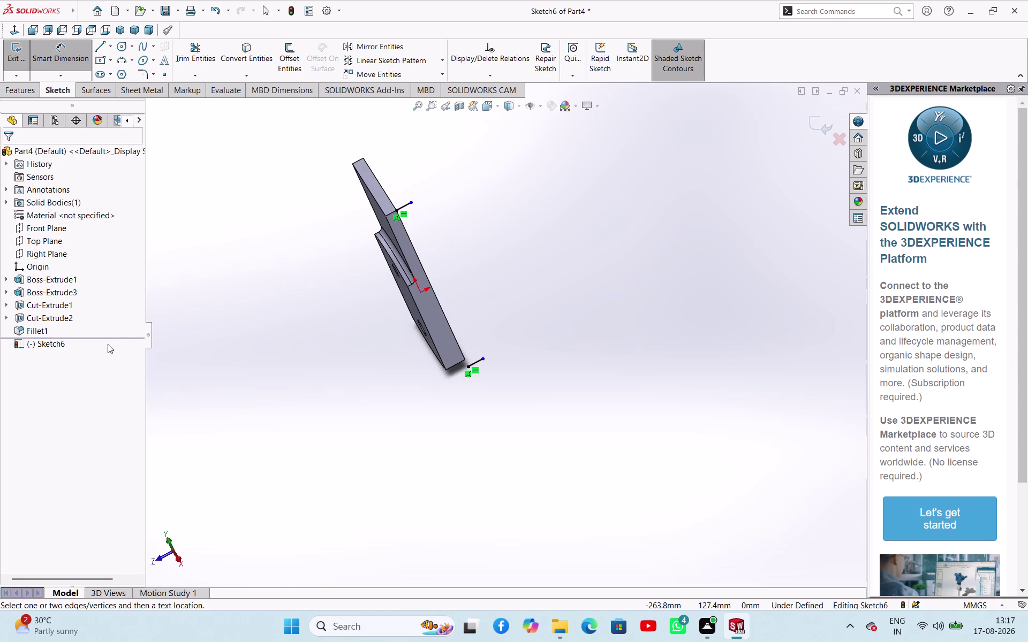
click(63, 343)
Exit Sketch6 and delete it from the part.
drag(193, 338, 185, 329)
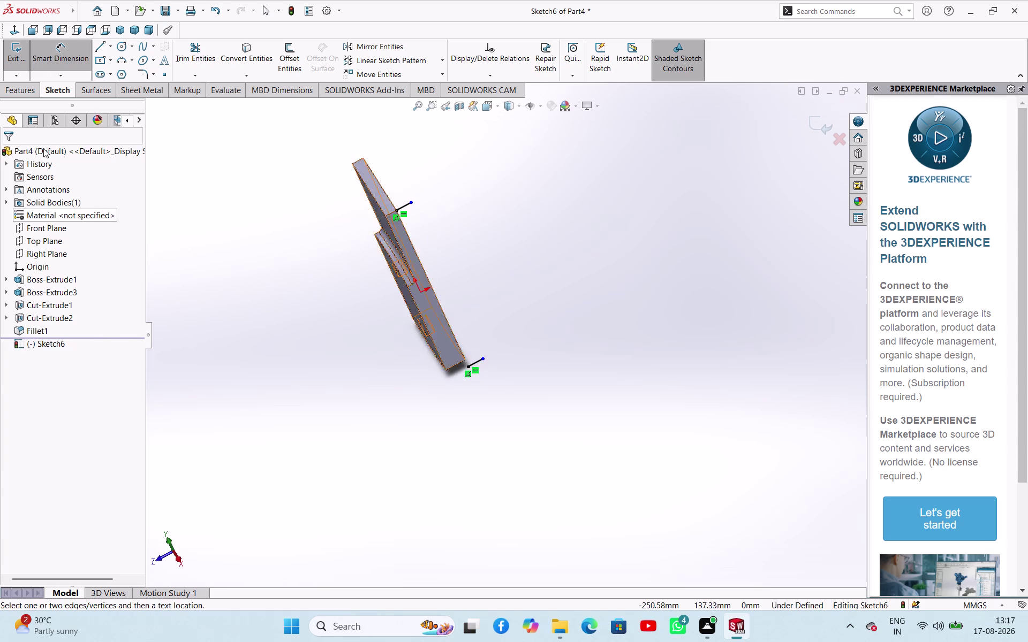
click(15, 61)
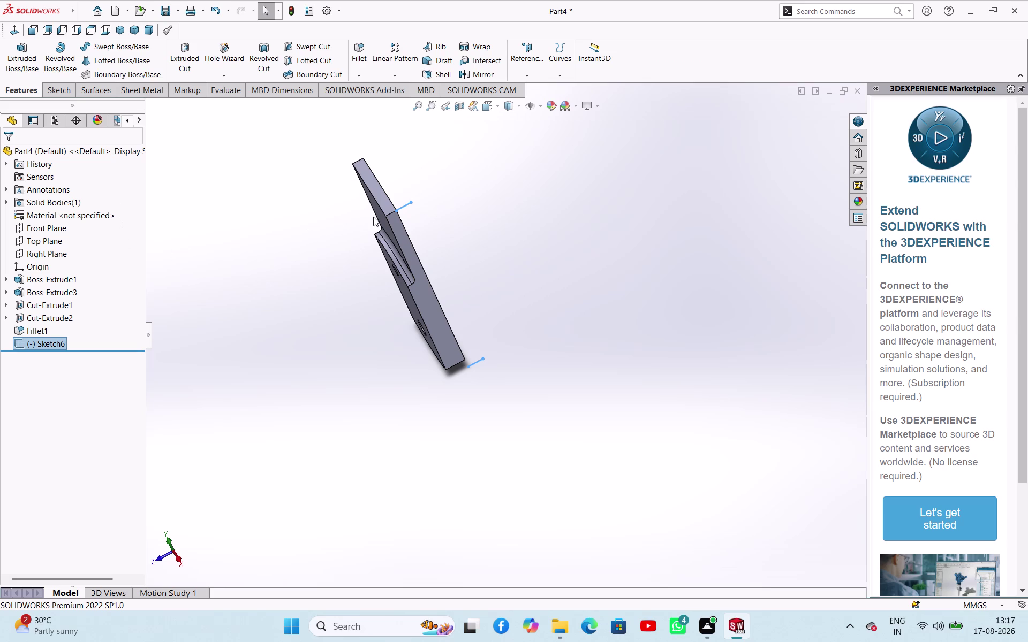
click(406, 205)
key(Delete)
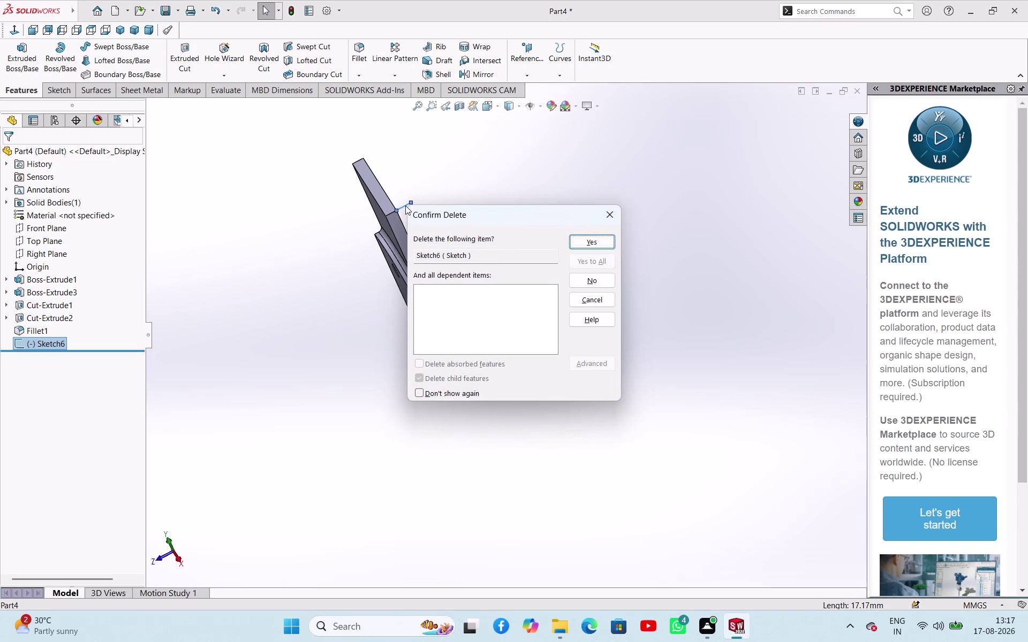
key(Return)
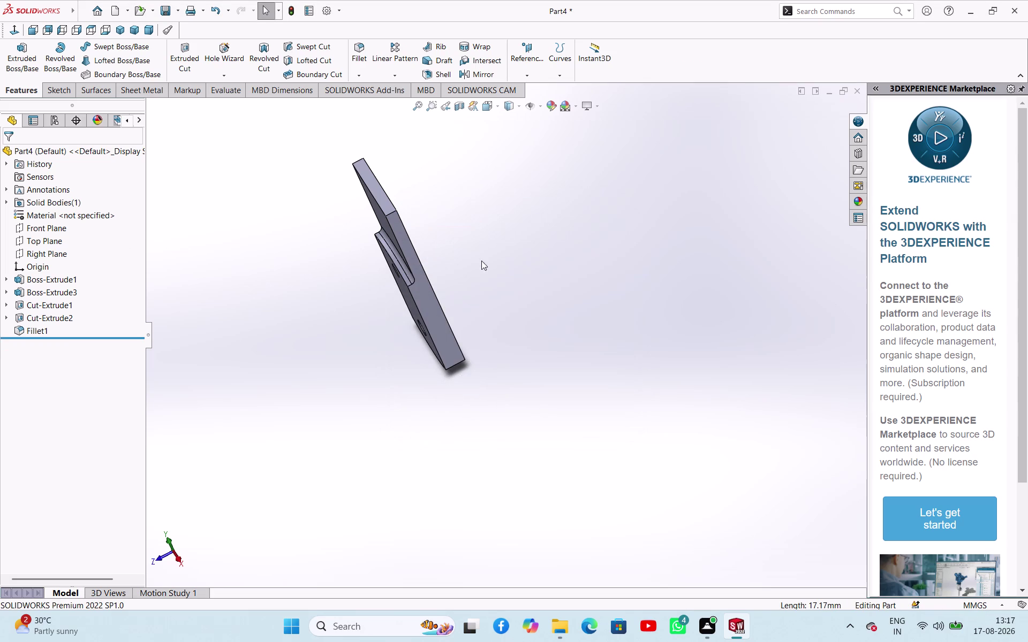
Start Sketch7 on the top face of Boss-Extrude3.
click(527, 294)
click(380, 191)
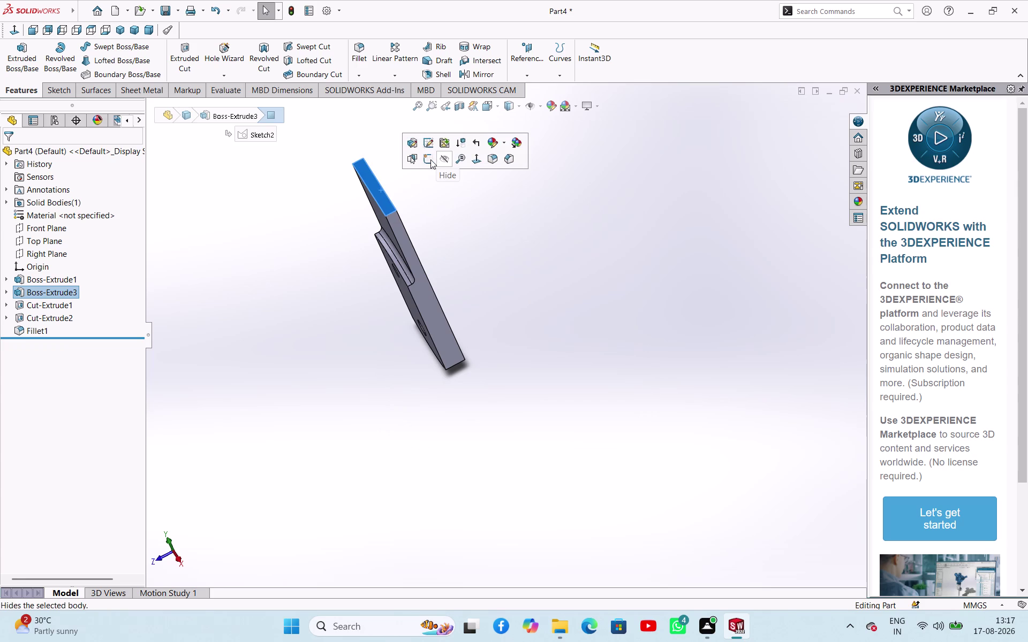
click(431, 159)
Zoom the Sketch7 view and activate Trim Entities.
click(572, 518)
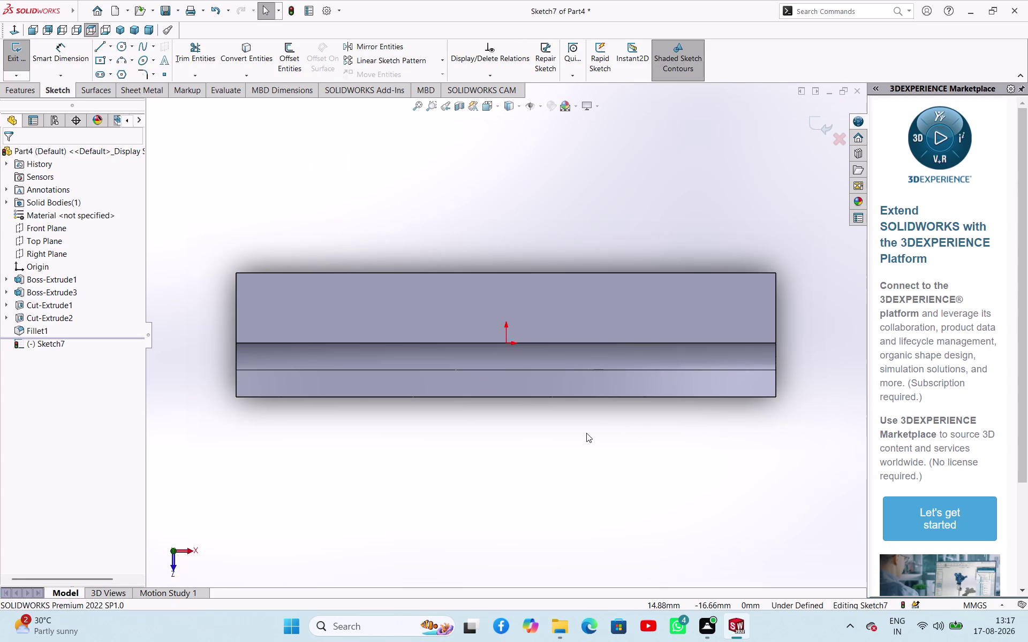
scroll(up, 3)
scroll(down, 3)
scroll(down, 3)
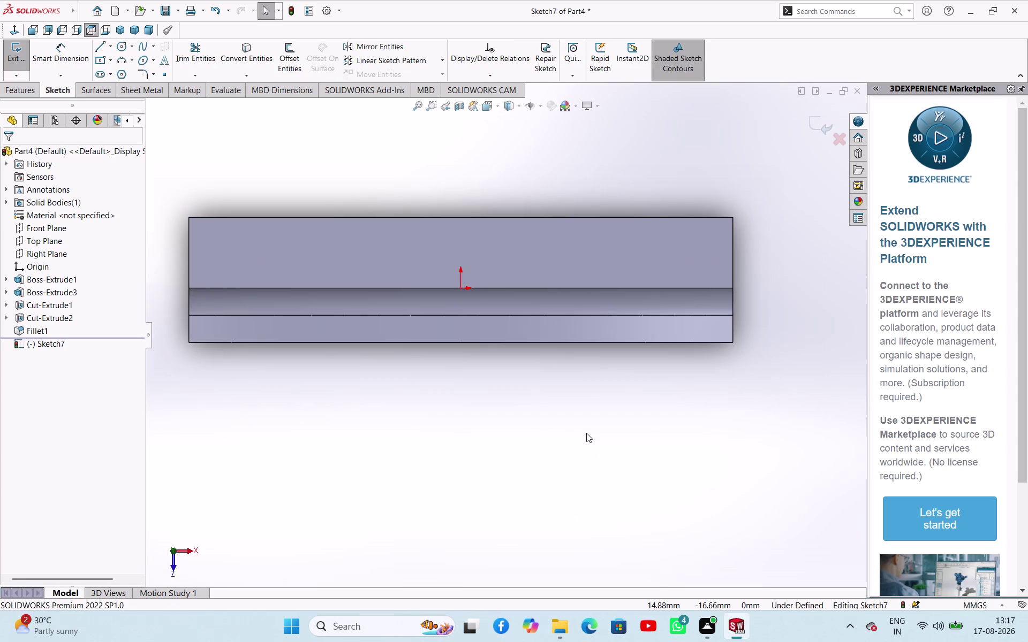
scroll(up, 3)
scroll(up, 3)
scroll(down, 3)
scroll(up, 3)
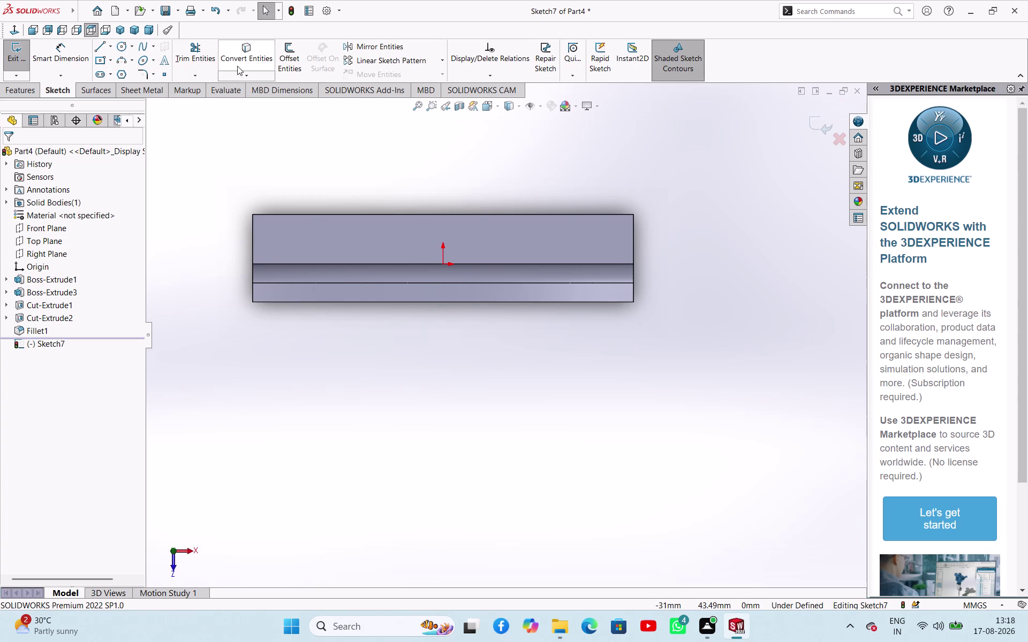
click(199, 50)
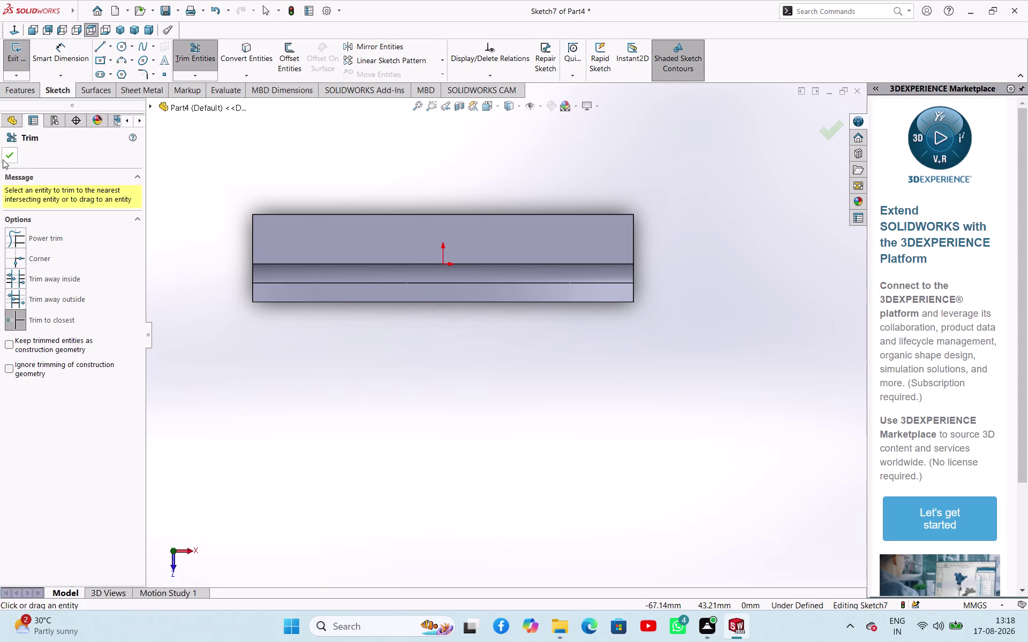
End trimming and preview the top band's 13 mm height with Smart Dimension.
click(3, 160)
click(70, 52)
click(320, 212)
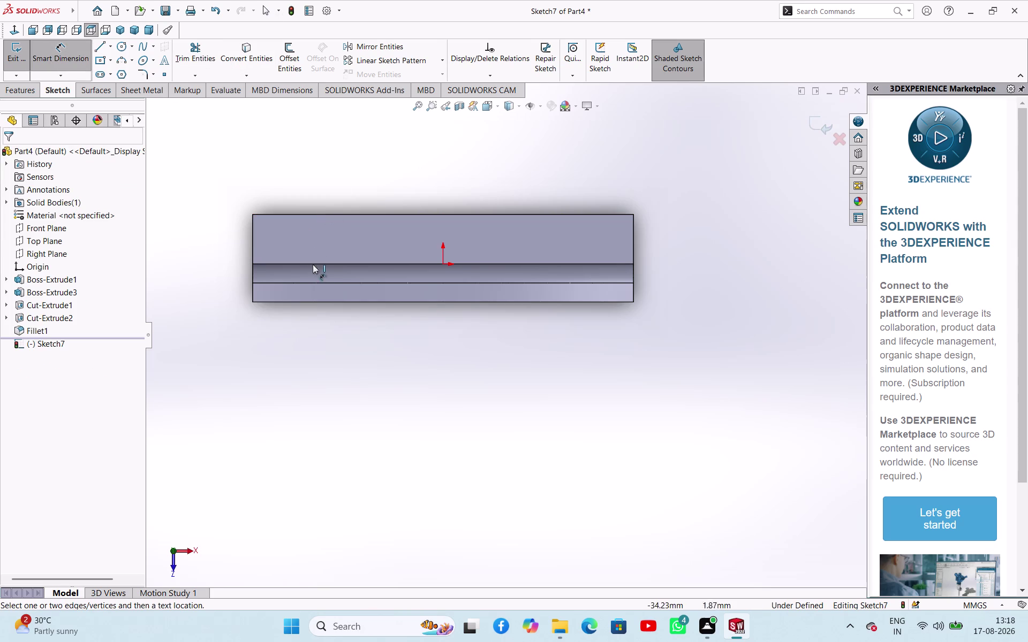
click(323, 309)
click(196, 237)
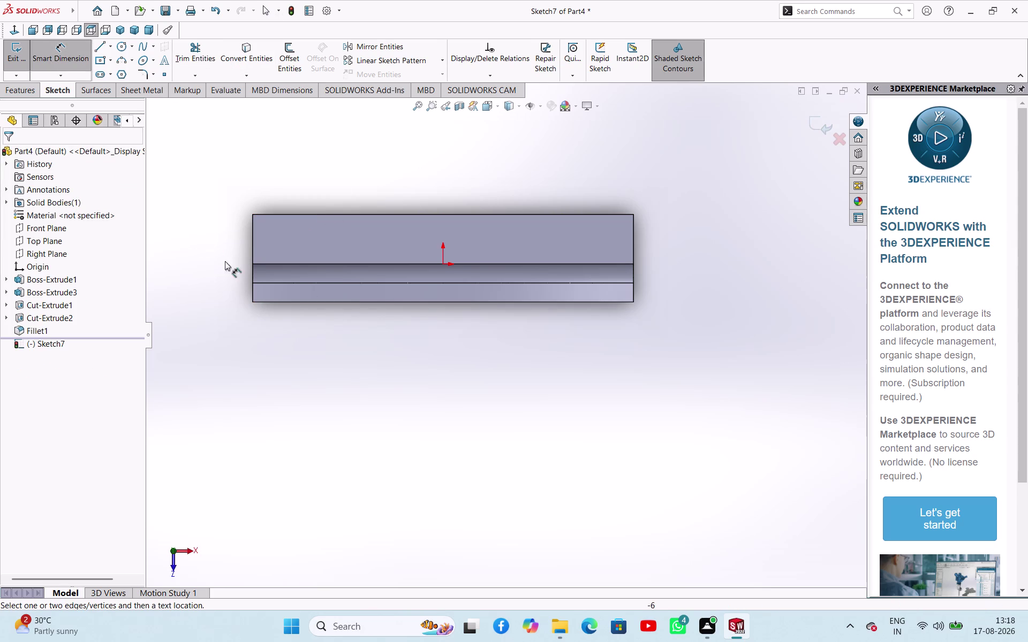
click(254, 247)
click(232, 239)
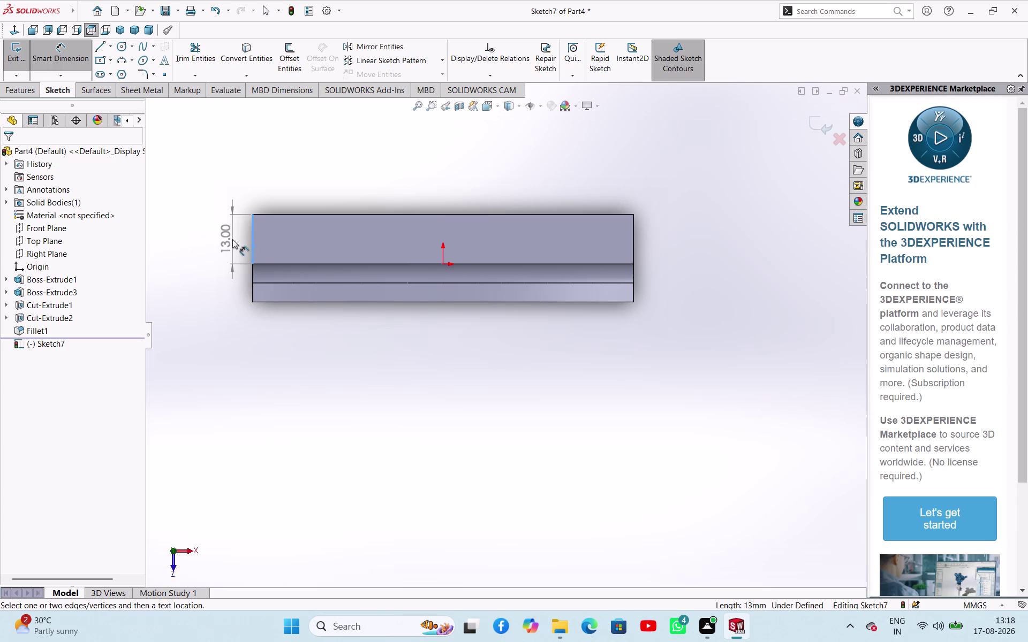
key(Escape)
Preview the middle and bottom bands' 5 mm heights, then pick the Line tool.
click(252, 276)
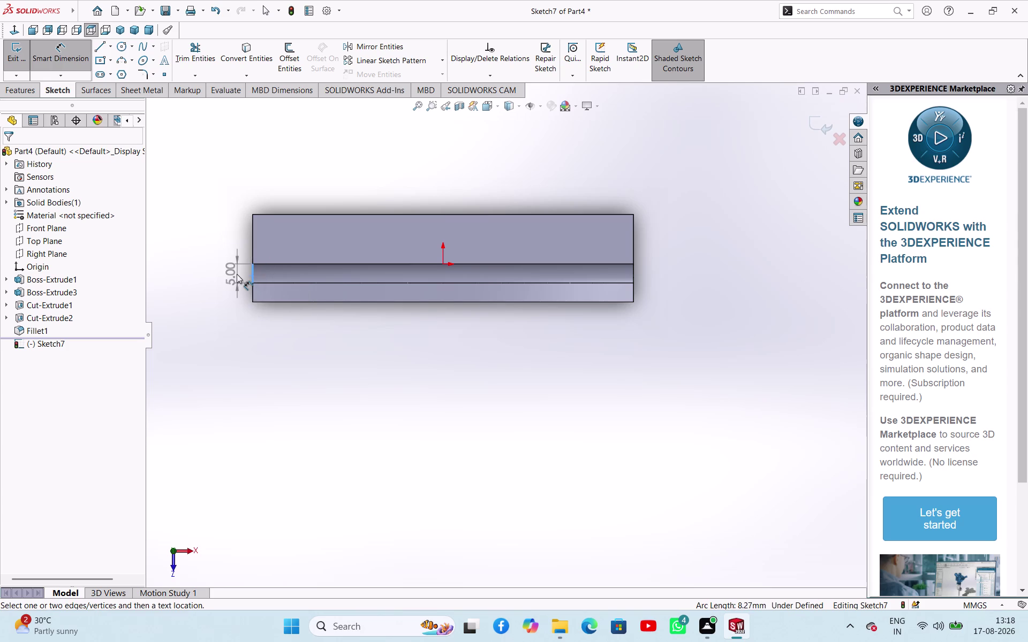
key(Escape)
click(252, 293)
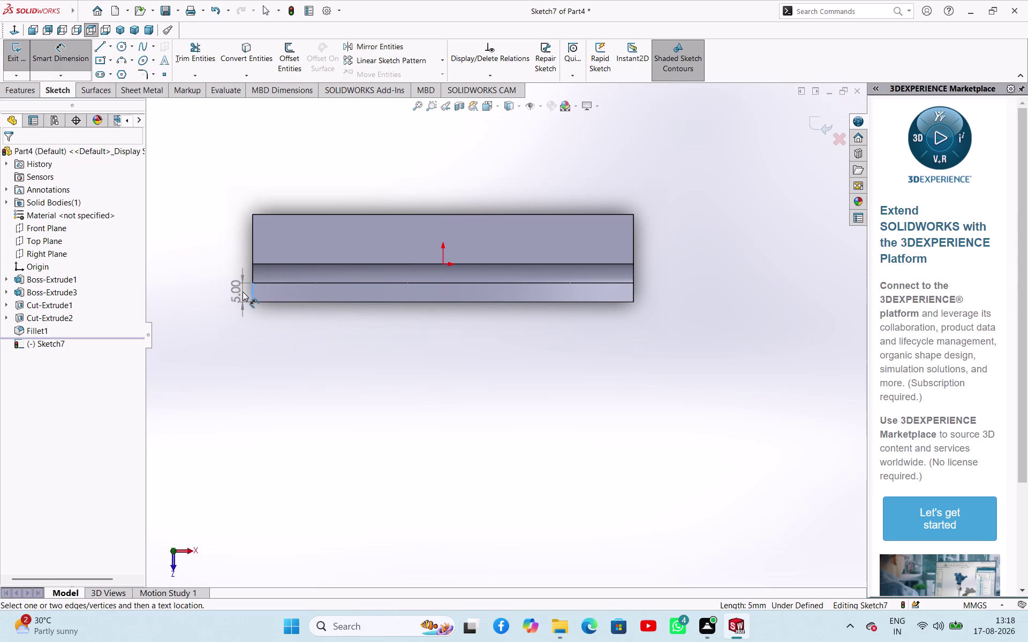
key(Escape)
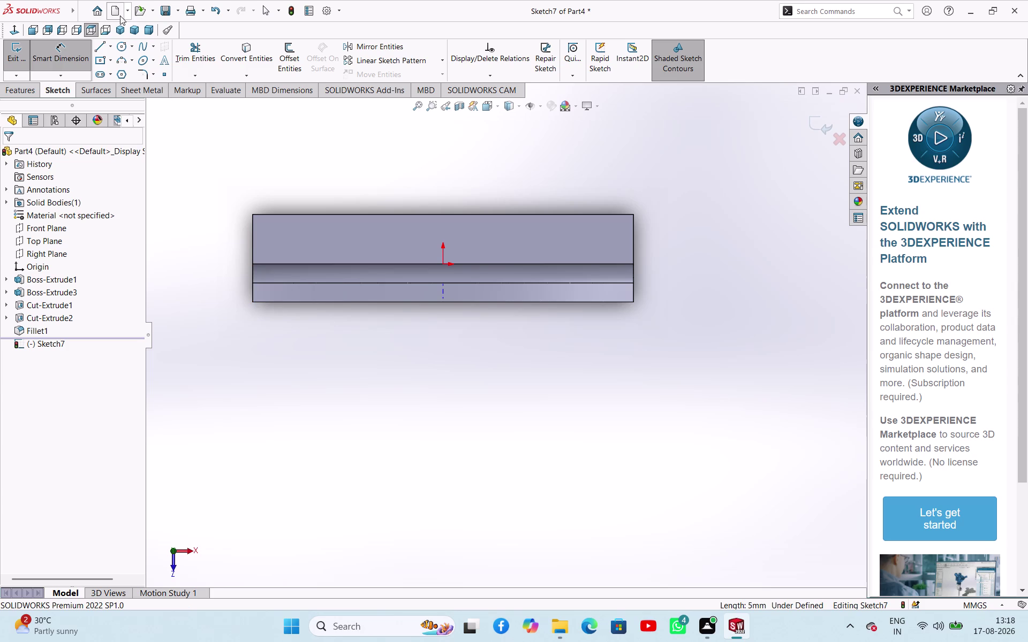
click(102, 46)
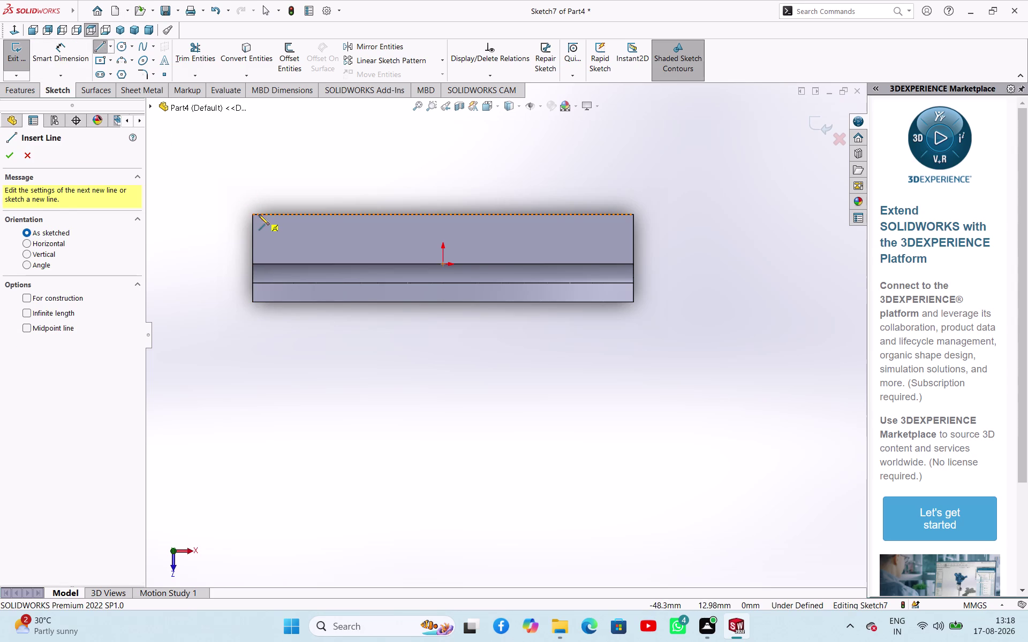
Draw the outline's left vertical edge, angled left notch and central rounded arc.
click(254, 215)
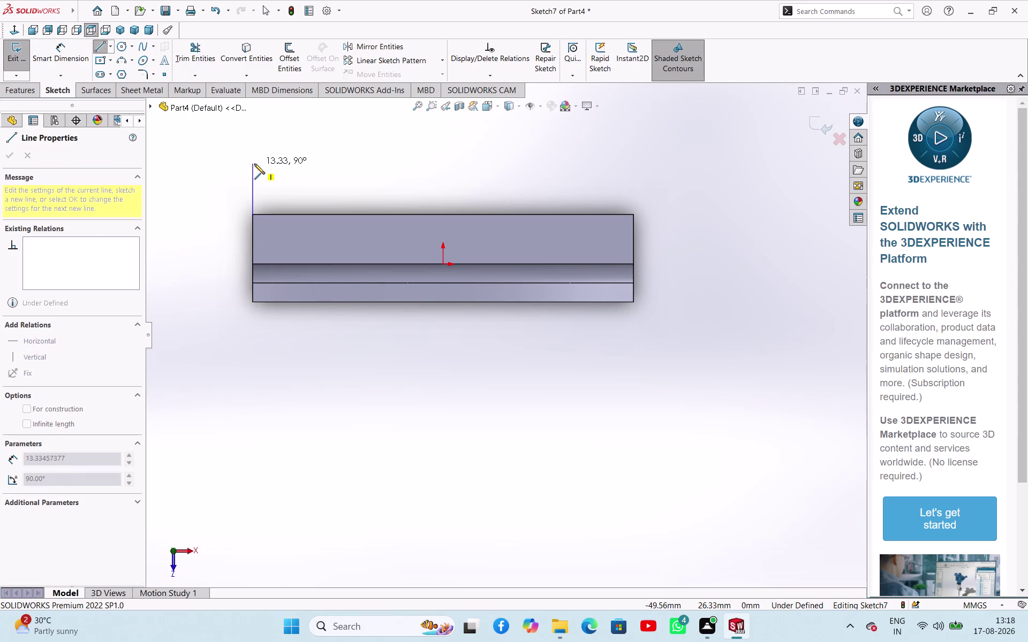
click(249, 164)
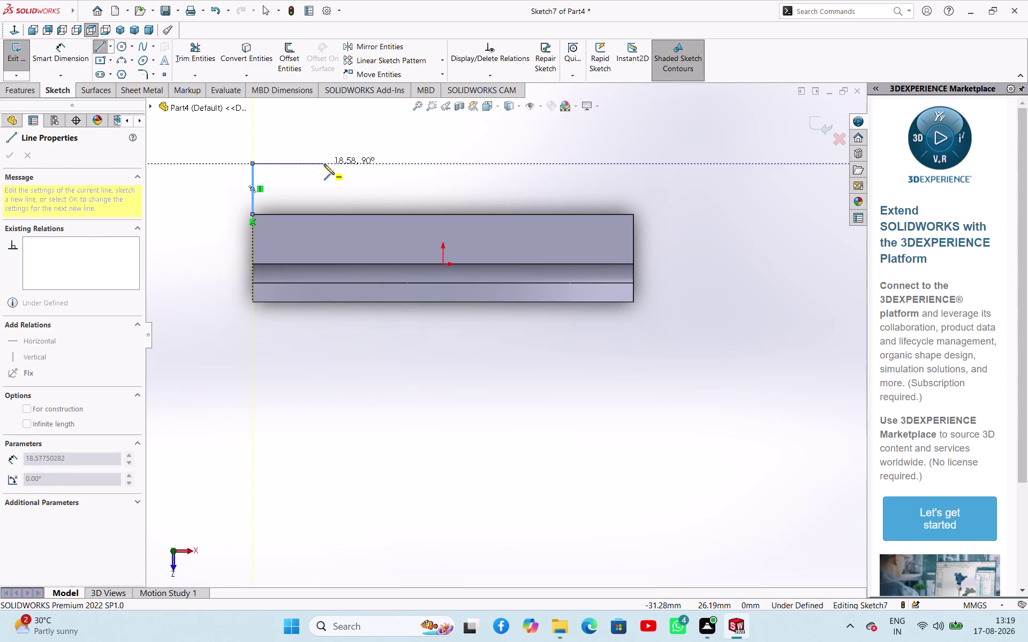
click(324, 164)
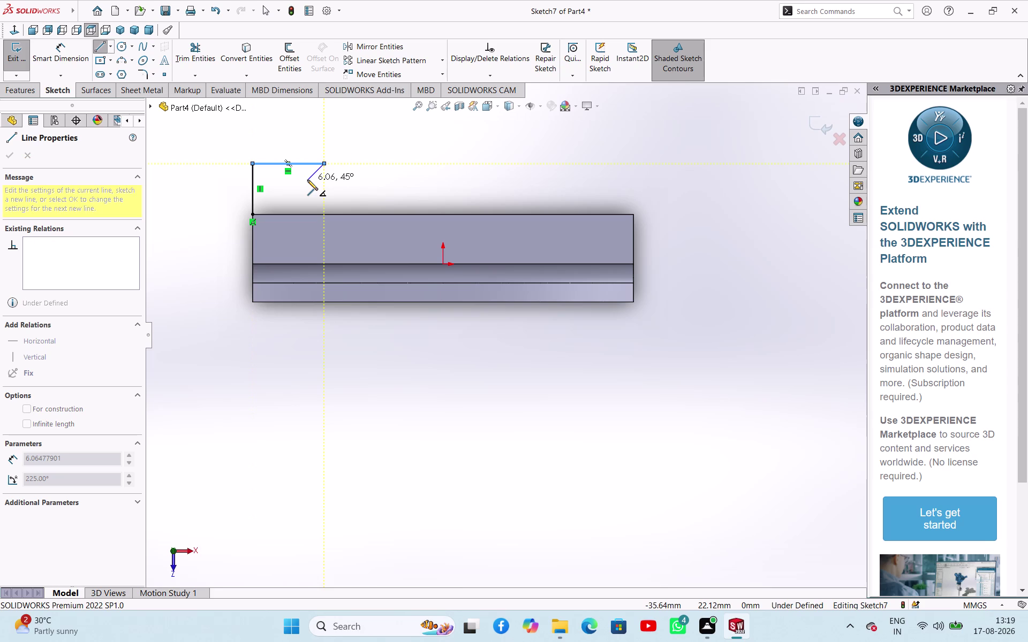
click(304, 182)
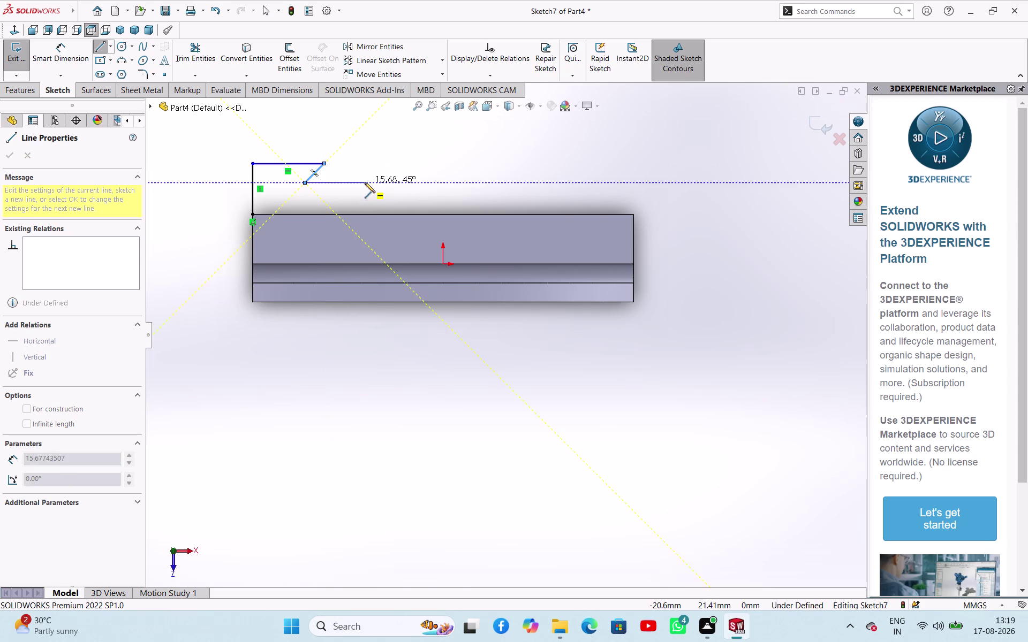
click(369, 183)
click(371, 153)
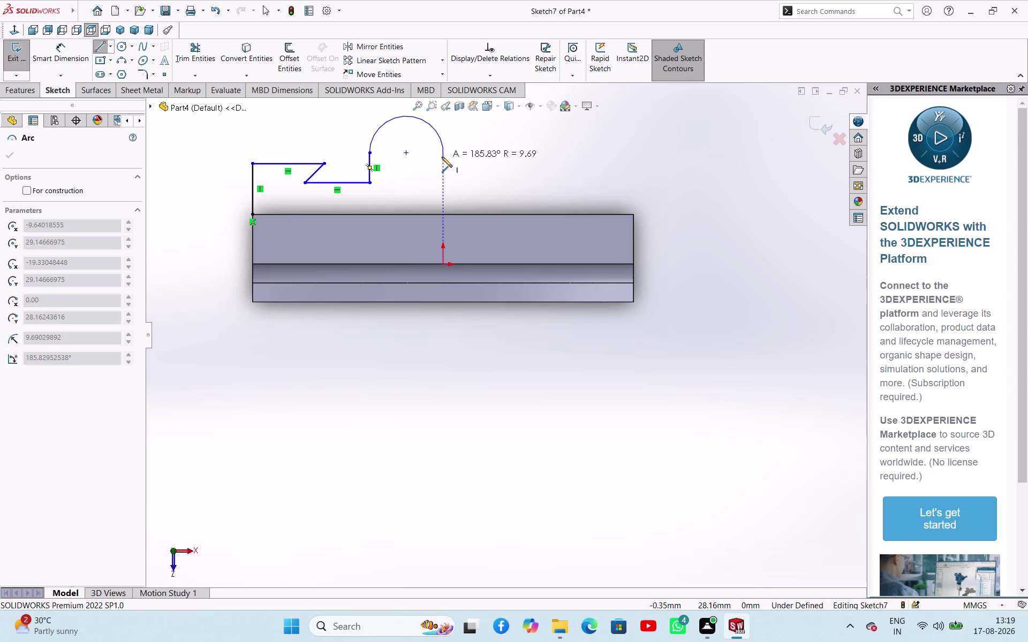
click(442, 152)
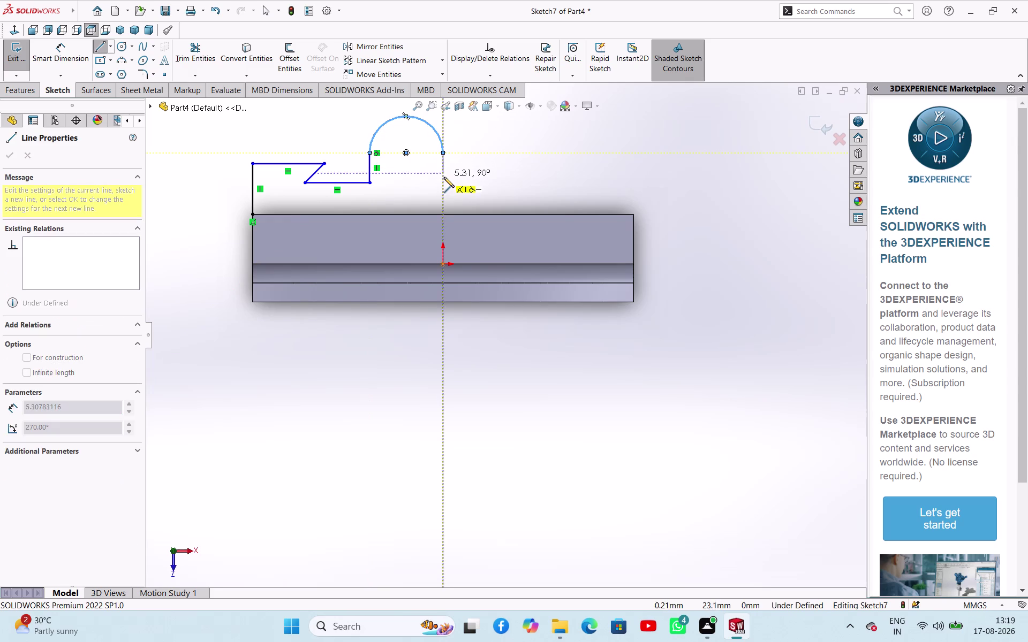
click(445, 182)
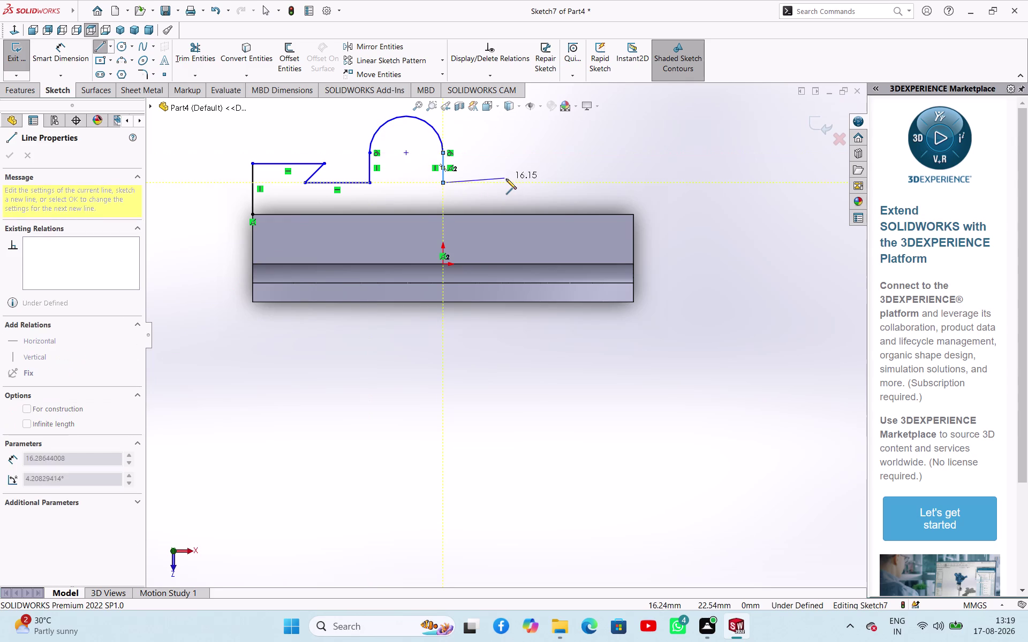
Draw the right notch and top edge, close at the block corner, and exit Line.
click(507, 180)
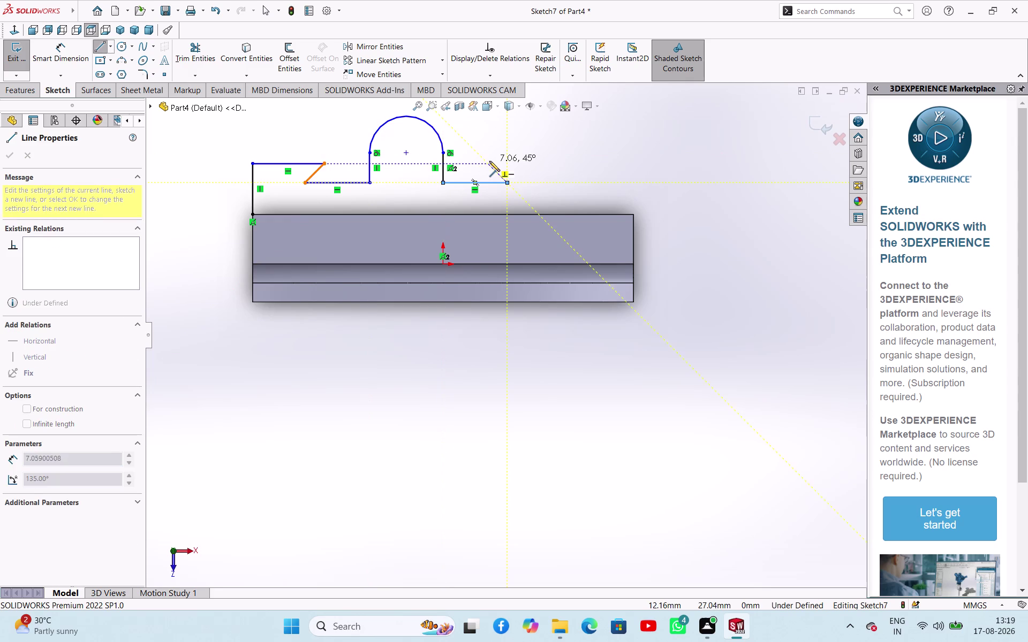
click(488, 159)
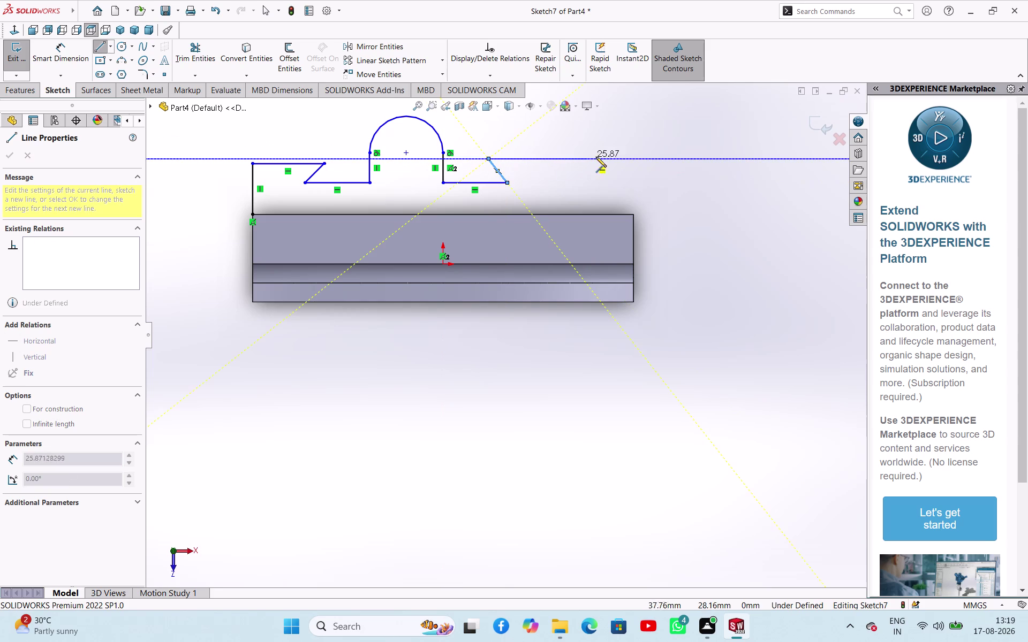
click(633, 161)
click(633, 213)
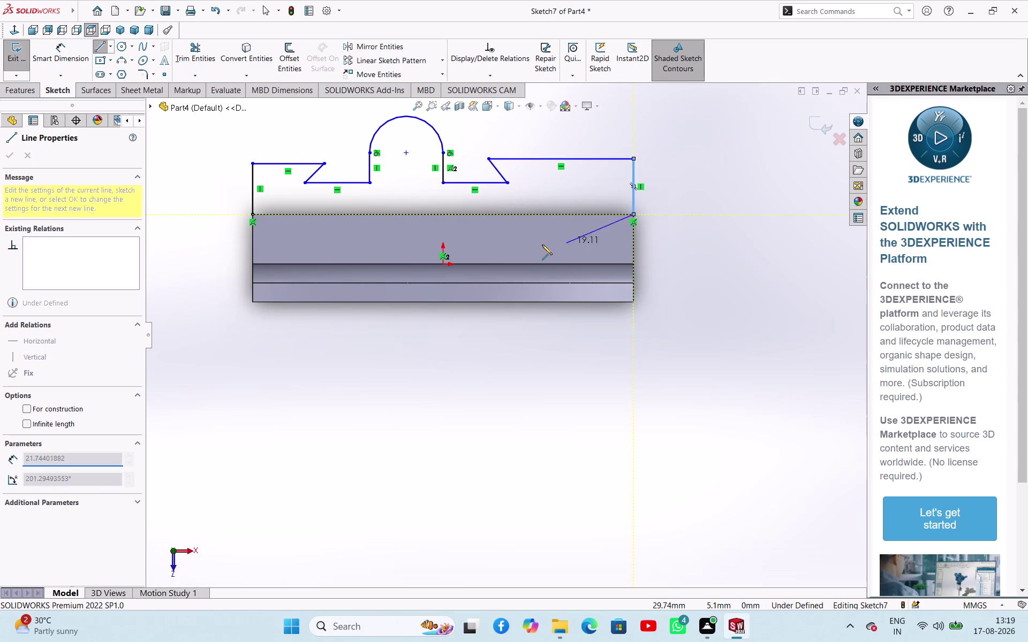
click(254, 215)
right_click(246, 286)
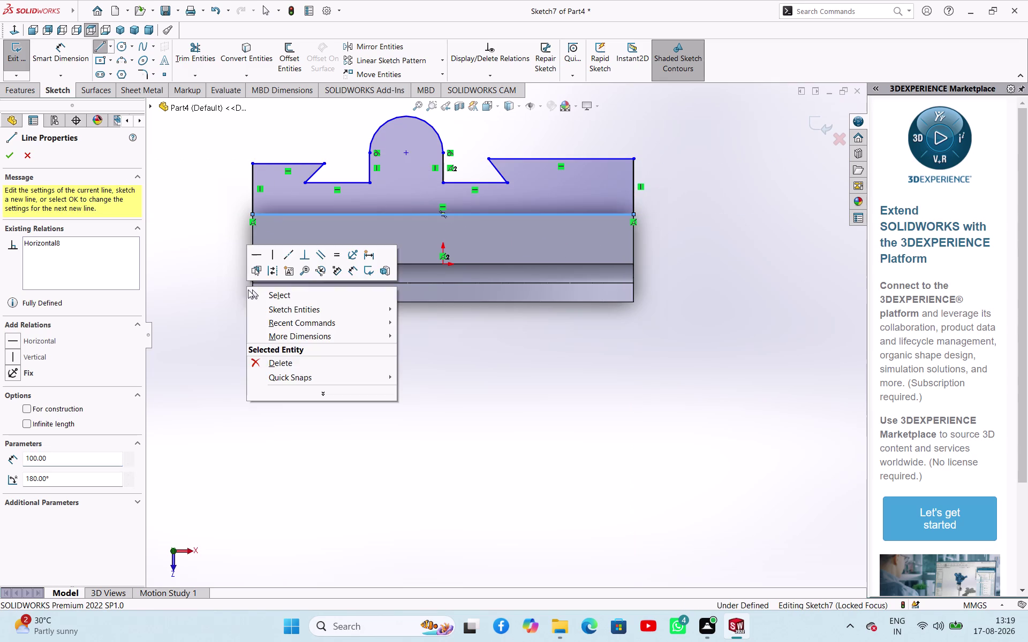
click(252, 297)
click(240, 342)
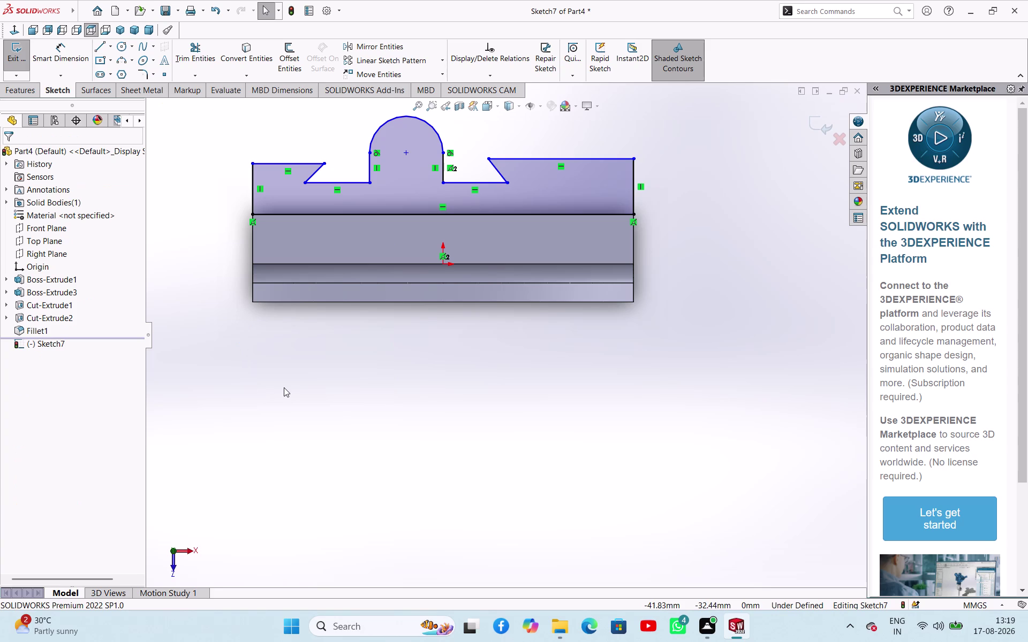
Begin a dimension from the arc centre to the left edge, then cancel it.
right_drag(411, 453, 431, 387)
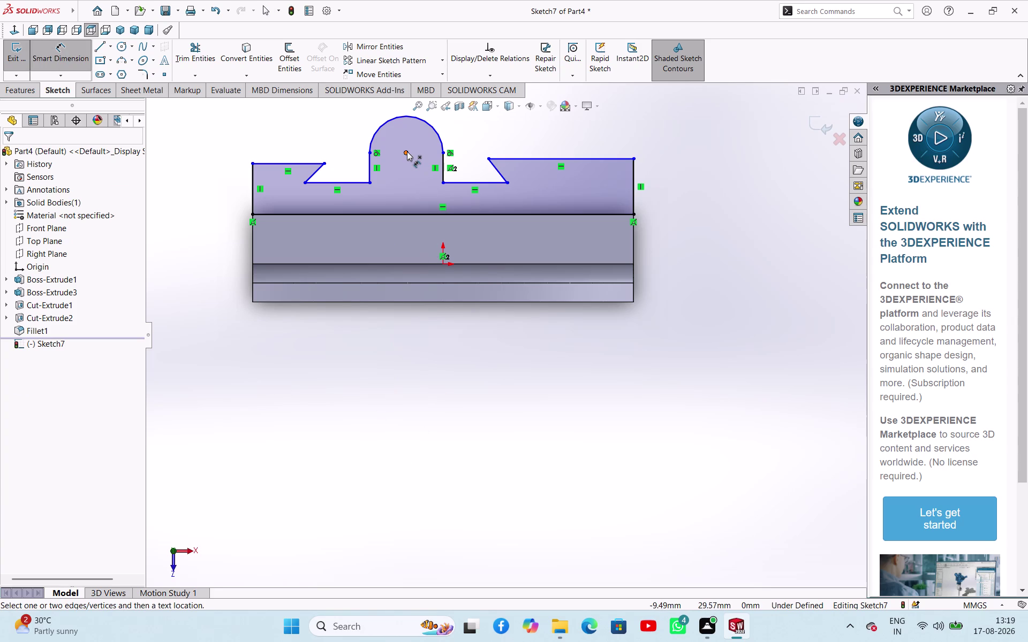
click(407, 152)
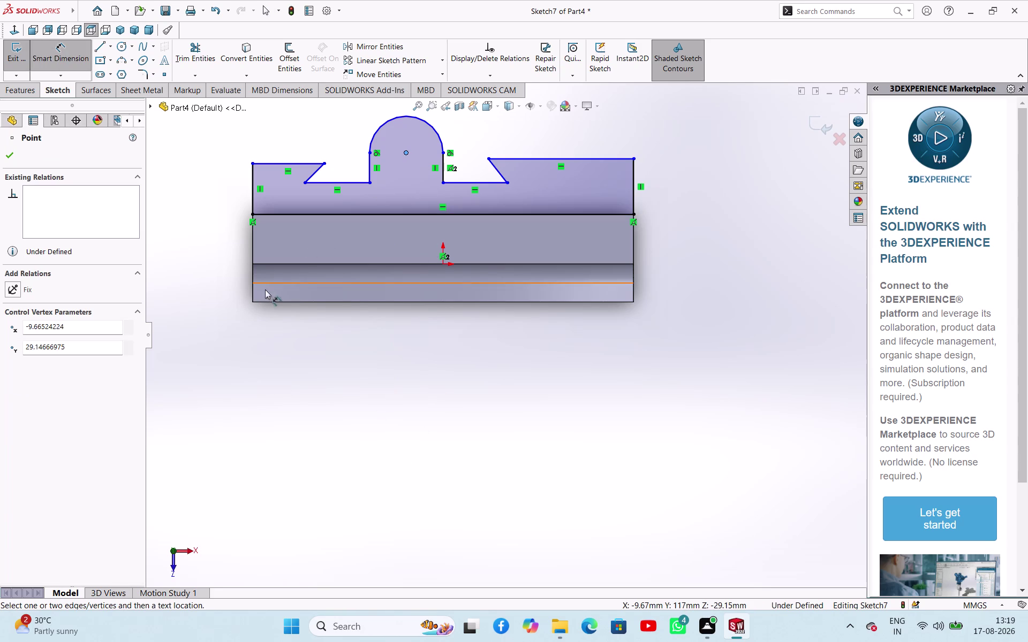
click(252, 300)
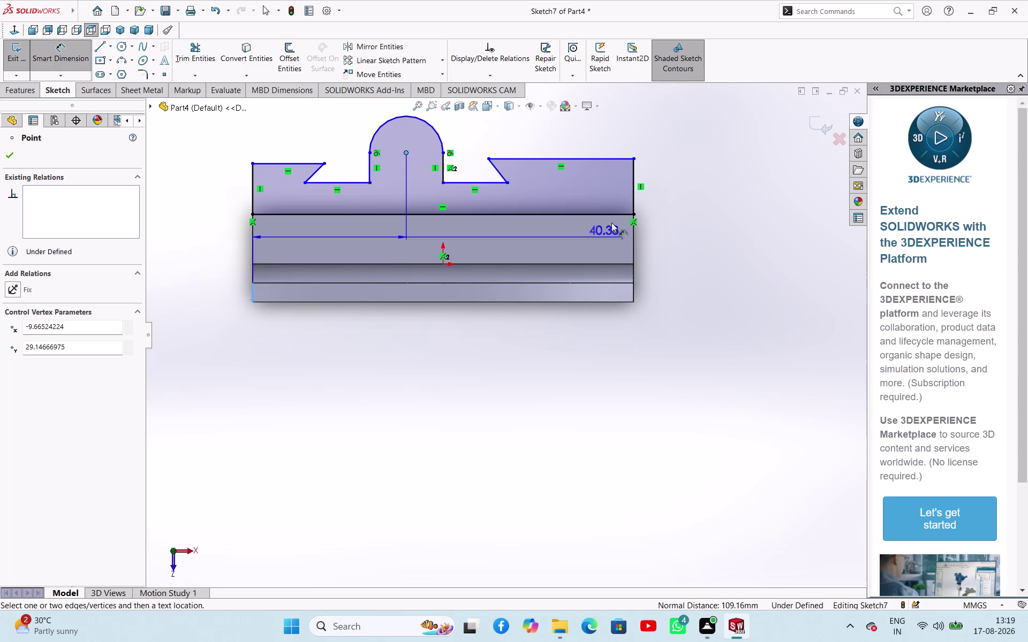
text(`)
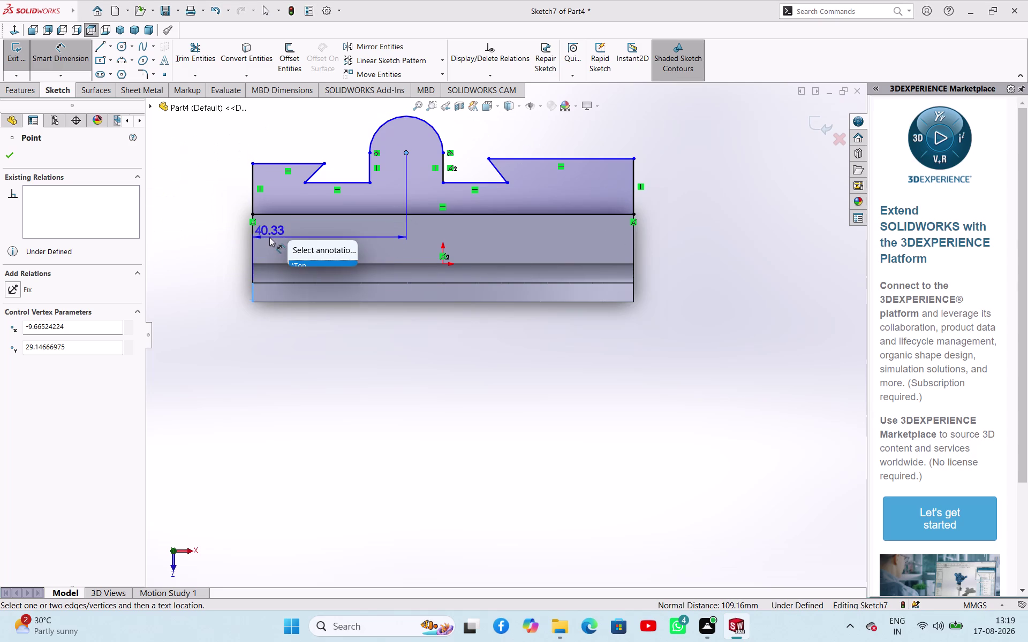
text(`)
key(grave)
key(grave)
key(Escape)
key(Escape)
key(Escape)
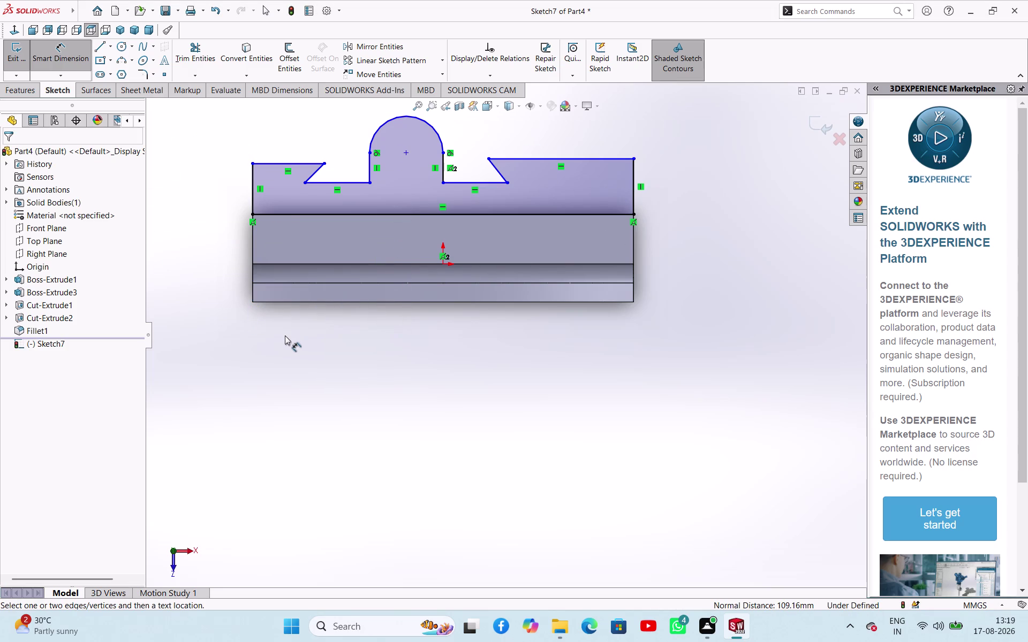
Dimension the arc centre 36 mm above the block's lower-left corner.
click(254, 303)
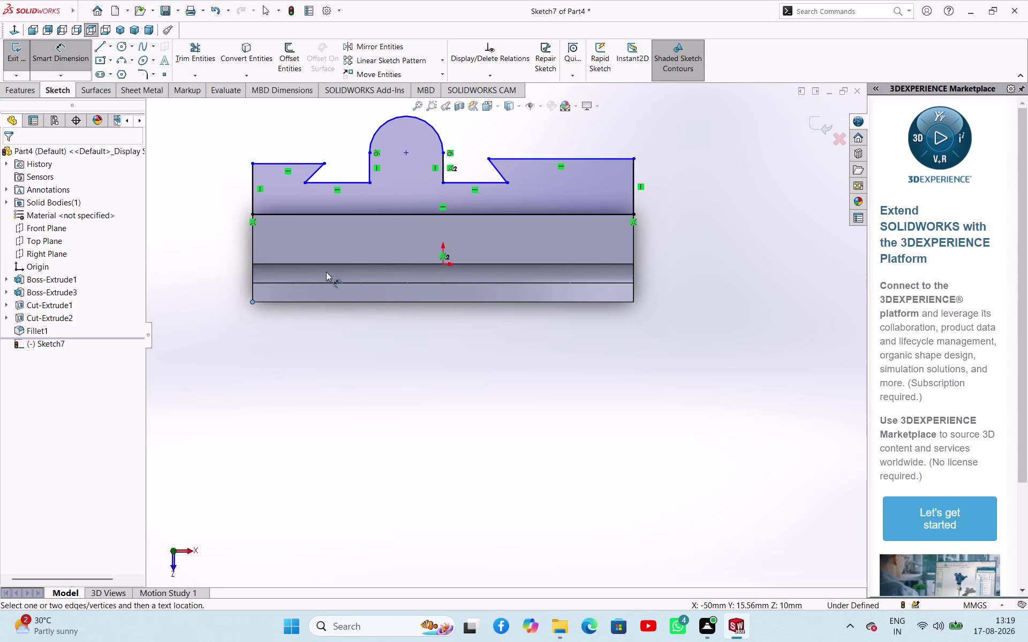
click(406, 153)
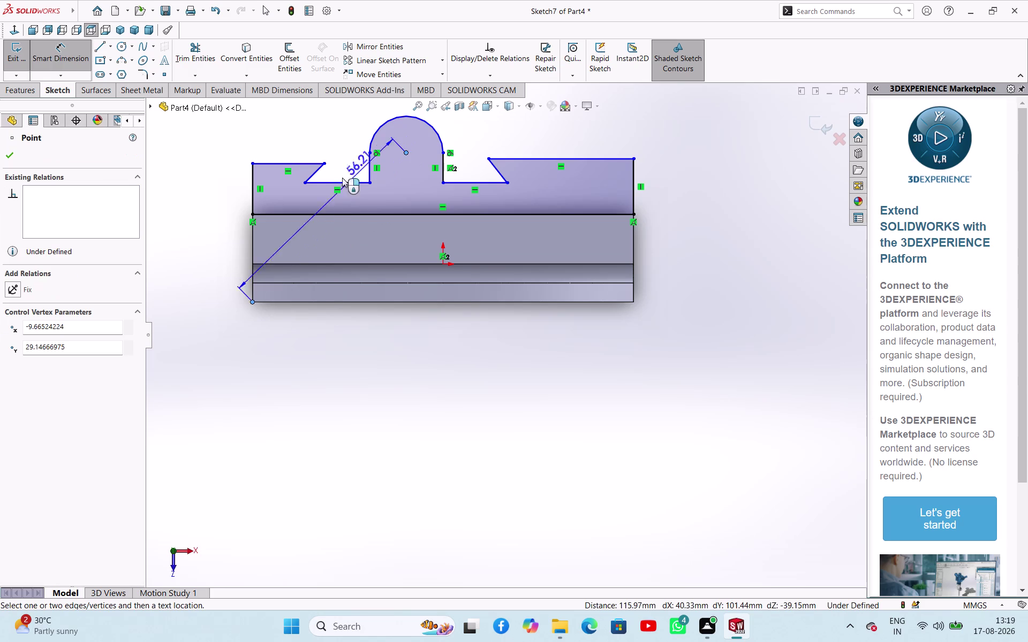
click(224, 252)
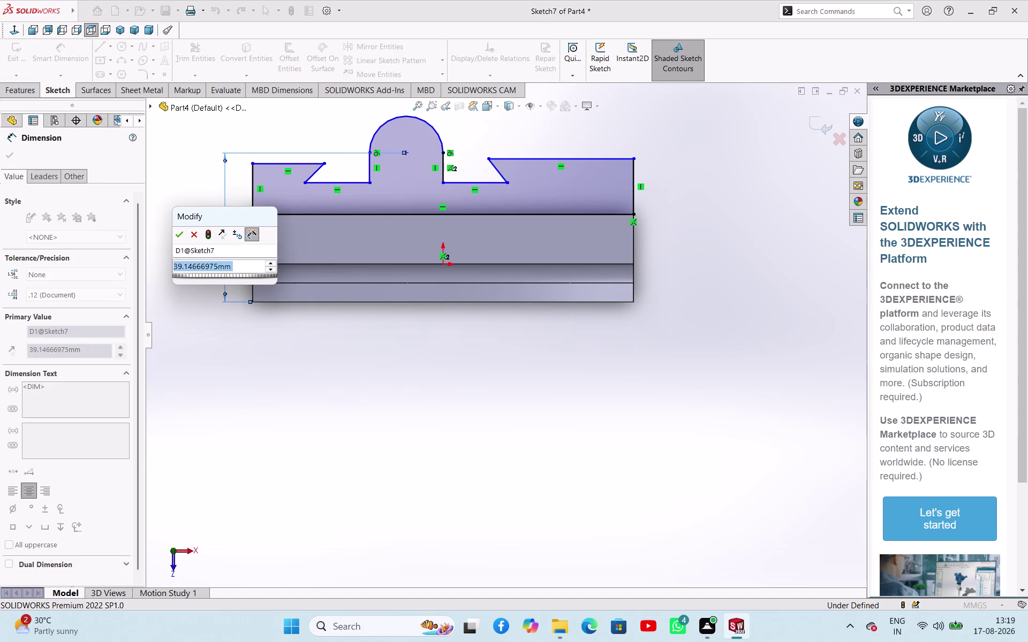
text(36)
key(Return)
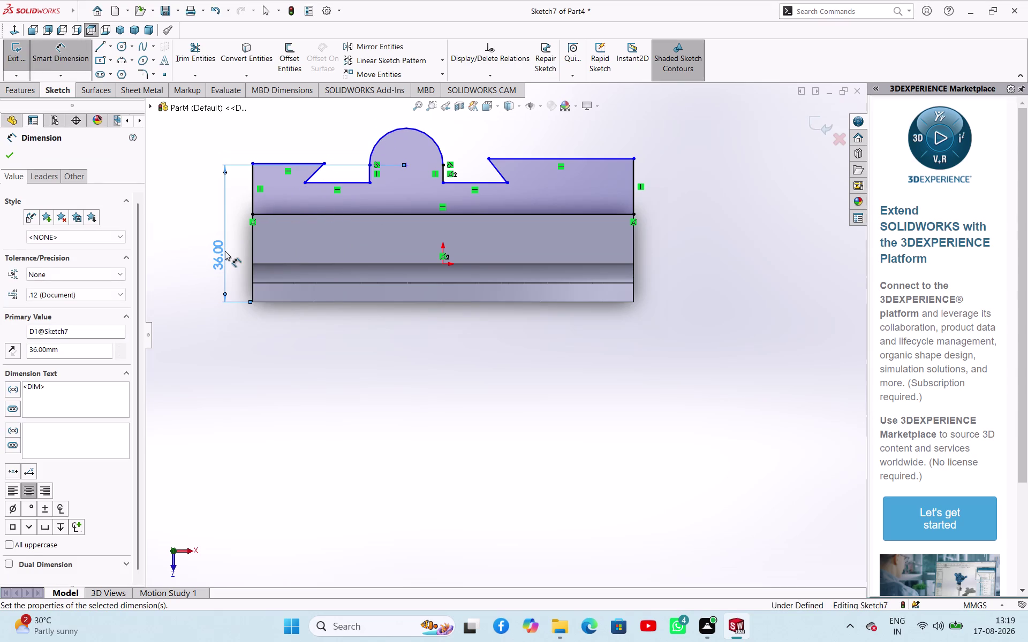
click(407, 168)
Try a 50 mm horizontal distance, dismiss the invalid-geometry warning, and return to Select.
click(253, 236)
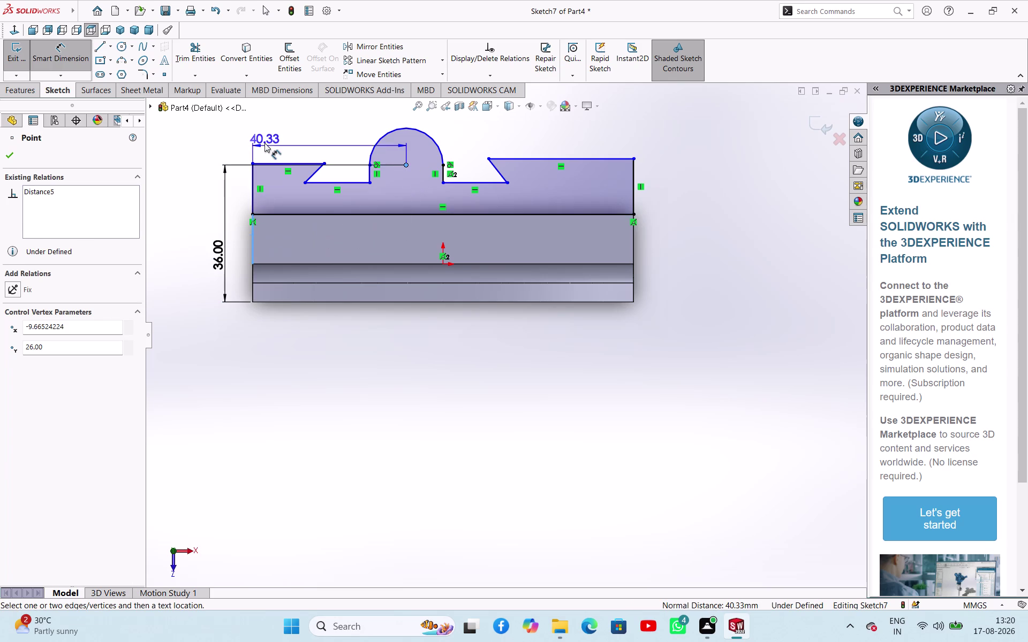
click(265, 140)
text(50)
key(Return)
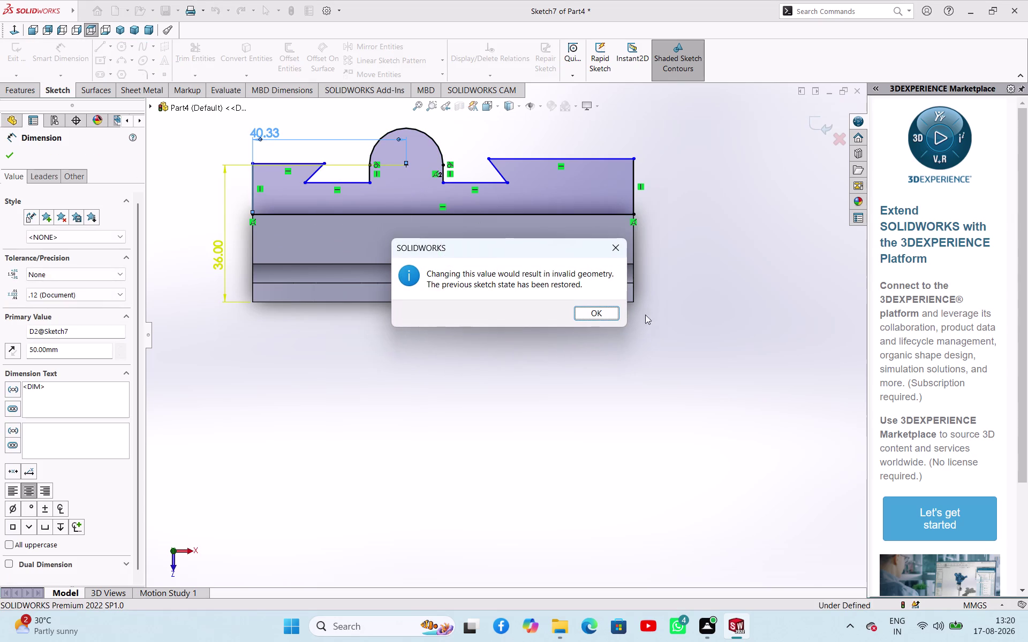
click(610, 314)
click(475, 338)
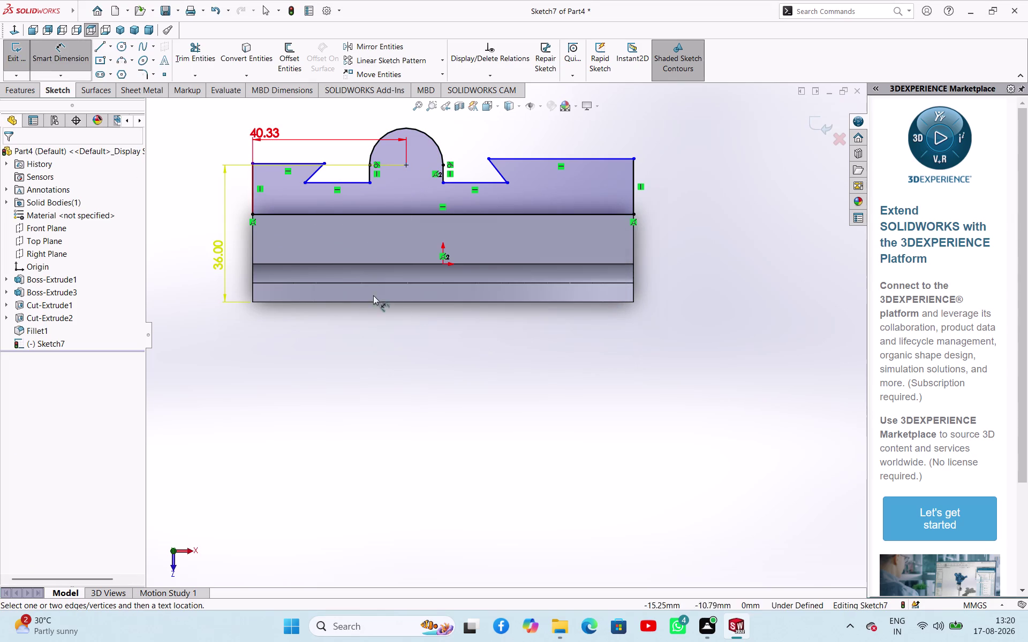
right_click(231, 139)
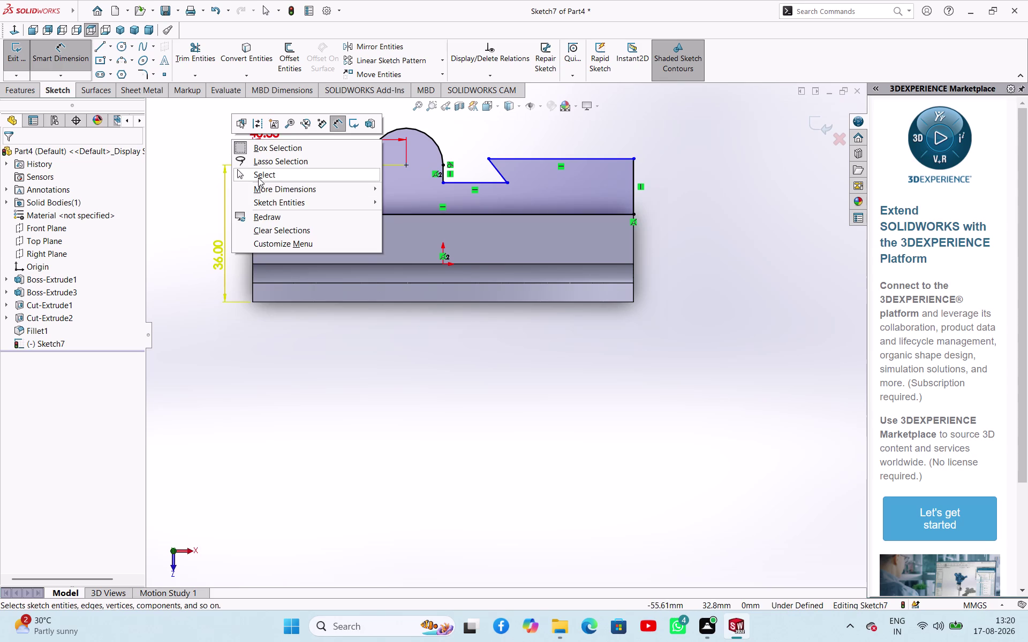
click(258, 178)
click(279, 137)
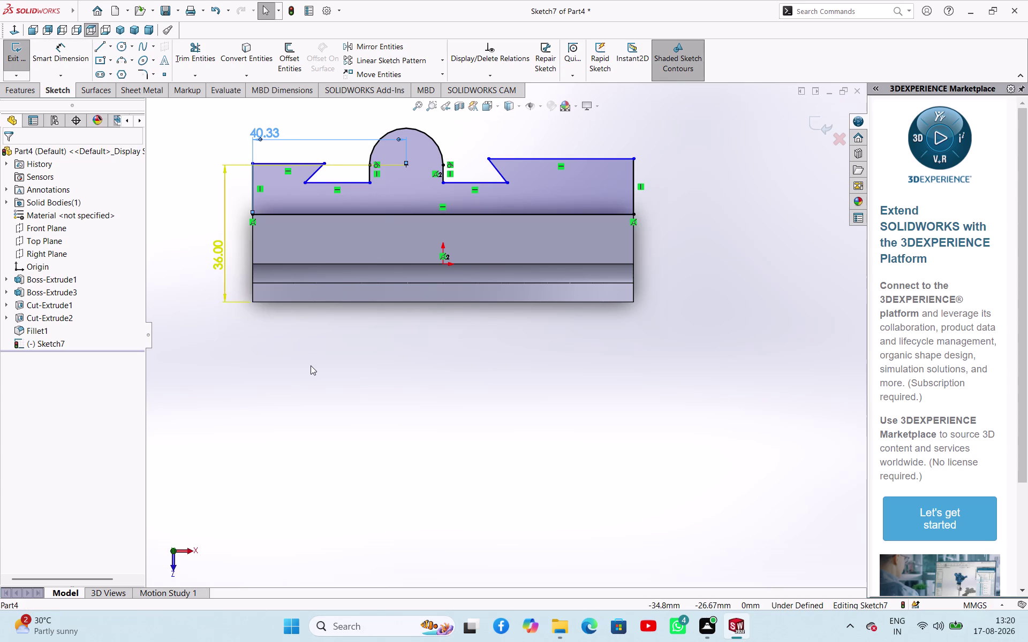
Drag the right notch's corners and the arc rightward to reshape the outline.
key(Delete)
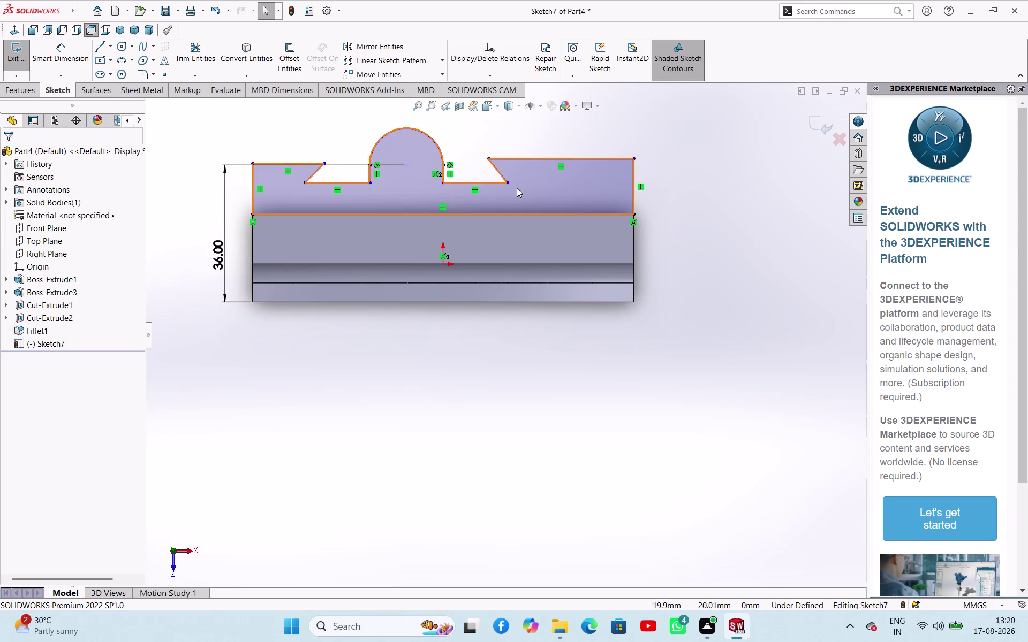
drag(507, 184, 545, 189)
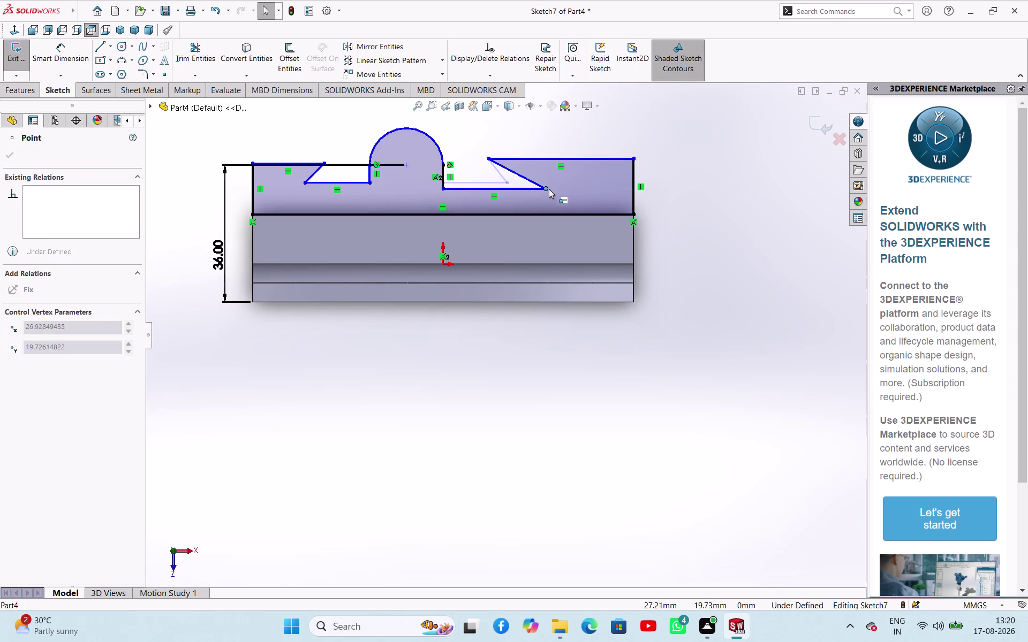
drag(546, 189, 559, 190)
drag(489, 159, 503, 160)
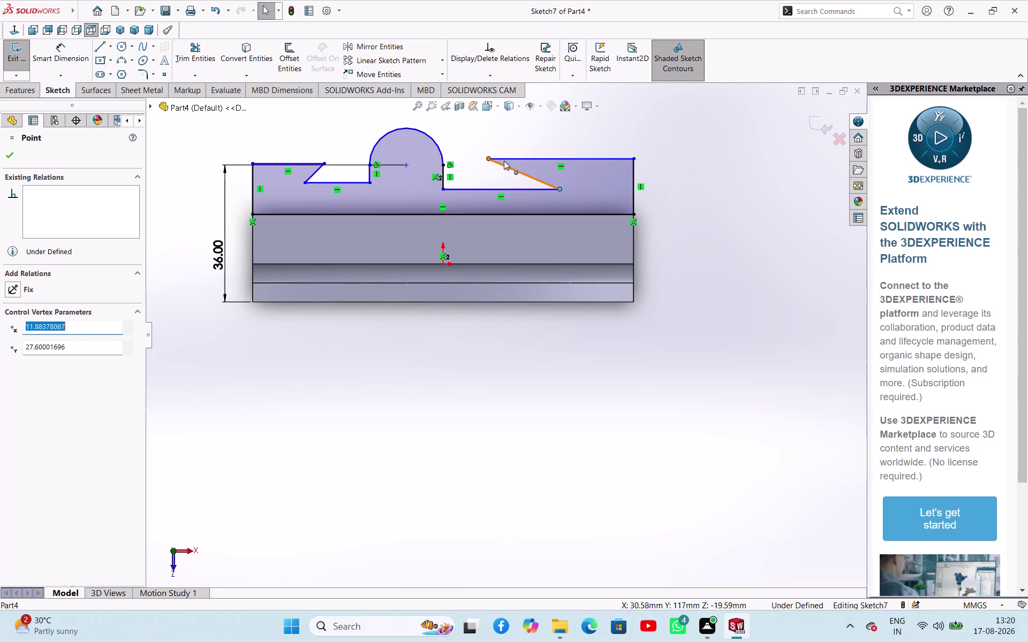
drag(504, 161, 543, 157)
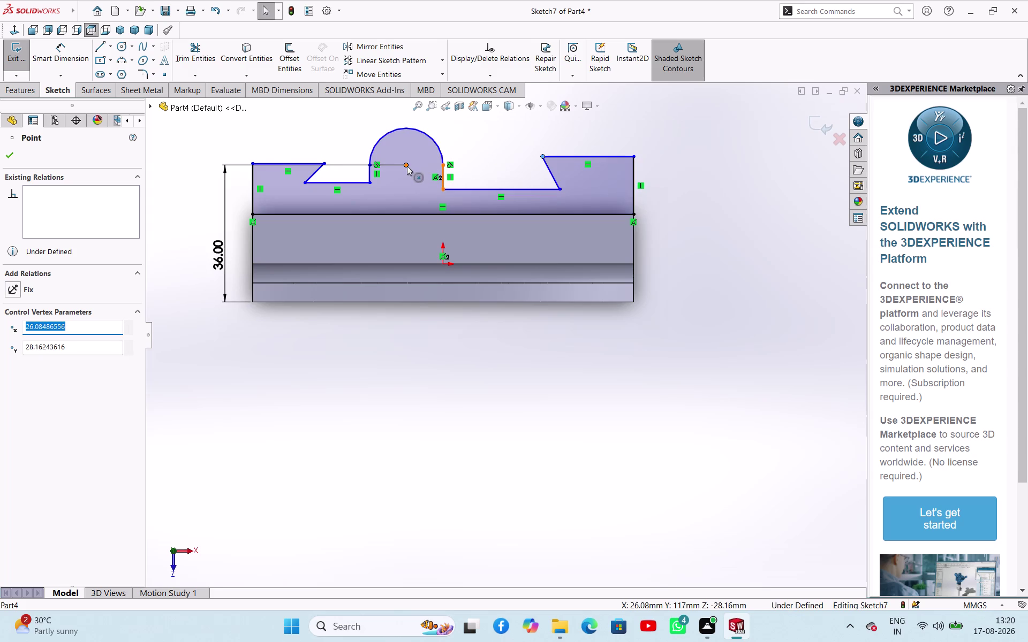
drag(407, 166, 429, 165)
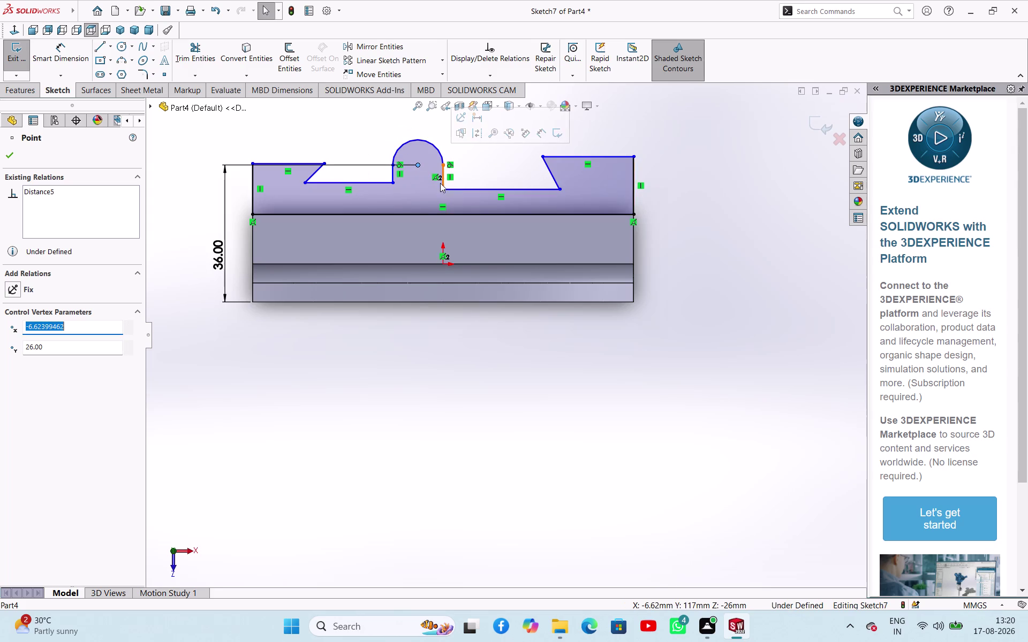
drag(446, 190, 484, 190)
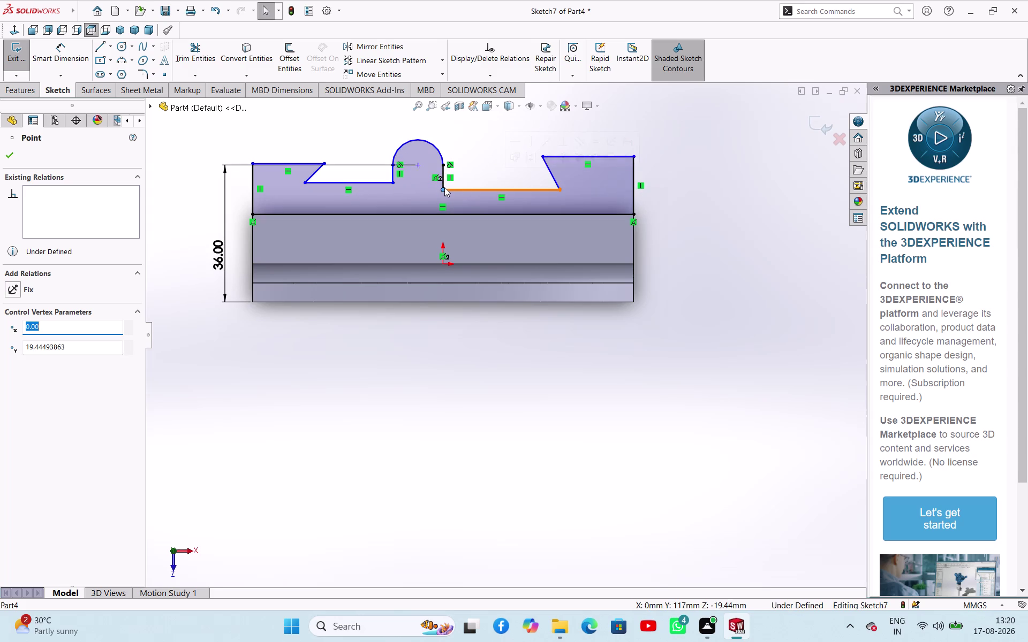
click(368, 405)
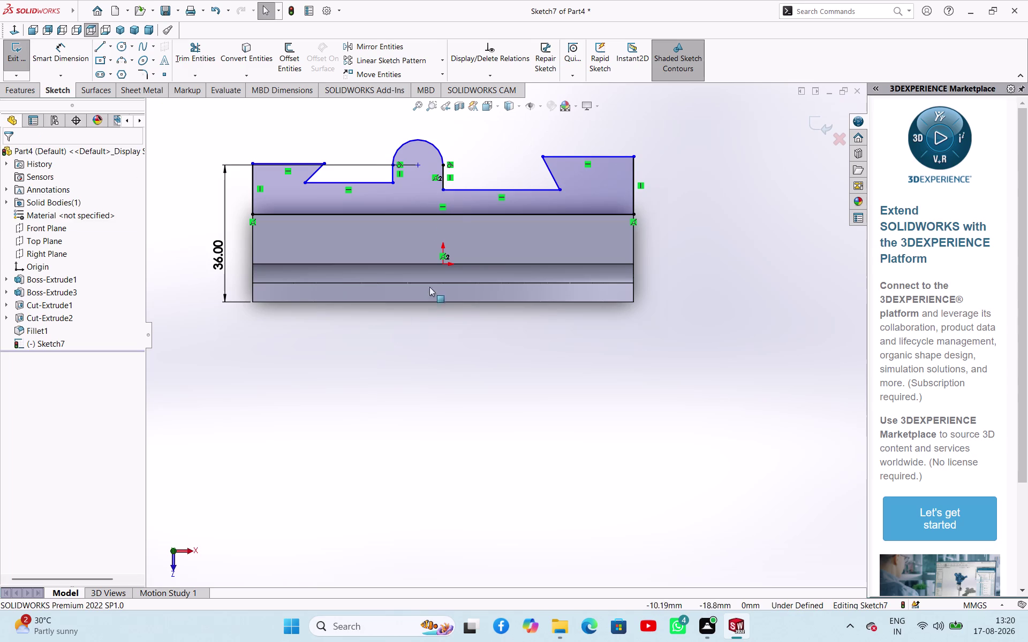
Delete a line, raise the recess floor, shrink the arc, and slope the notch edge downward.
drag(441, 190, 493, 181)
drag(398, 455, 398, 446)
click(499, 189)
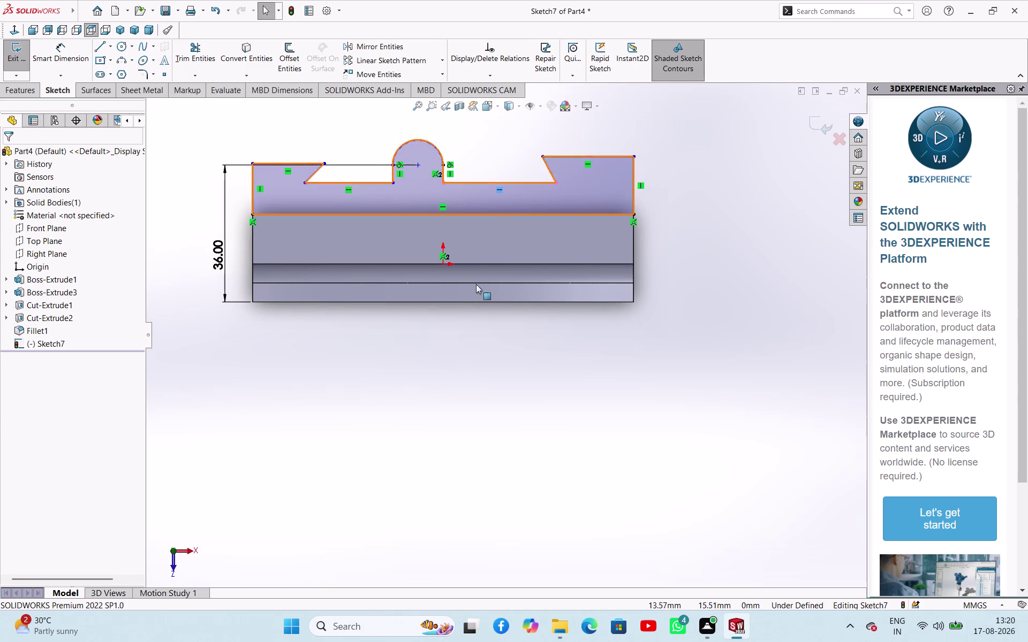
key(Delete)
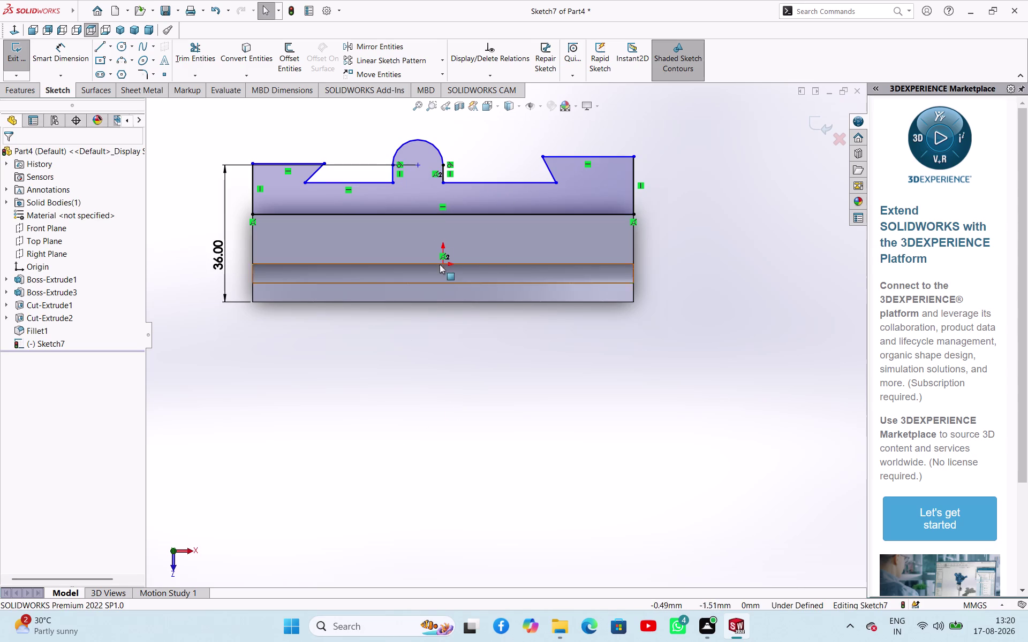
drag(441, 181, 495, 181)
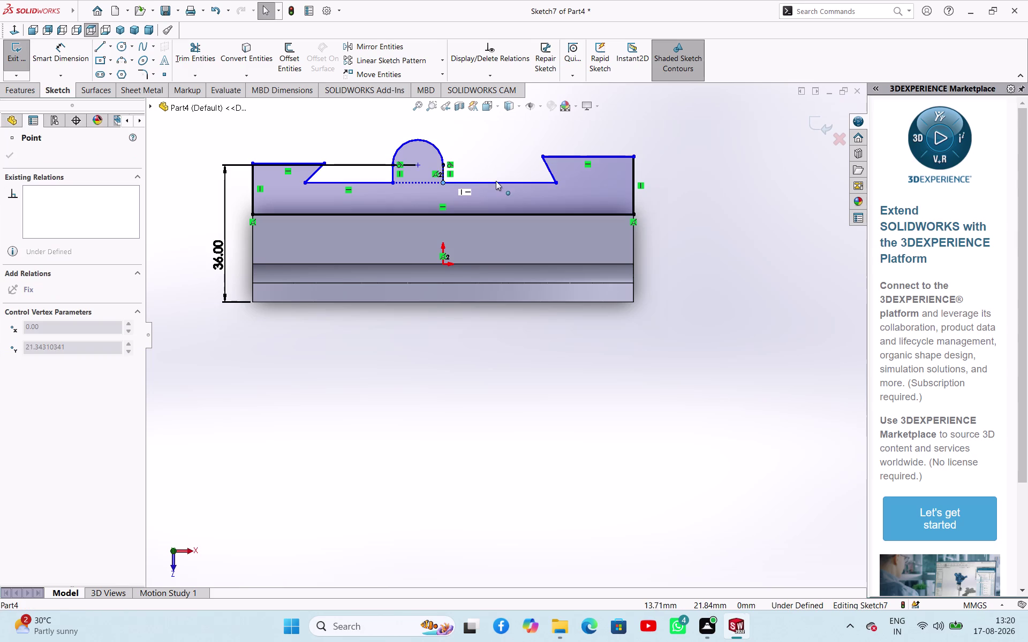
drag(496, 181, 496, 181)
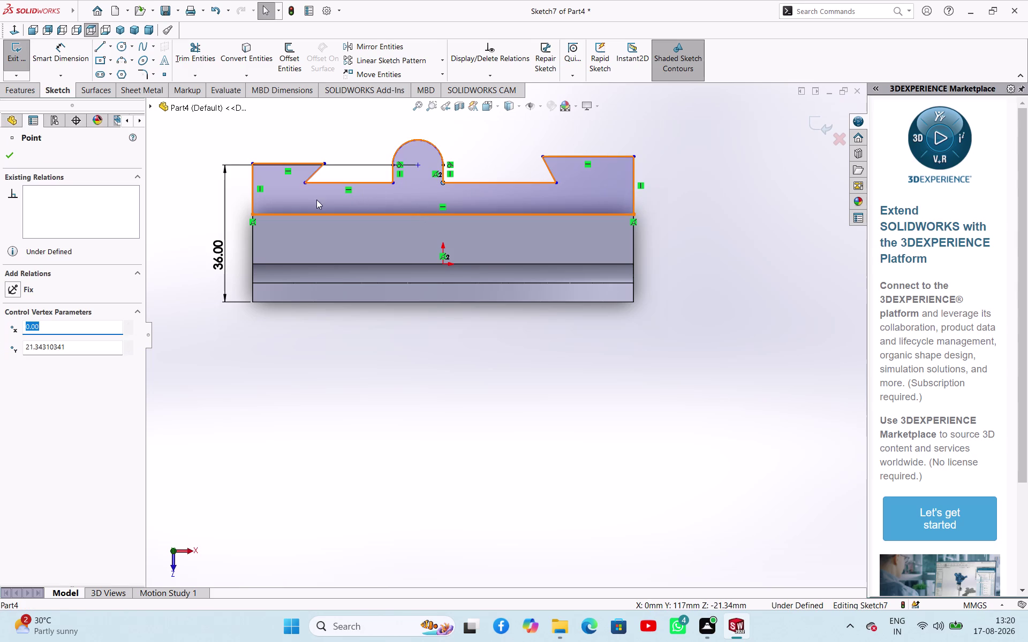
drag(394, 183, 428, 186)
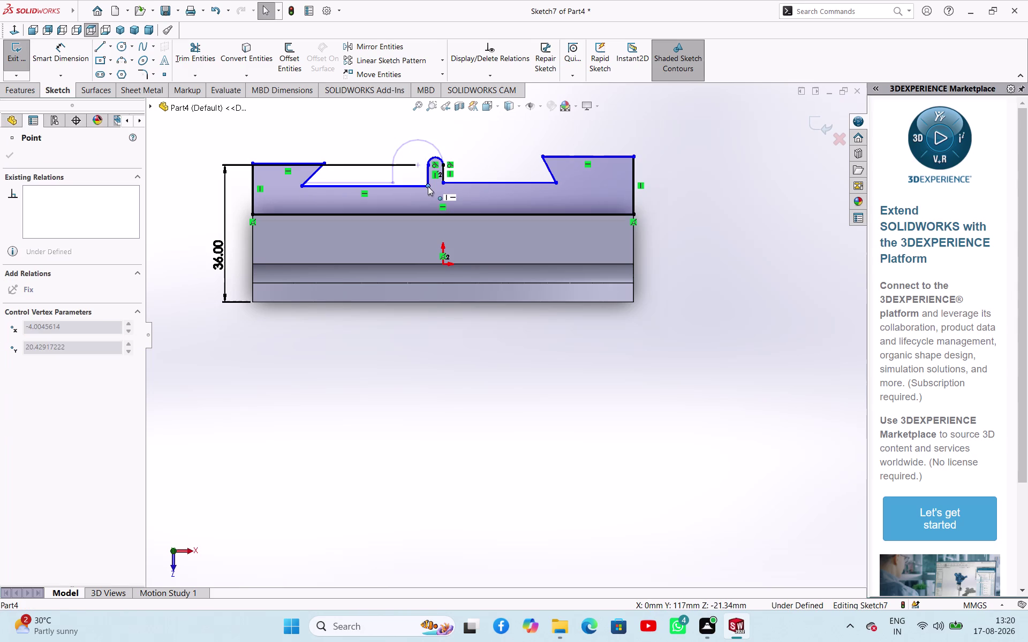
drag(427, 186, 424, 186)
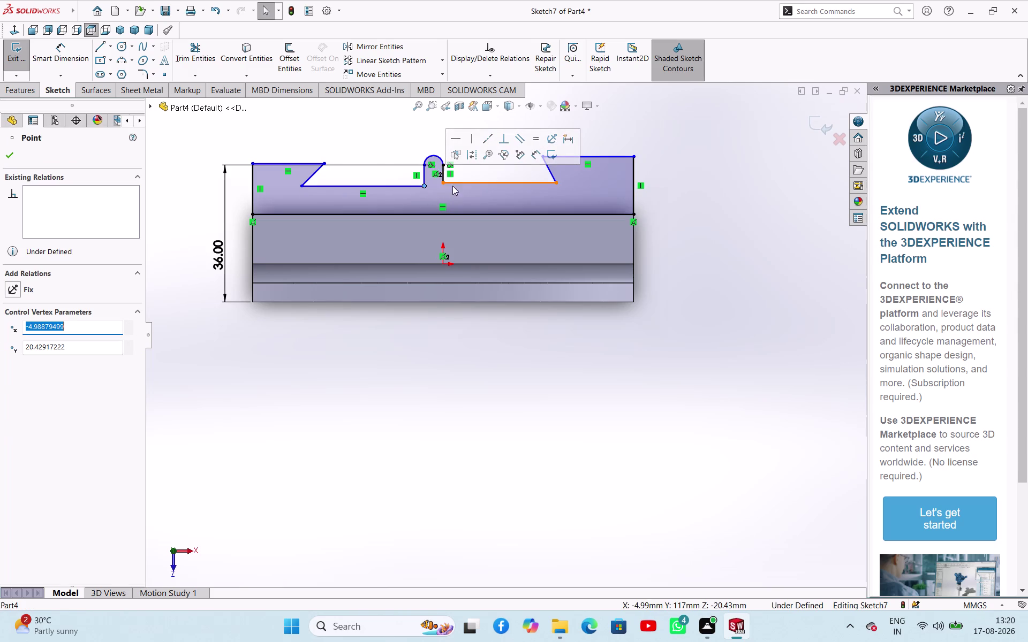
drag(558, 183, 599, 191)
click(500, 390)
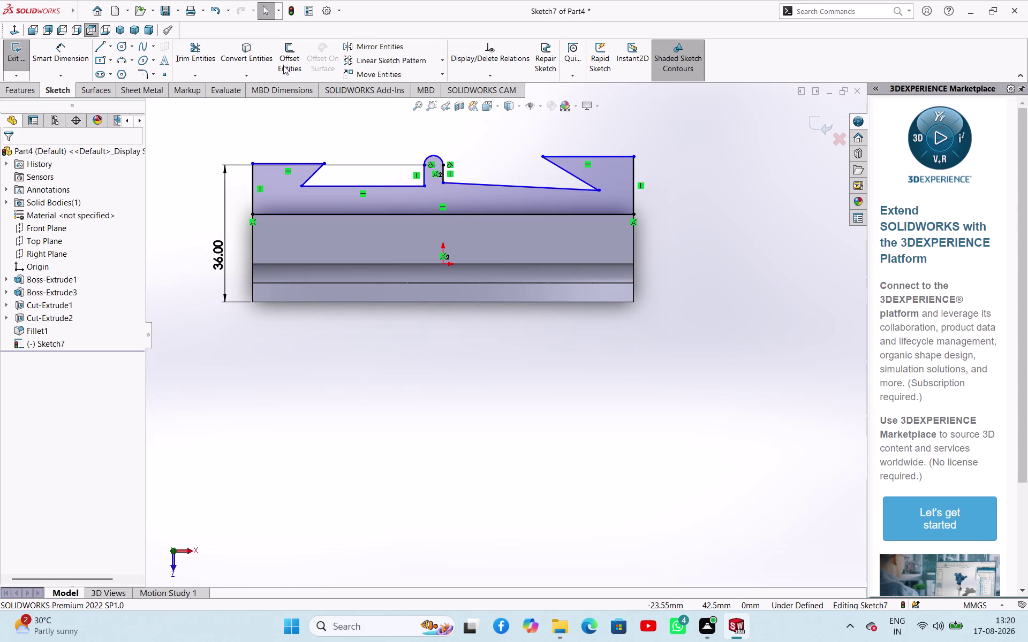
click(549, 189)
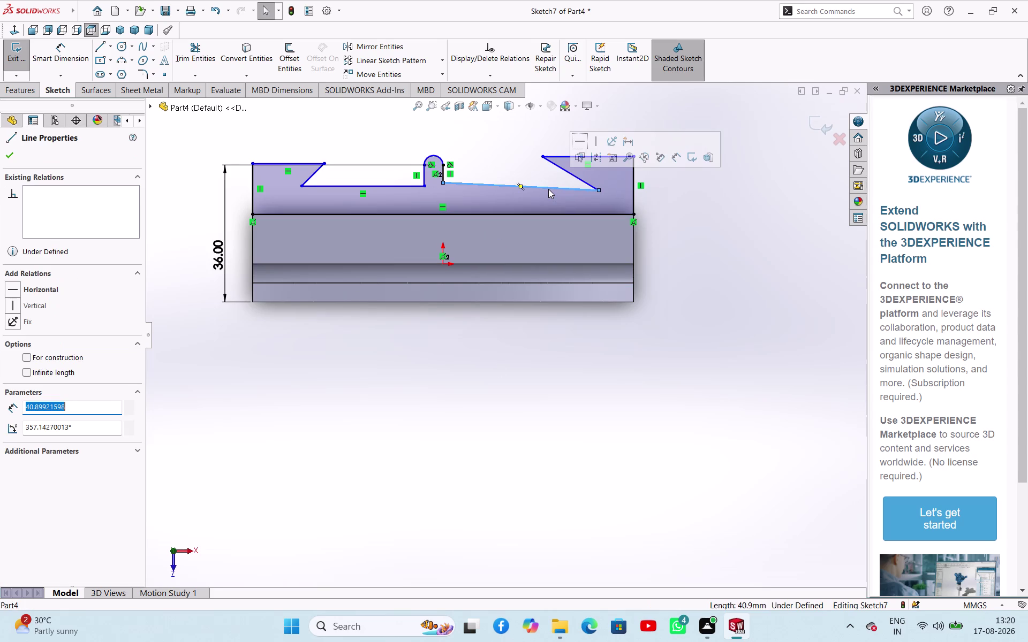
Make the notch's lower edge horizontal and draw a vertical centerline from the origin.
click(584, 144)
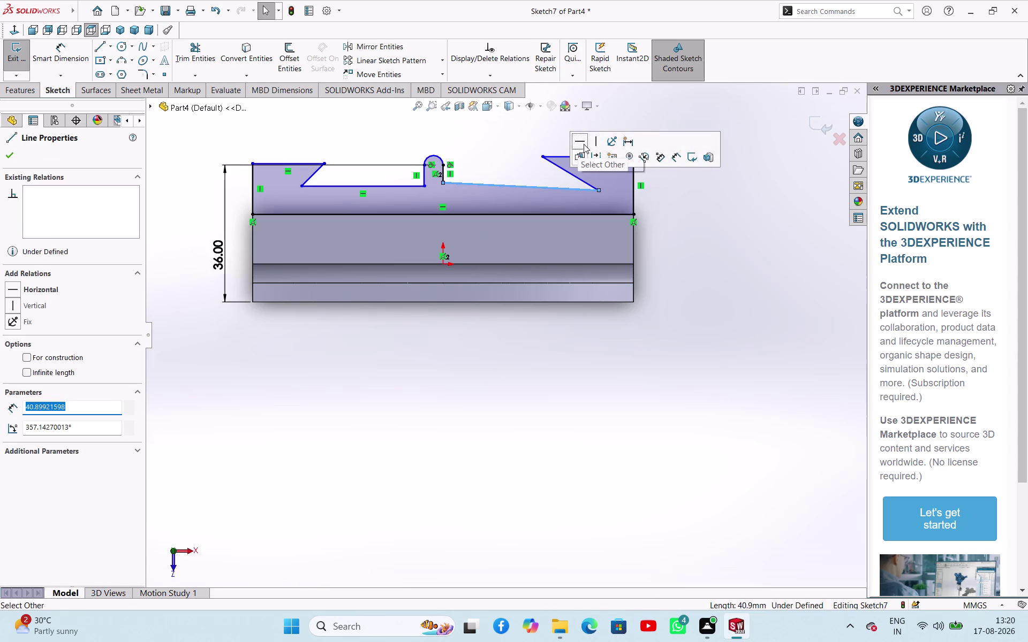
click(516, 392)
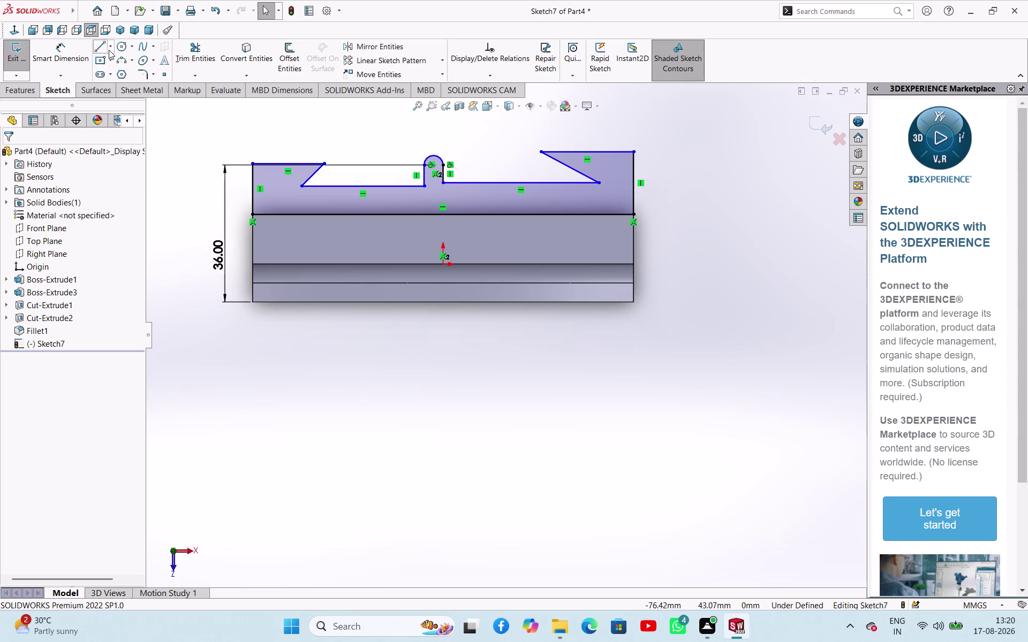
click(109, 50)
click(123, 73)
click(34, 330)
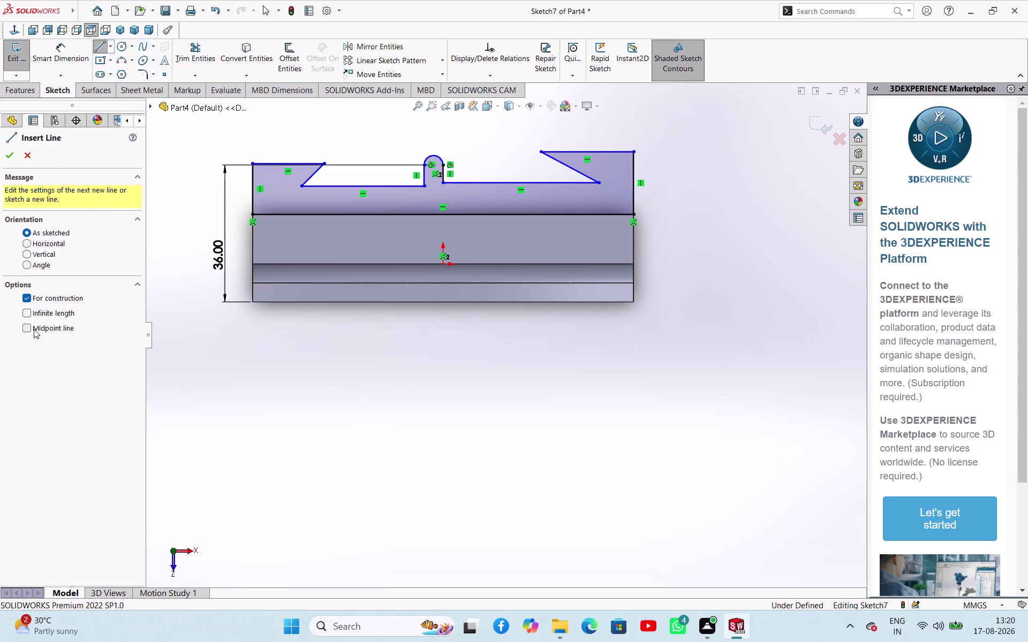
click(444, 262)
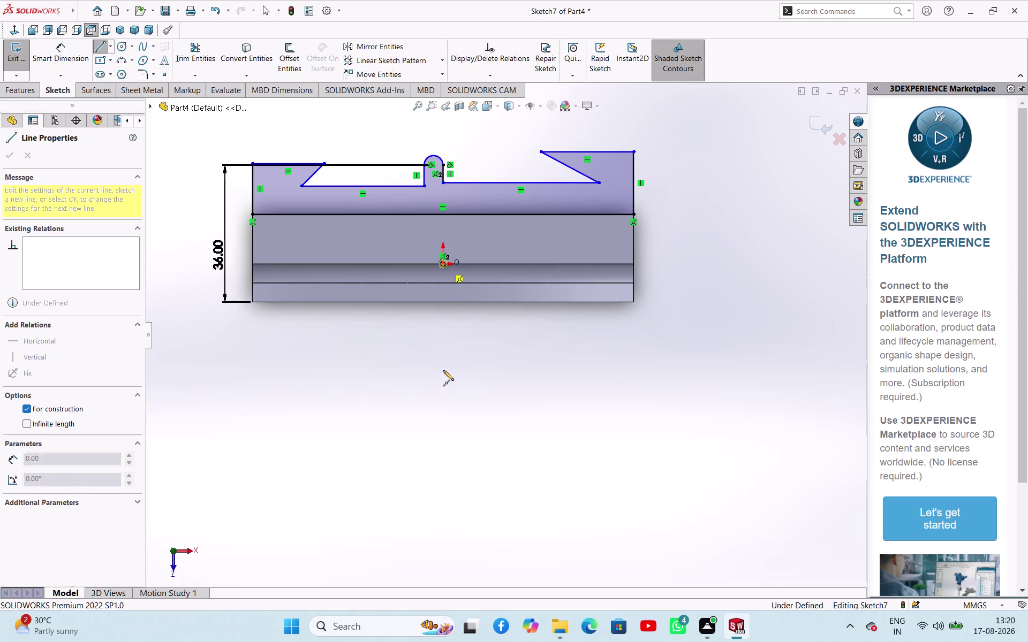
click(446, 445)
Make a sketch point coincident with the new vertical centerline.
right_click(521, 349)
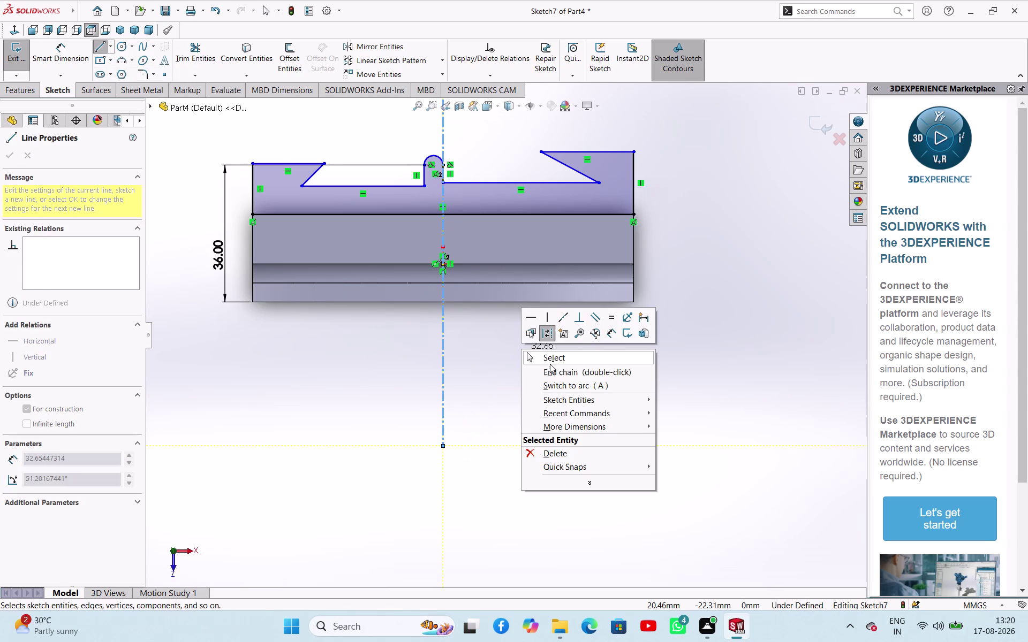
click(550, 364)
click(501, 393)
scroll(down, 3)
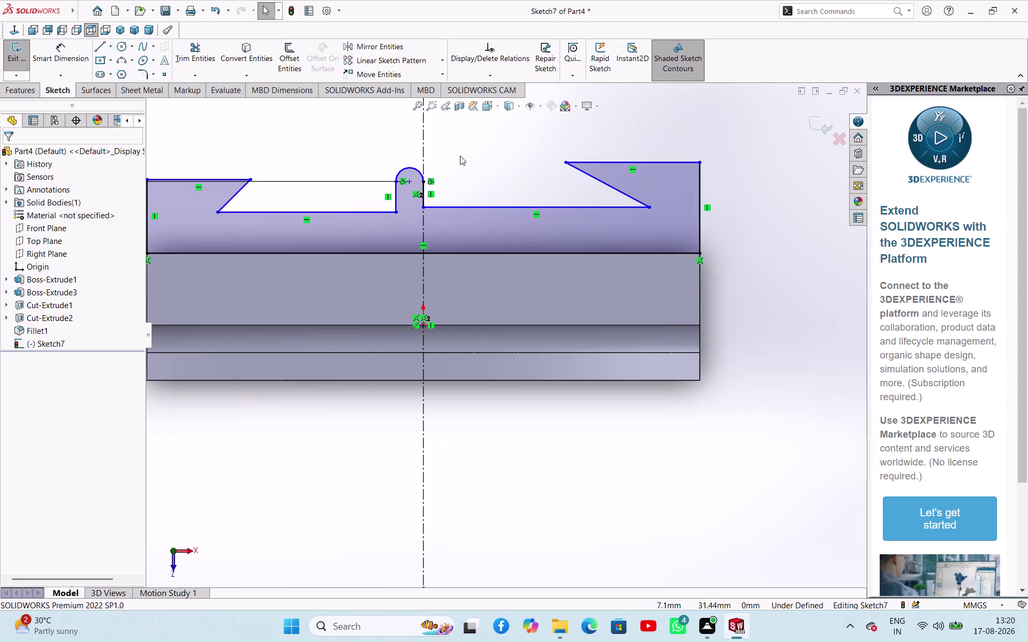
click(409, 183)
click(422, 164)
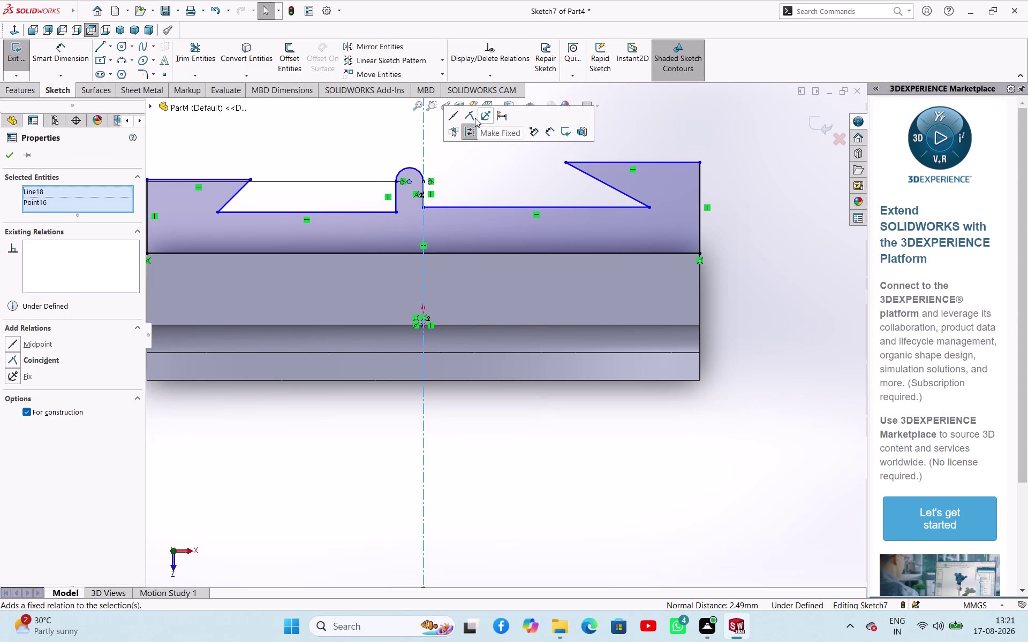
click(475, 118)
scroll(up, 3)
Undo 36 times, removing the coincident relation and the earlier Sketch7 edits.
scroll(down, 3)
key(Escape)
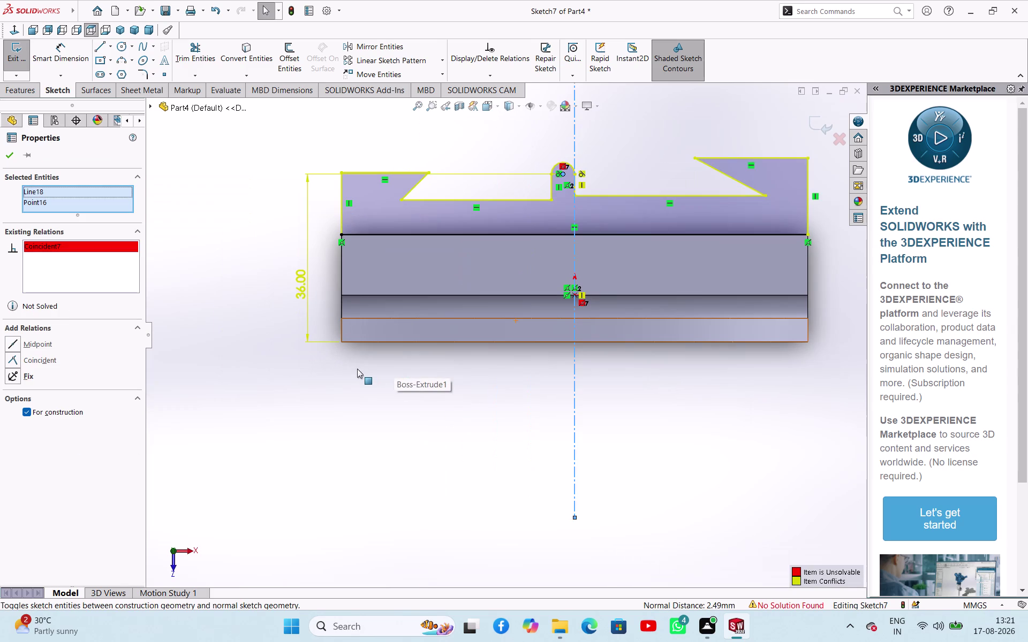
key(ctrl+z)
key(ctrl+z)
key(ctrl+z)
key(ctrl+z)
key(ctrl+z)
key(ctrl+z)
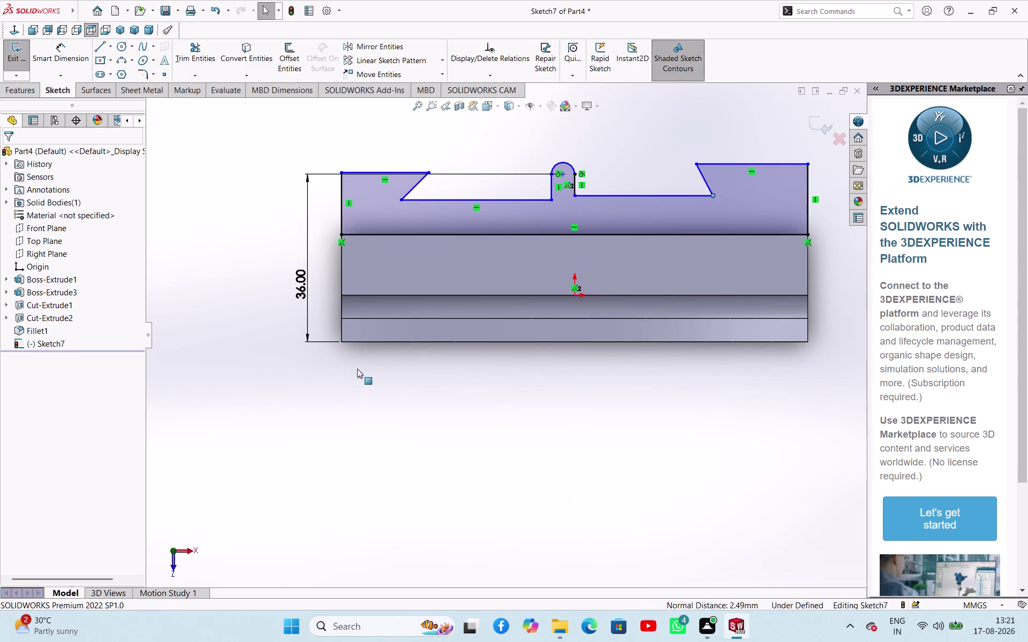
key(ctrl+z)
key(ctrl+z)
key(ctrl+z)
key(ctrl+z)
key(ctrl+z)
key(ctrl+z)
key(ctrl+z)
key(ctrl+z)
key(ctrl+z)
key(ctrl+z)
key(ctrl+z)
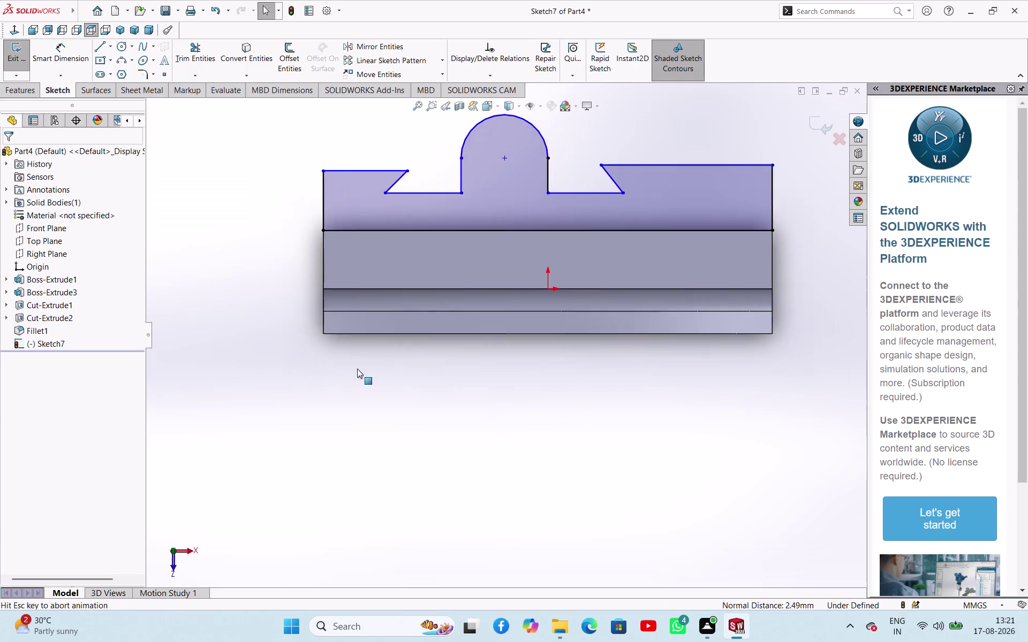
key(ctrl+z)
key(ctrl+z)
key(ctrl+z)
key(ctrl+z)
key(ctrl+z)
key(ctrl+z)
key(ctrl+z)
key(ctrl+z)
key(ctrl+z)
key(ctrl+z)
key(ctrl+z)
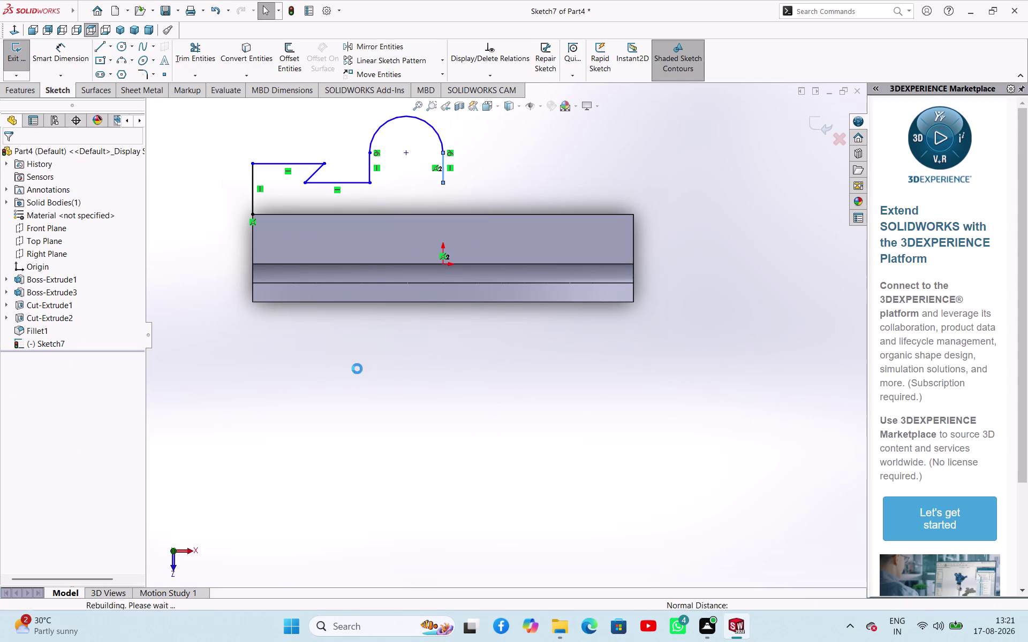
key(ctrl+z)
key(ctrl+z)
key(ctrl+z)
key(ctrl+z)
key(ctrl+z)
key(ctrl+z)
key(ctrl+z)
key(ctrl+z)
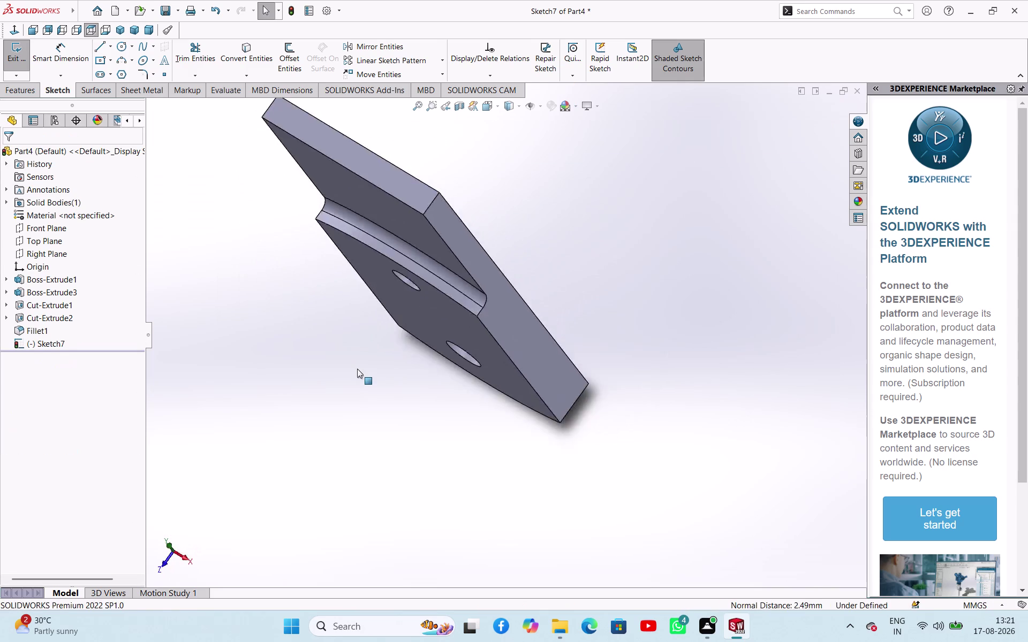
Orbit Part4's stepped plate to inspect it without the fillet, then start a new document.
middle_drag(422, 290, 426, 290)
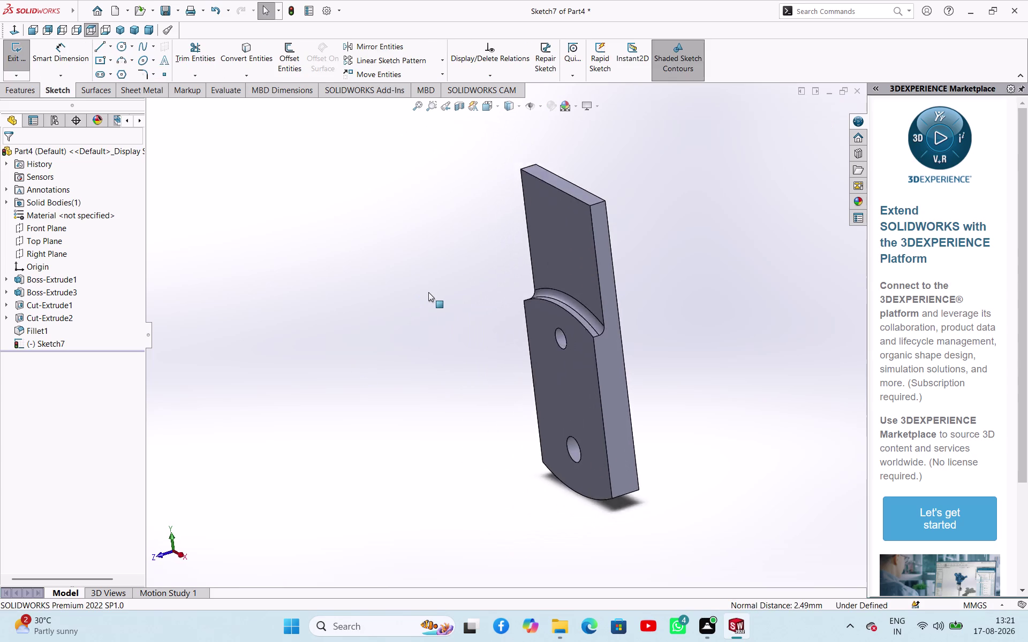
middle_drag(426, 291, 447, 320)
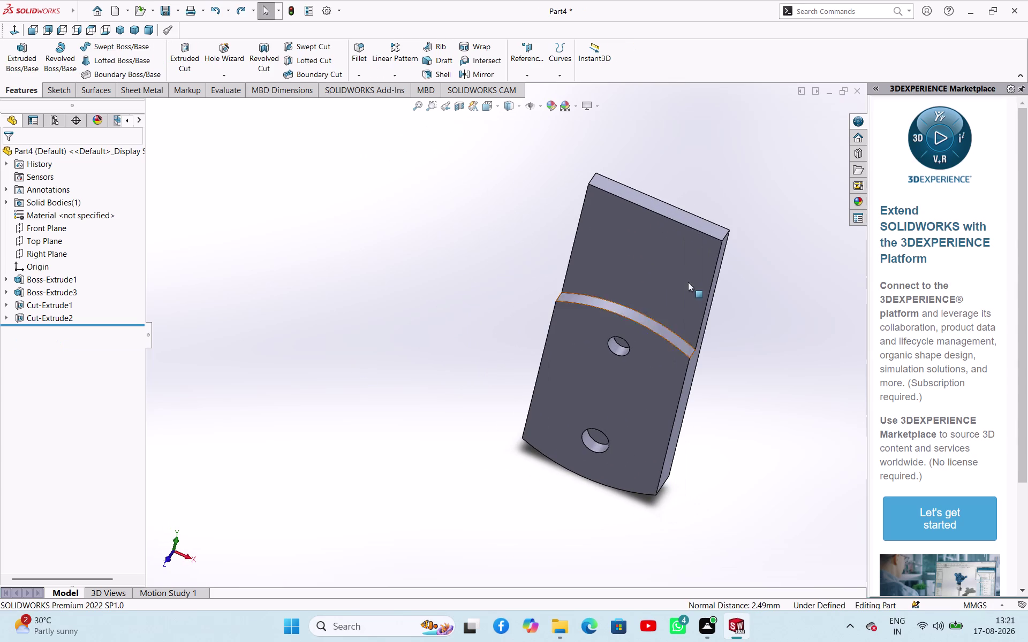
middle_drag(739, 326, 646, 295)
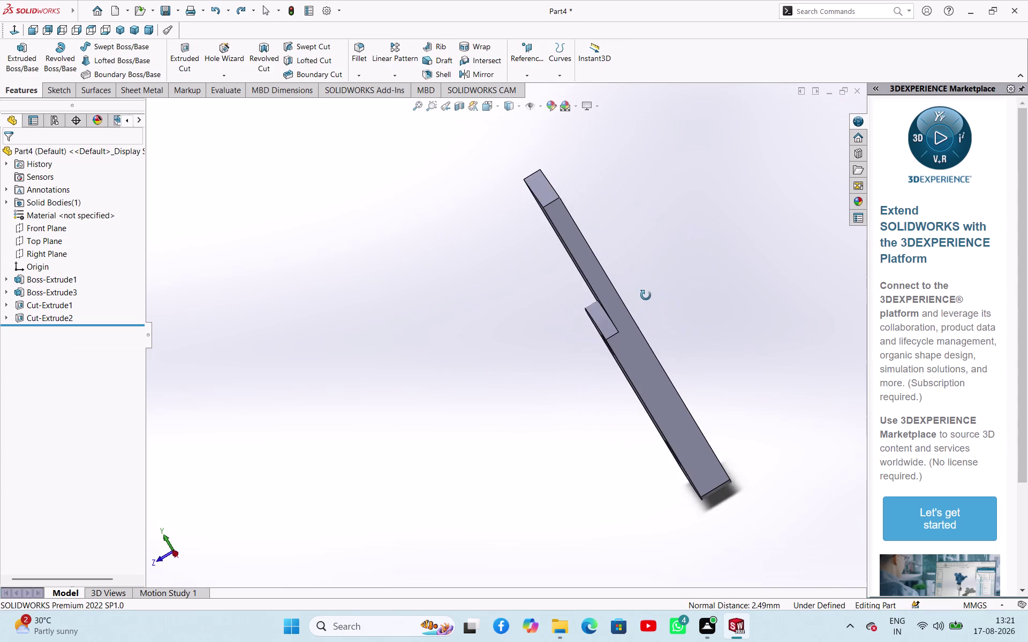
middle_drag(645, 296, 651, 302)
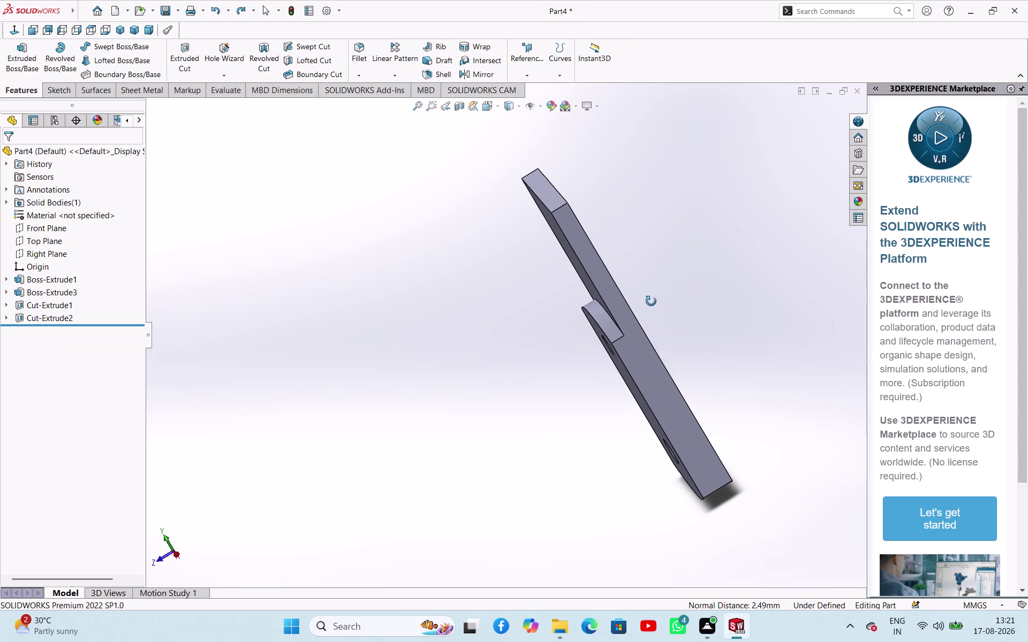
middle_drag(651, 301, 666, 305)
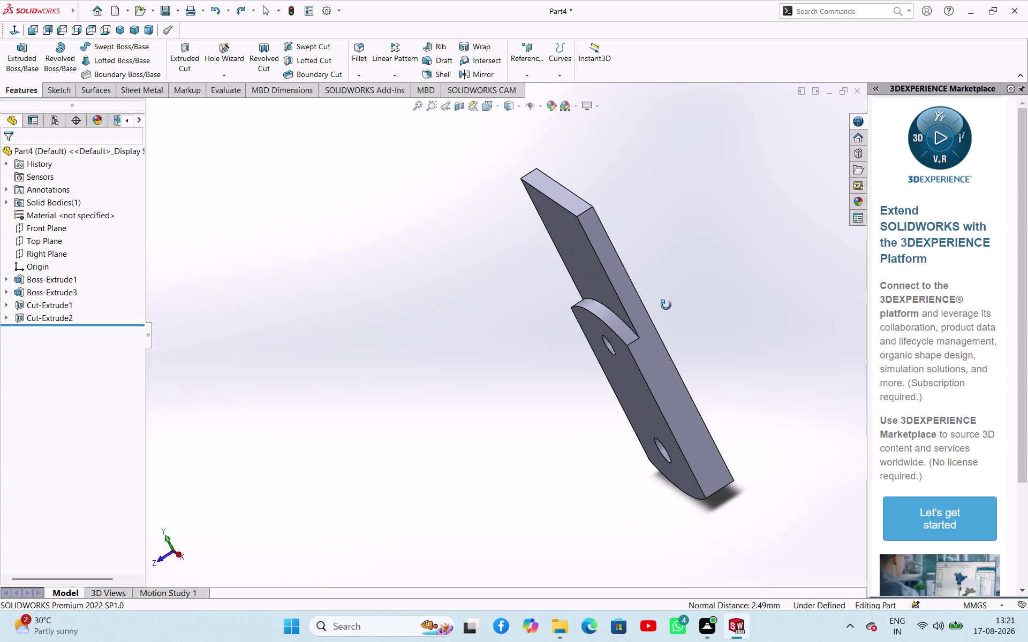
middle_drag(666, 305, 674, 307)
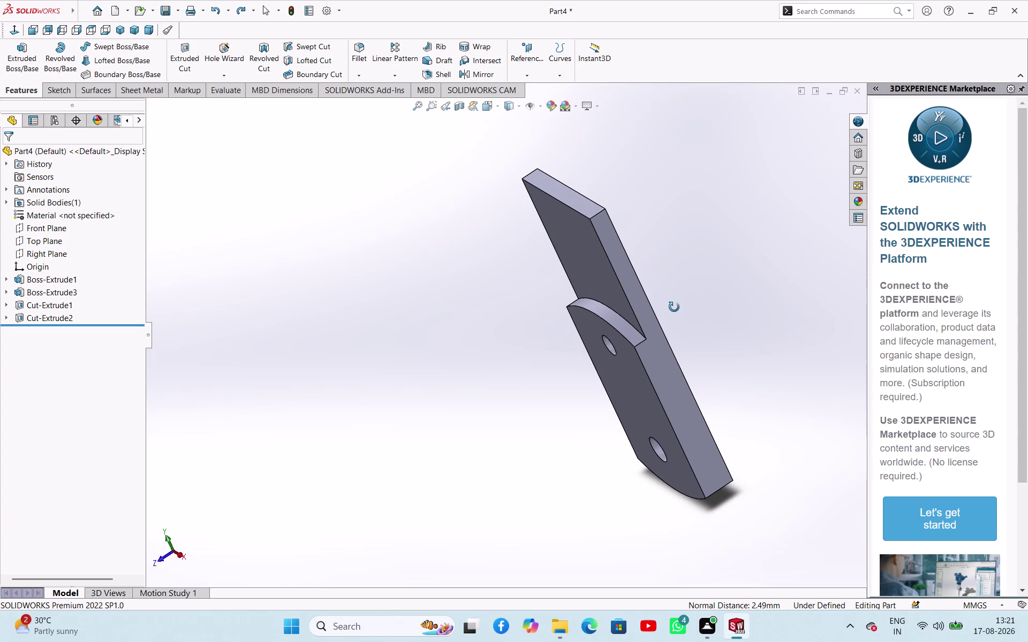
middle_drag(675, 307, 679, 368)
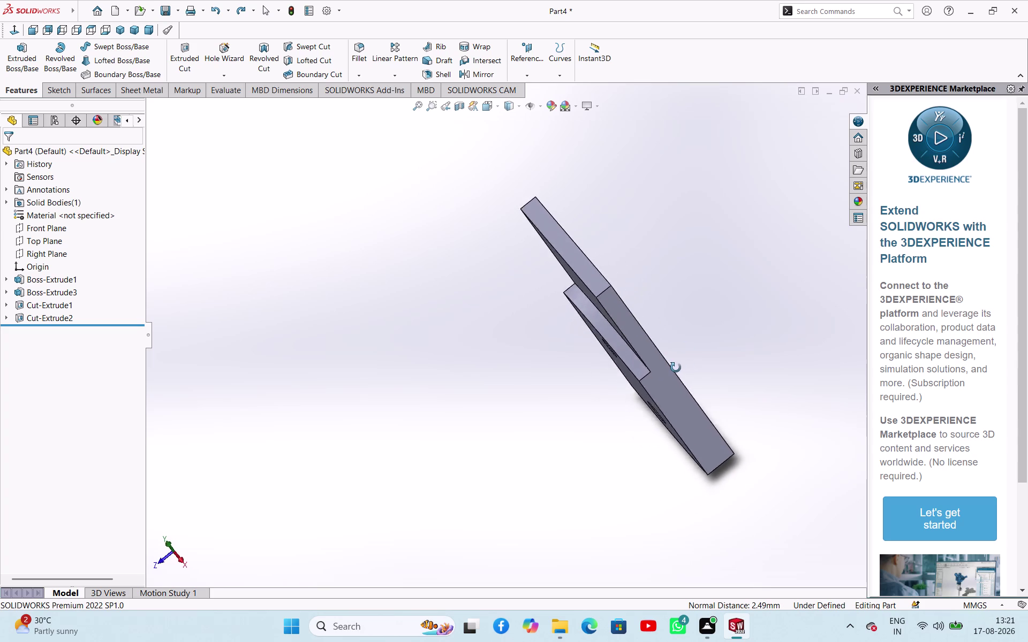
middle_drag(679, 368, 649, 313)
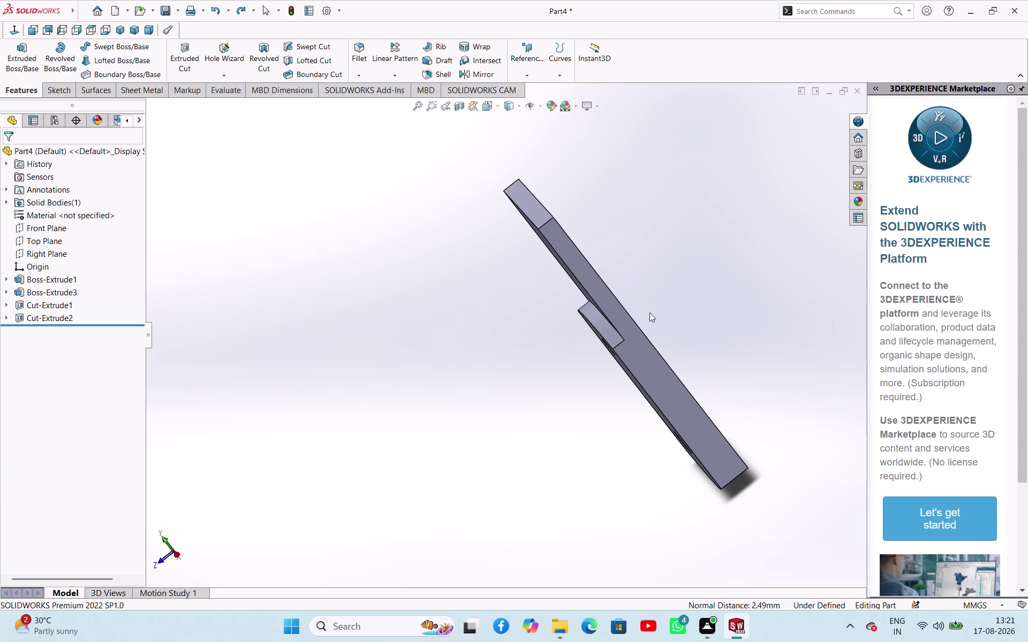
middle_drag(702, 311, 753, 282)
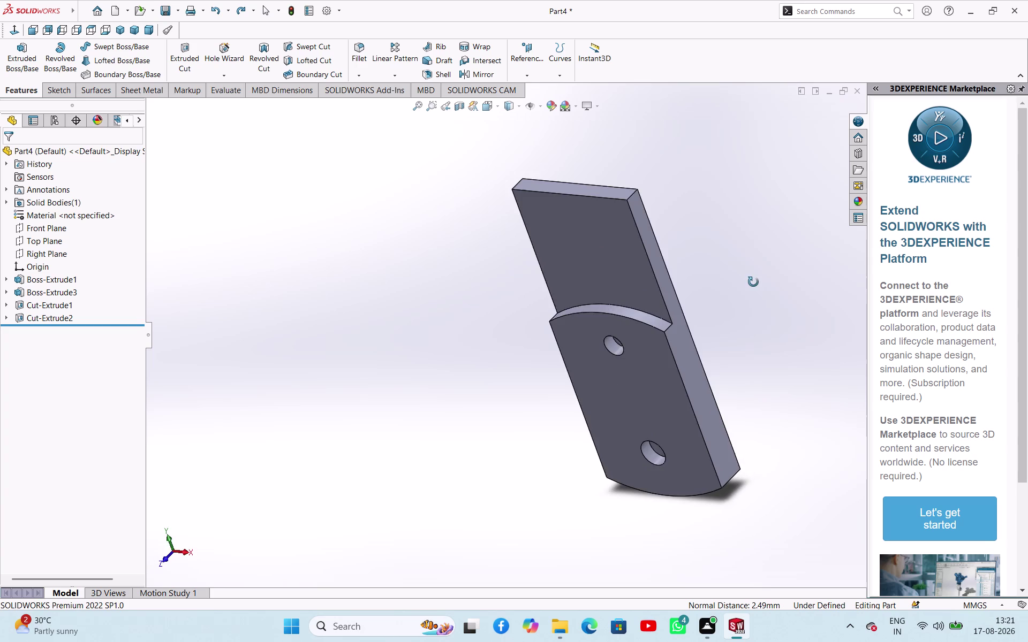
middle_drag(753, 282, 781, 290)
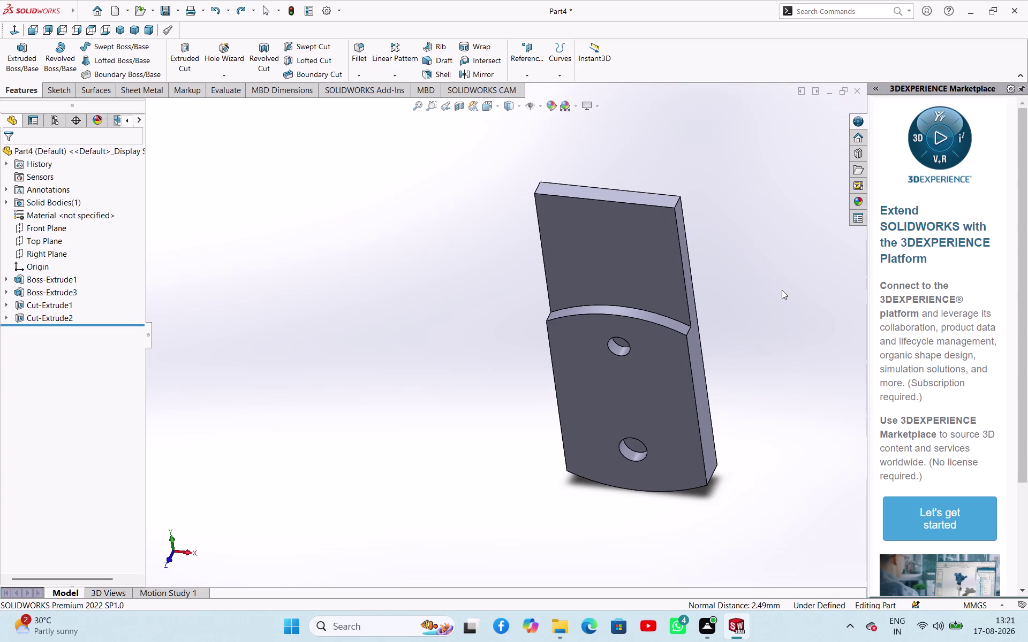
scroll(up, 3)
scroll(down, 3)
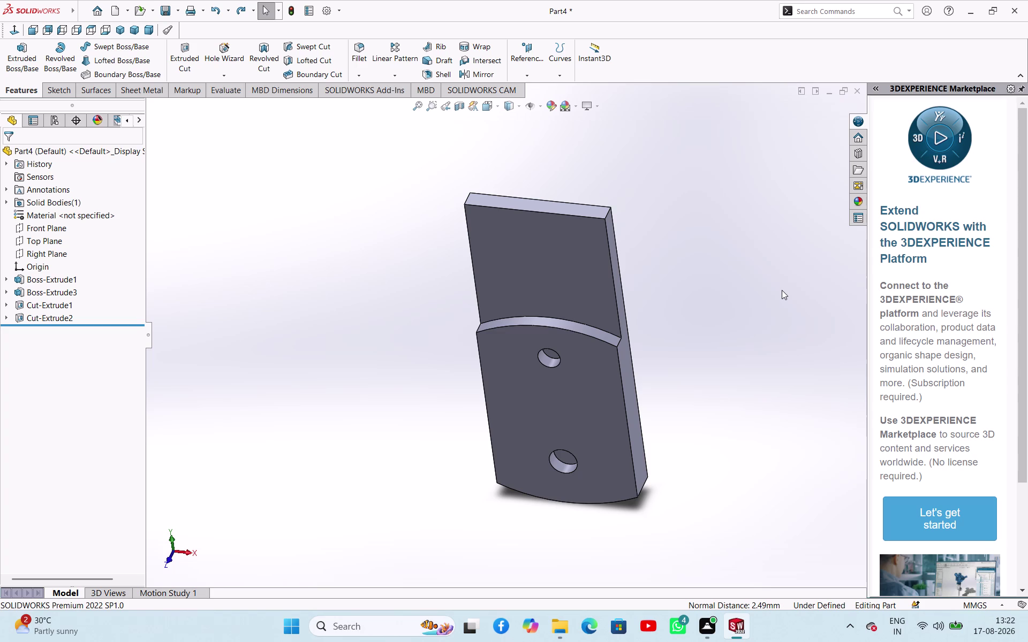
key(ctrl+n)
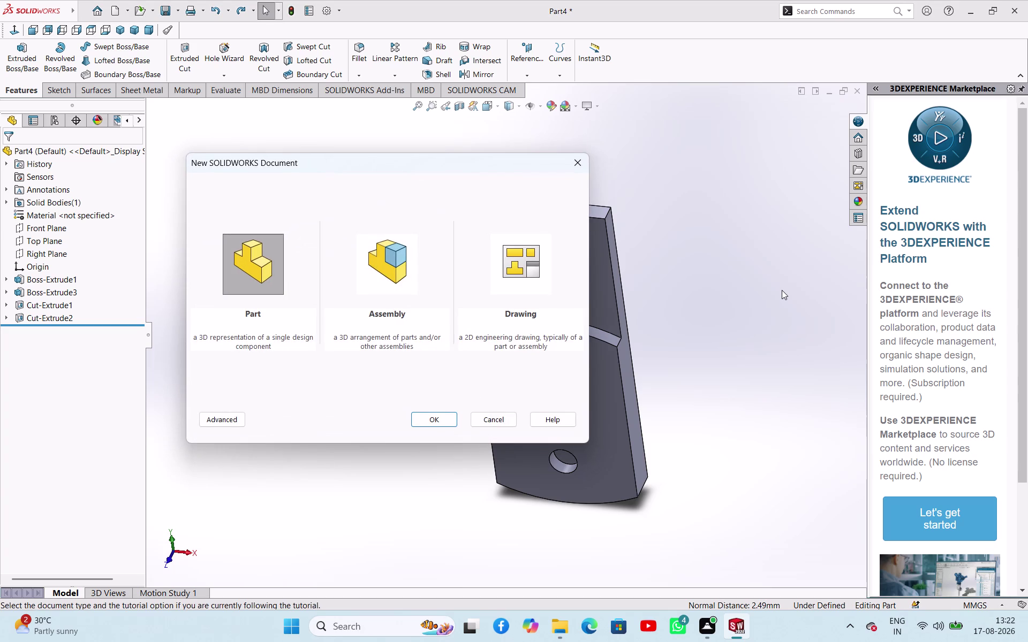
Confirm the new part, then switch to Part4 and orbit Part3's sketch circle.
key(Return)
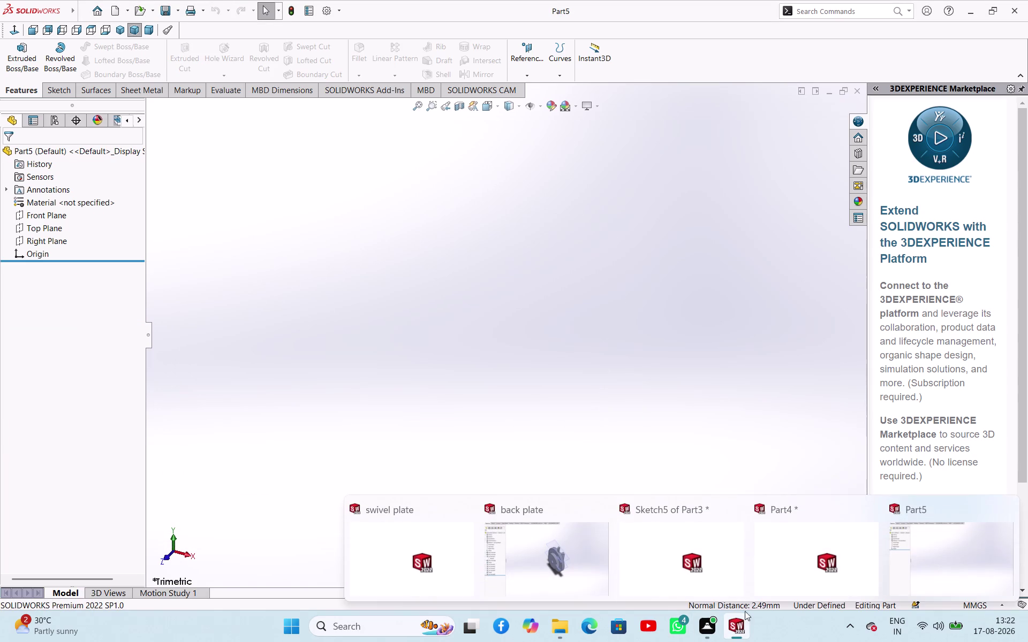
click(856, 539)
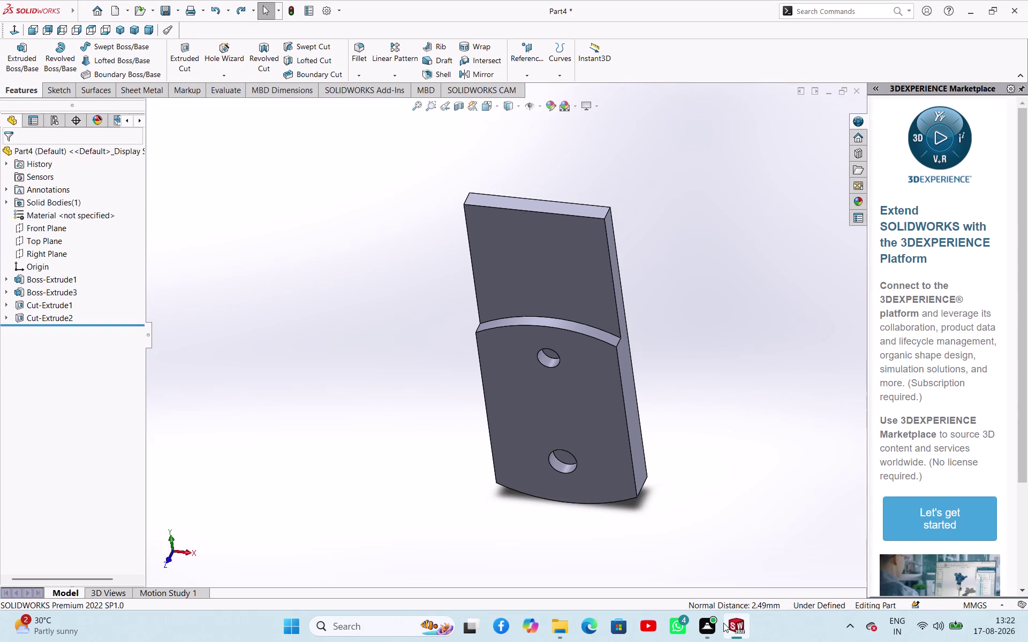
click(713, 562)
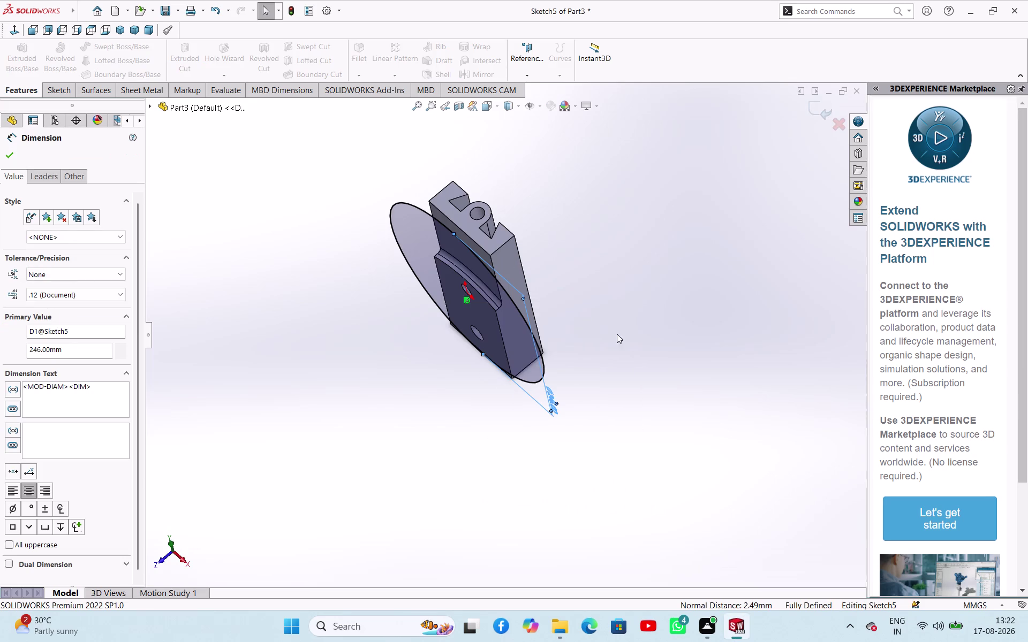
click(583, 208)
middle_drag(581, 231, 561, 135)
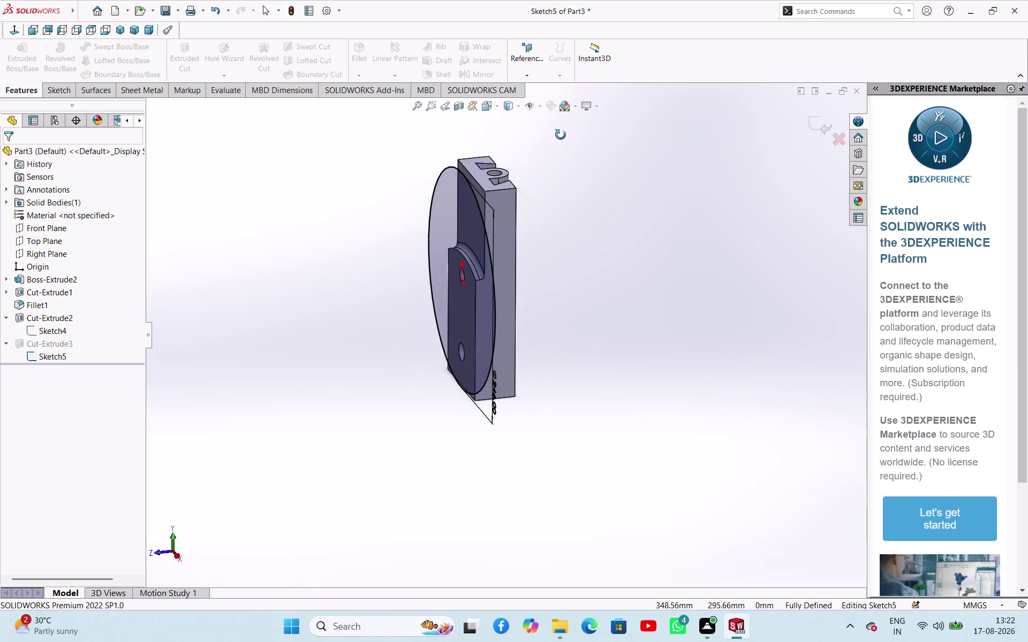
middle_drag(561, 135, 578, 145)
Bring the empty Part5 document forward from the open SOLIDWORKS windows.
click(1015, 6)
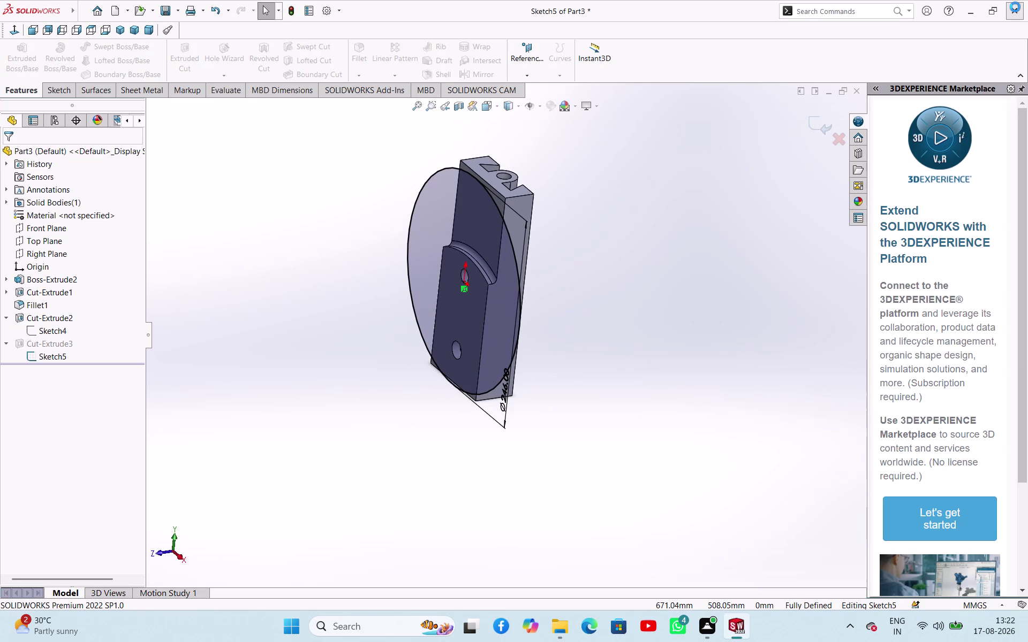
click(363, 8)
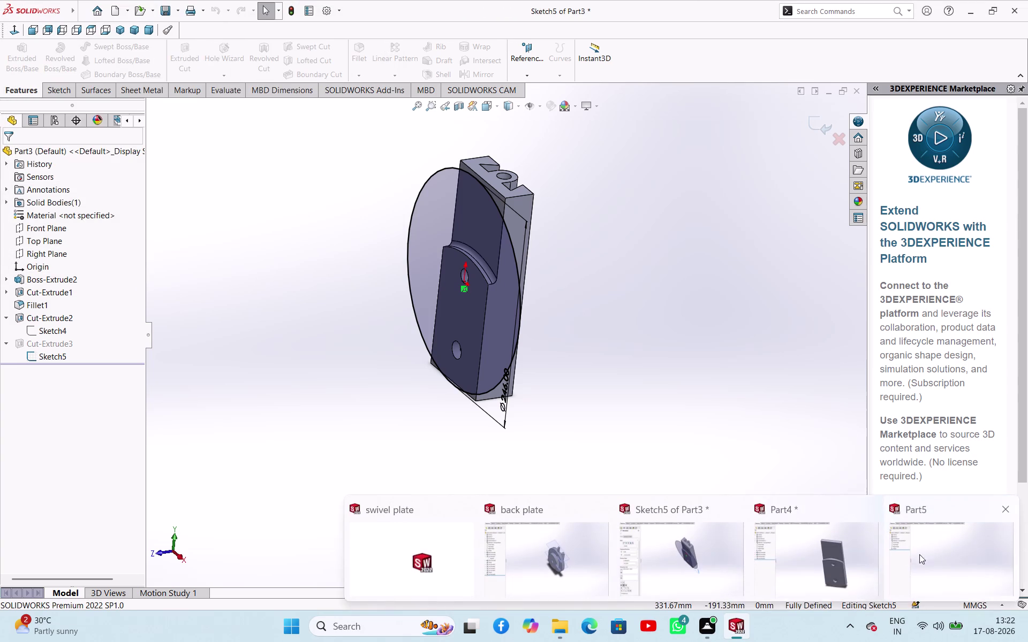
click(929, 553)
click(593, 361)
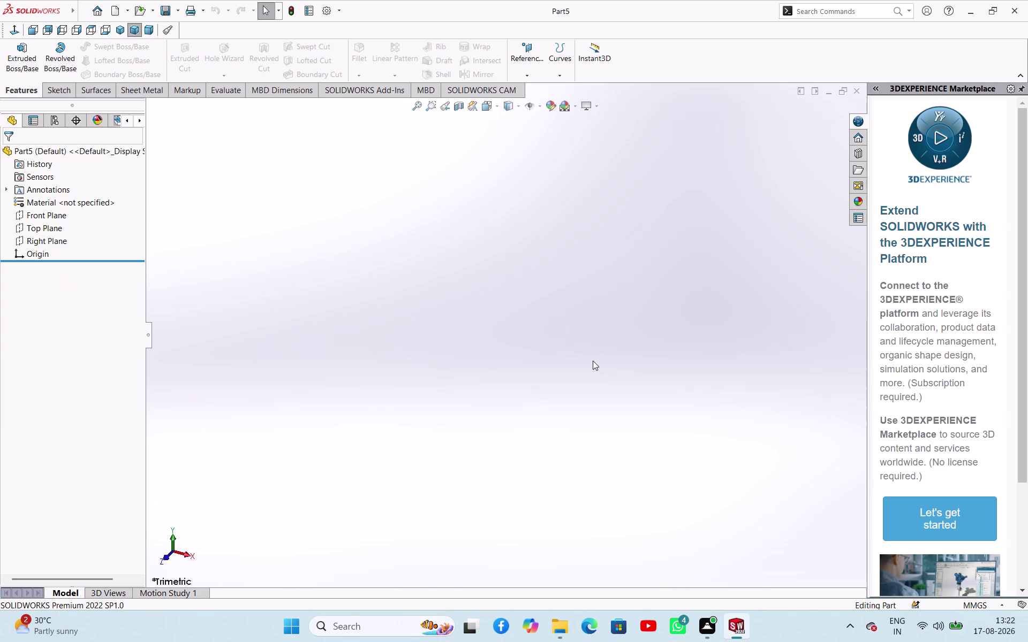
Start a new sketch in Part5 on the Top Plane.
scroll(up, 3)
click(47, 230)
click(57, 220)
click(245, 252)
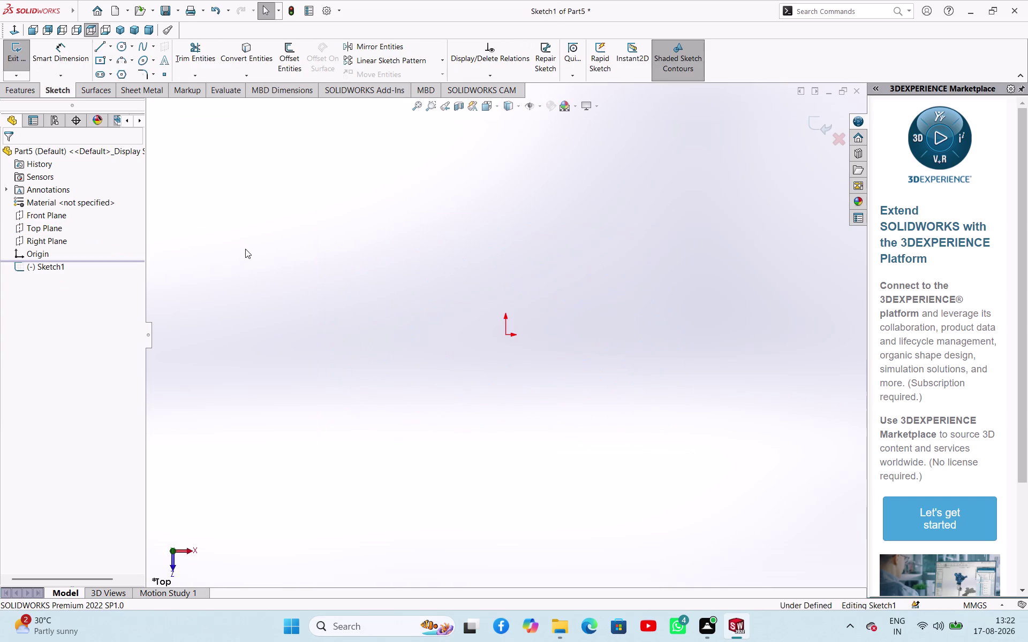
Draw a vertical midpoint centerline through the origin.
click(111, 52)
click(114, 73)
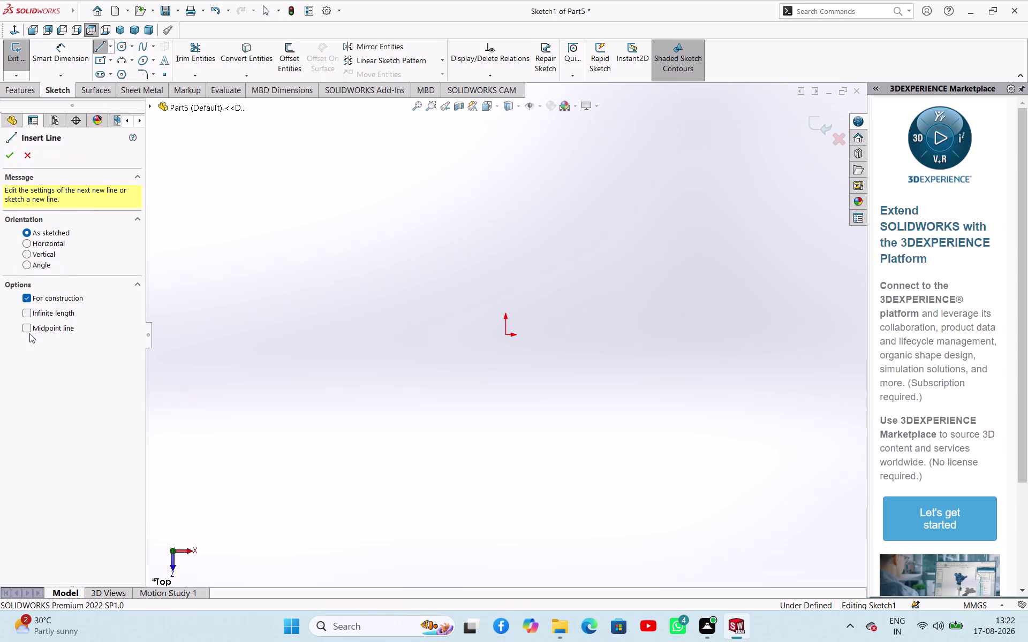
click(26, 333)
click(30, 333)
click(505, 334)
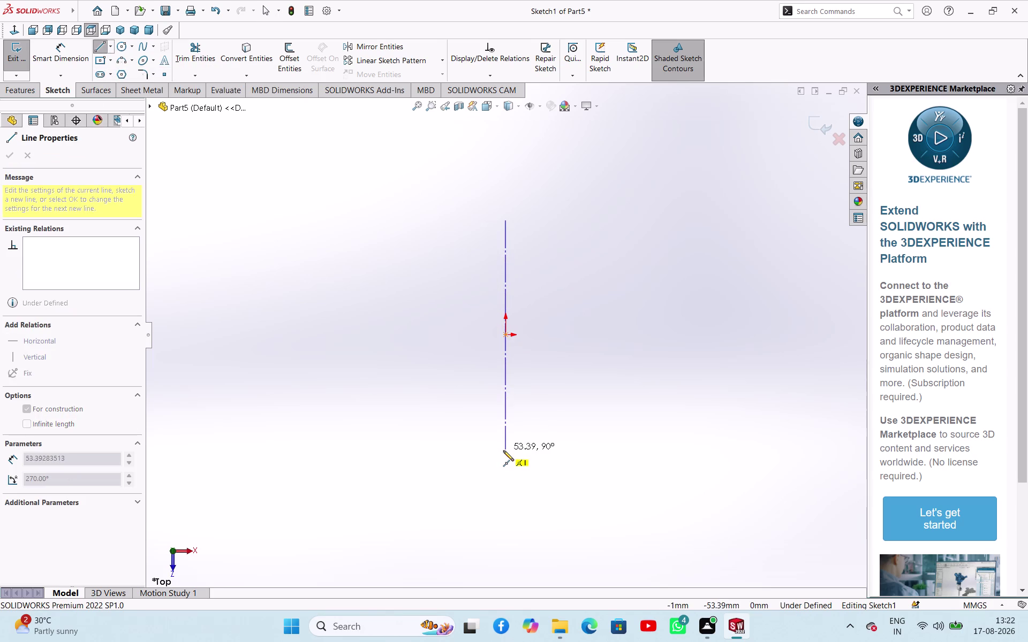
click(503, 450)
right_click(557, 390)
click(564, 392)
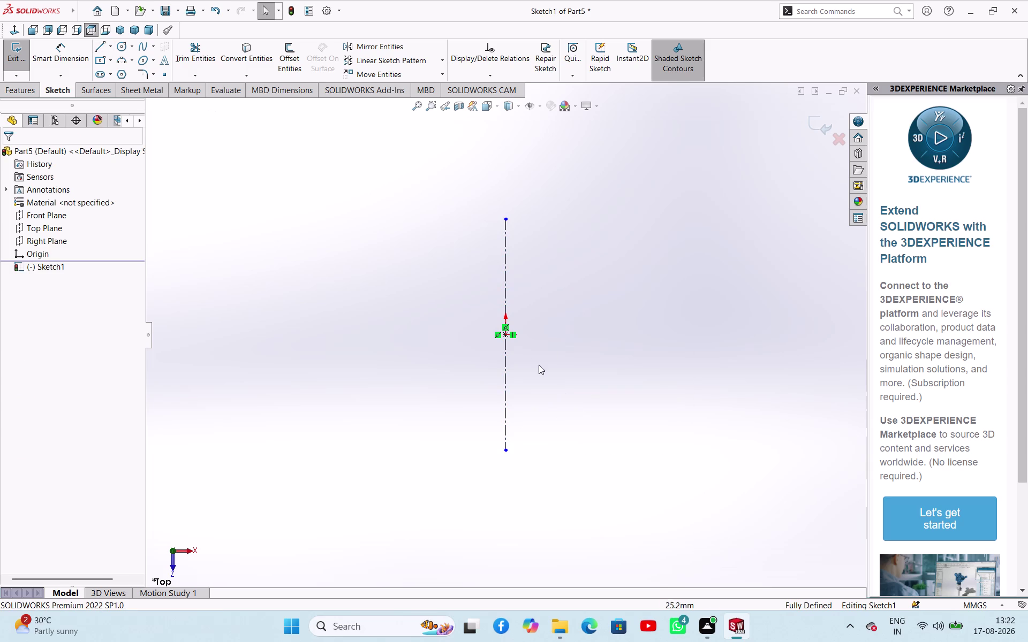
Draw a horizontal midpoint line through the origin and make it construction geometry.
click(107, 47)
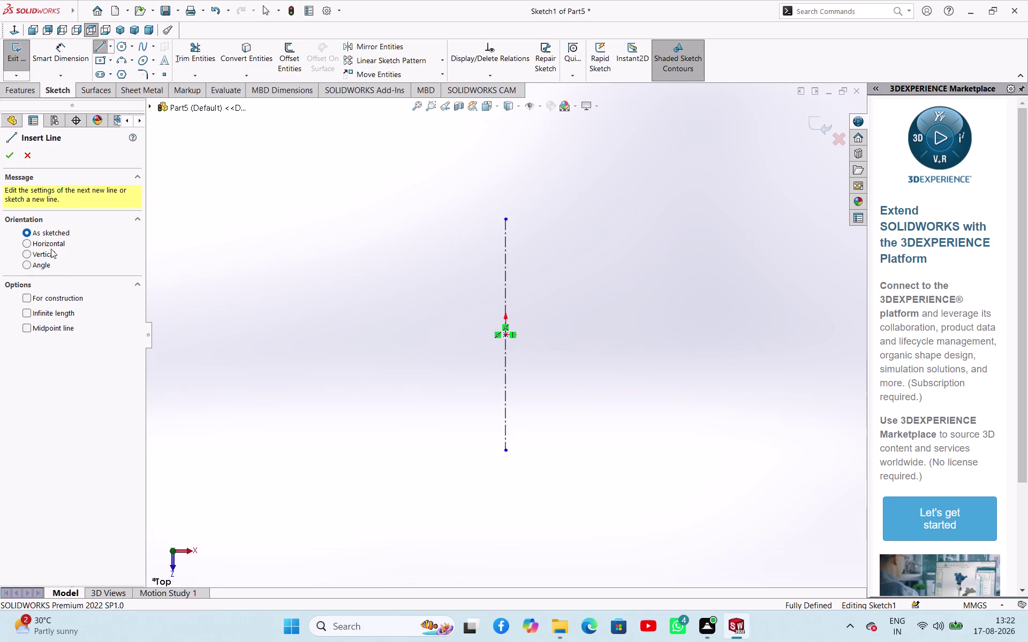
click(29, 325)
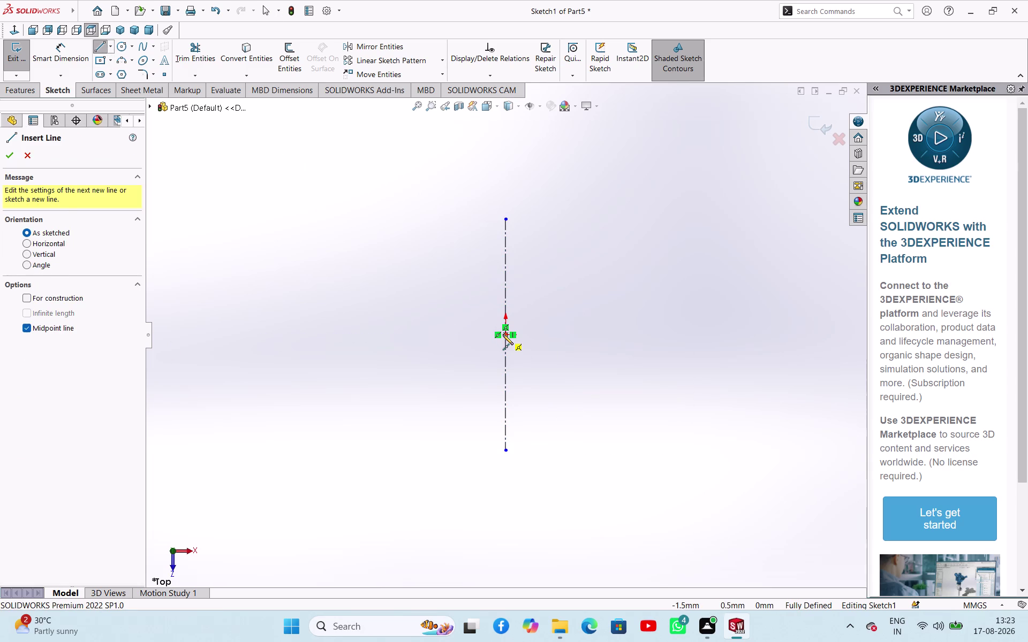
click(503, 336)
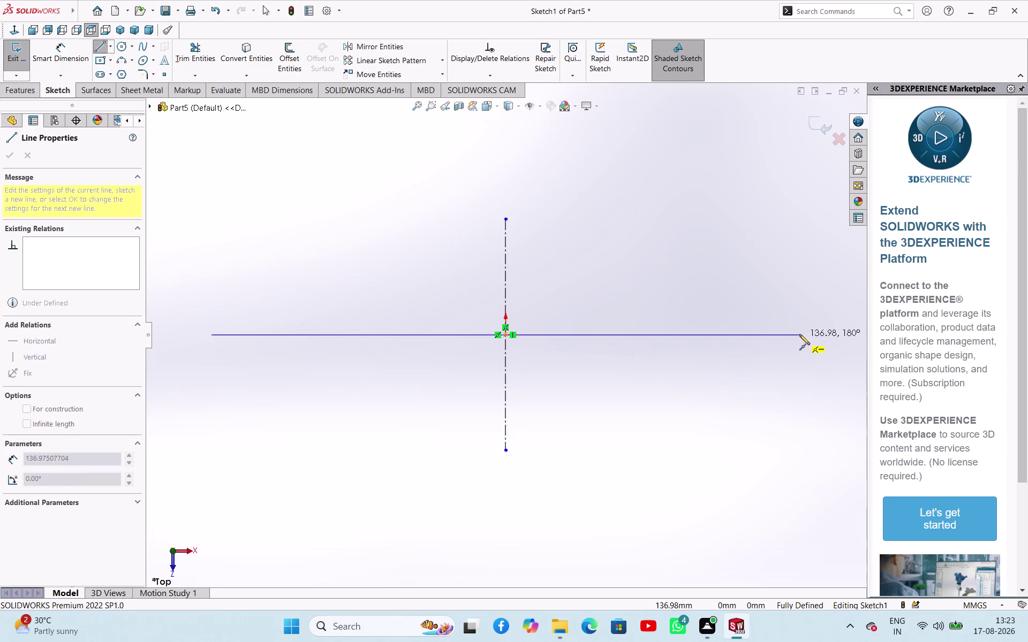
click(799, 333)
right_click(712, 376)
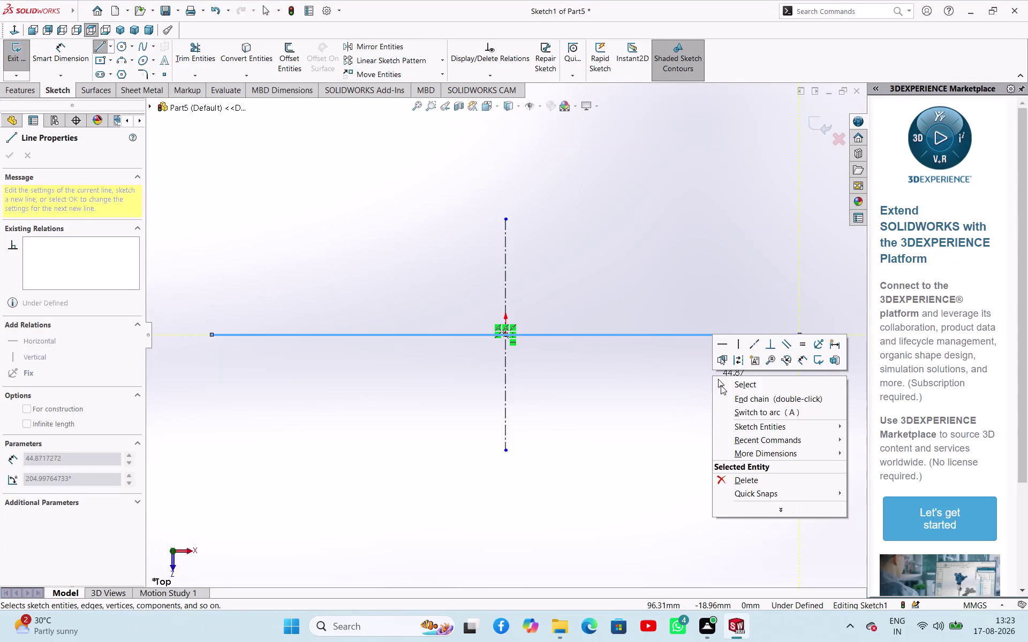
click(721, 385)
click(664, 334)
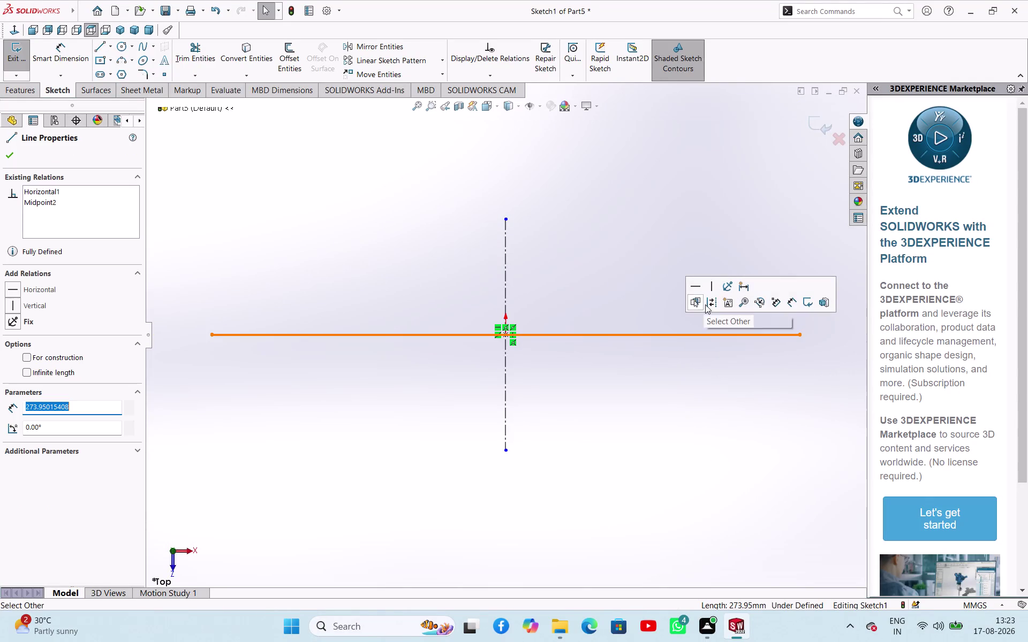
click(705, 305)
click(592, 252)
Drag the vertical centerline's endpoint upward to lengthen it.
drag(508, 220, 507, 182)
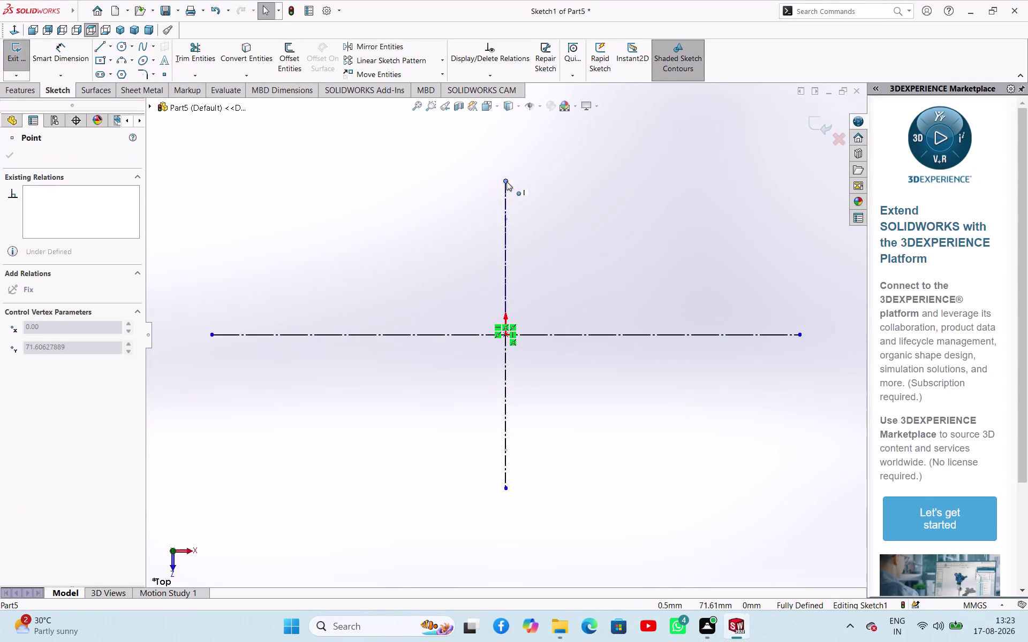
drag(507, 181, 507, 137)
click(621, 224)
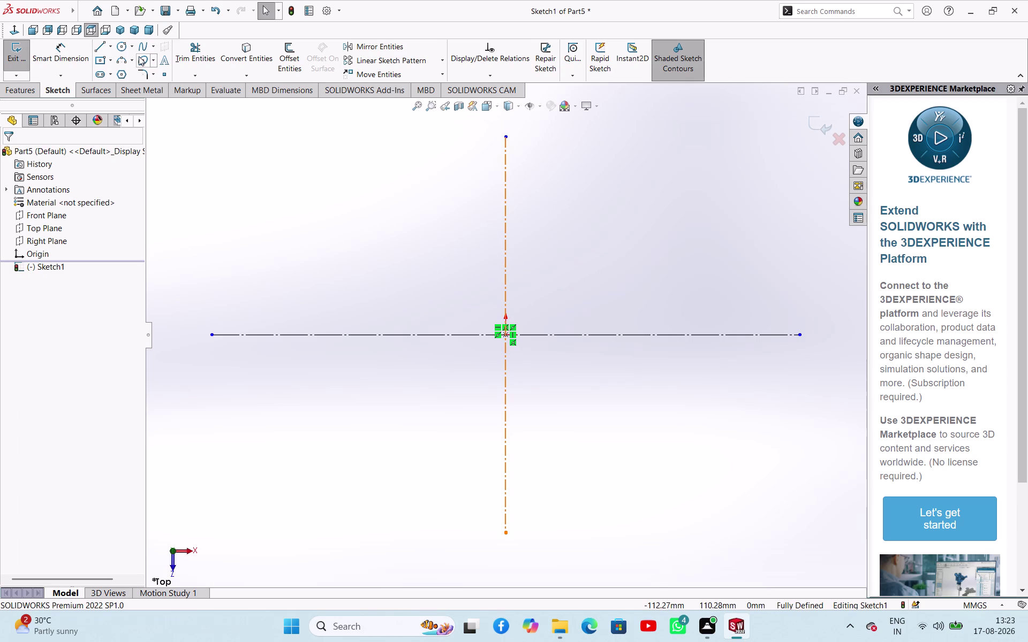
click(105, 50)
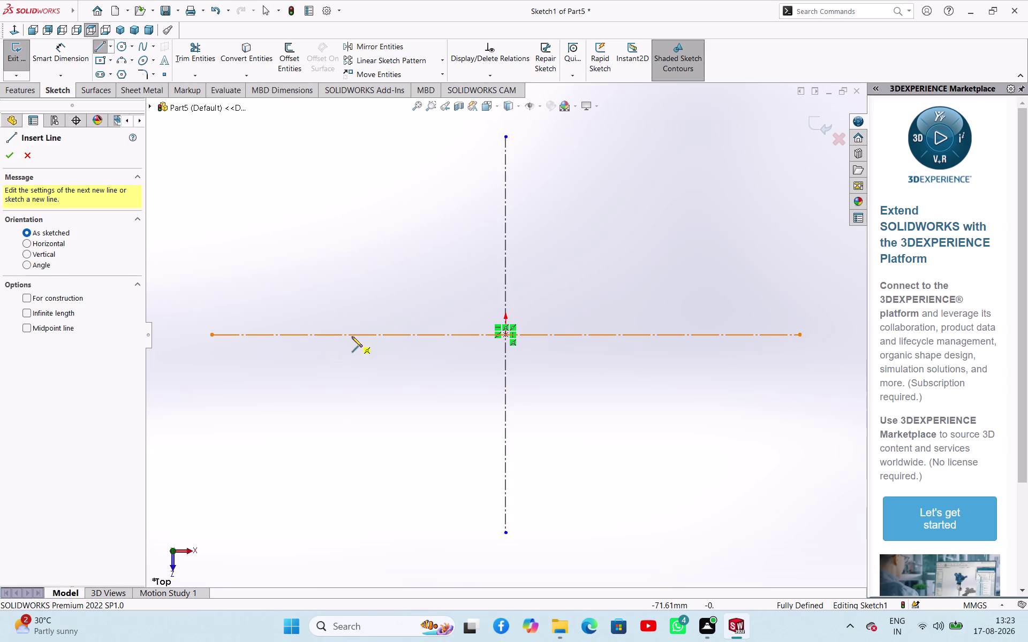
Draw the base segments, central arched boss and right angled block on the centerline.
click(428, 336)
click(463, 335)
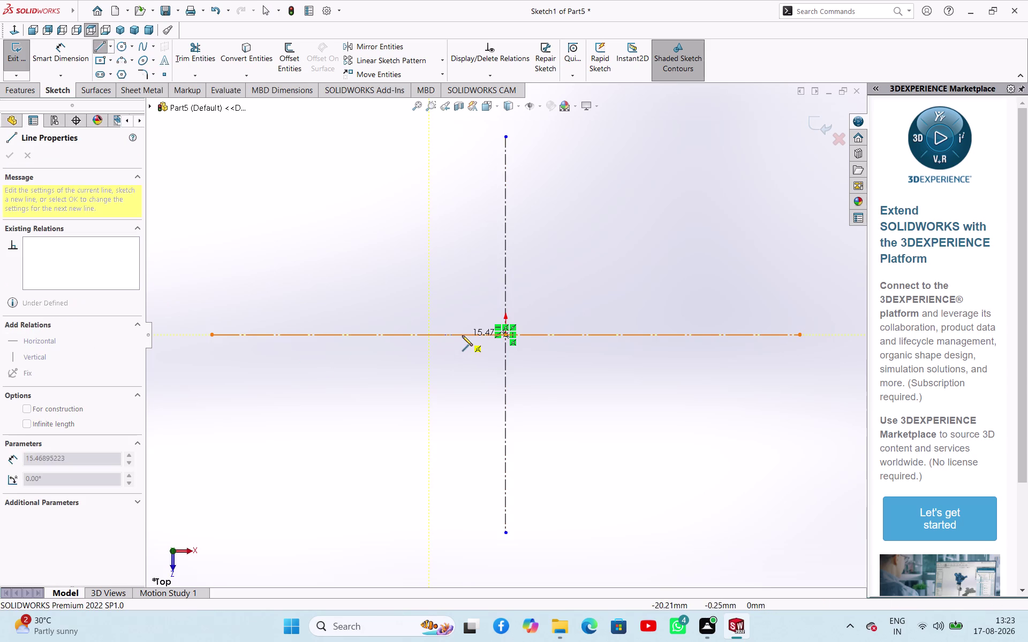
click(464, 298)
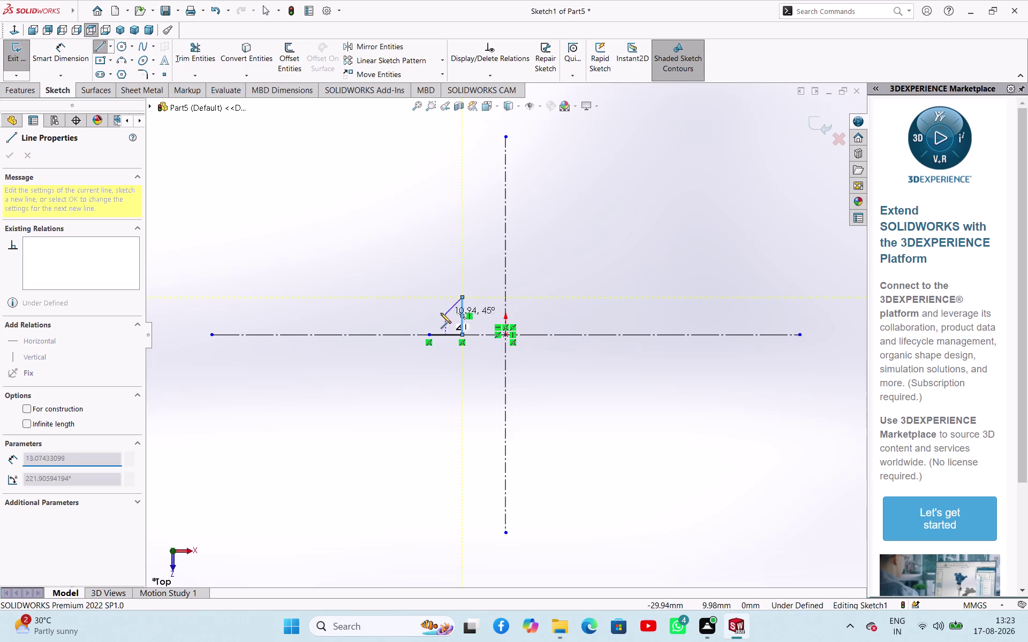
click(547, 299)
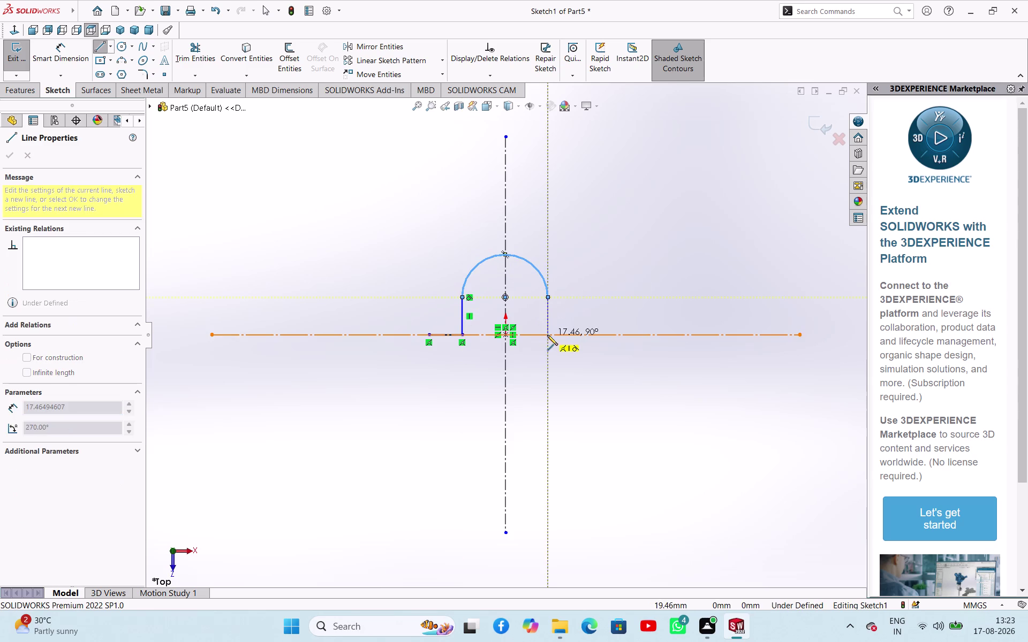
click(547, 335)
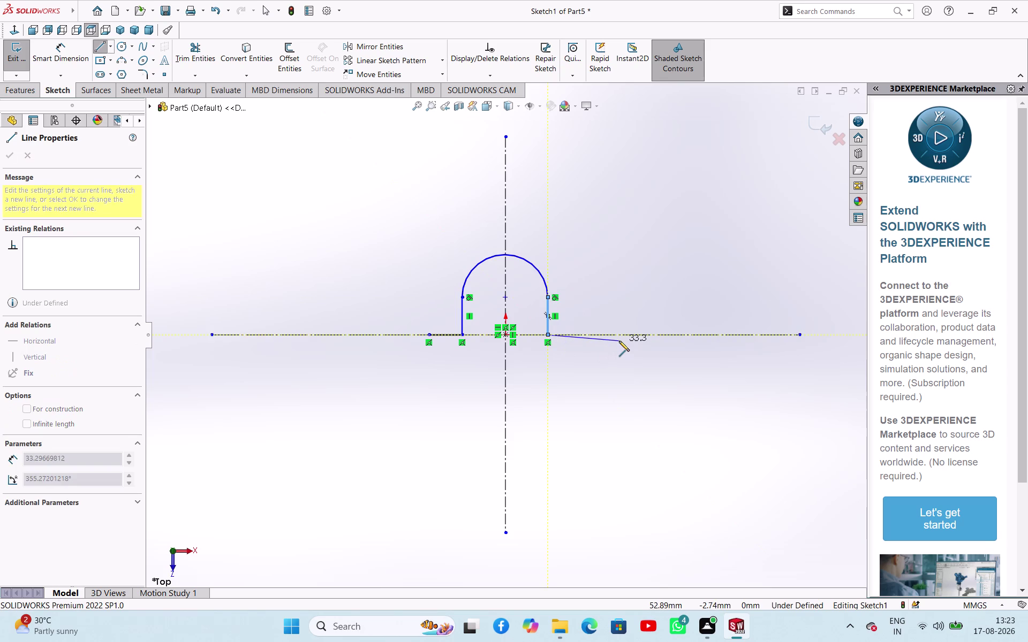
click(627, 338)
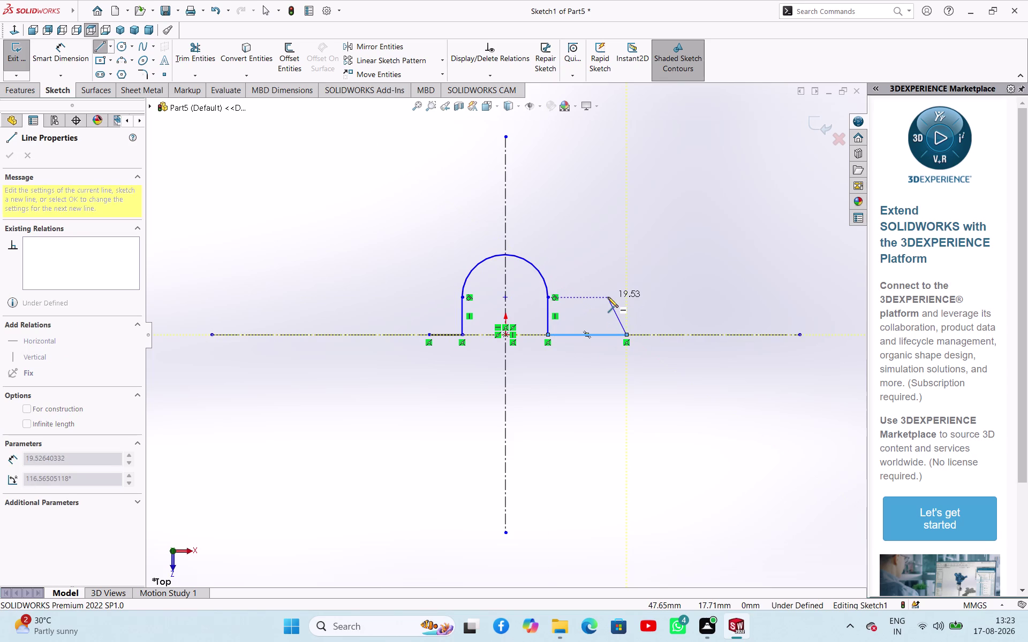
click(608, 298)
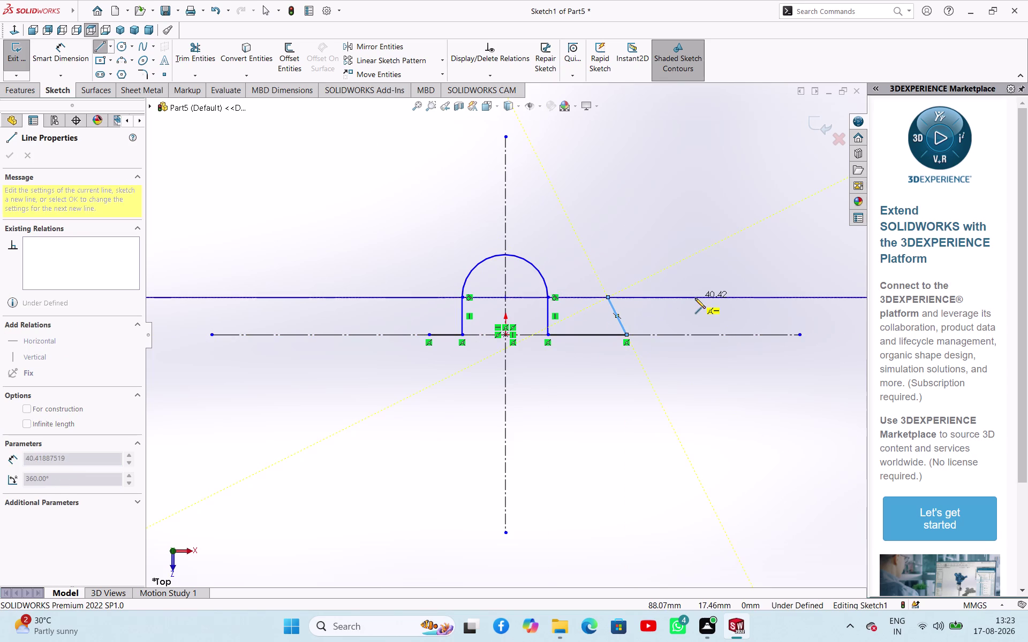
click(695, 298)
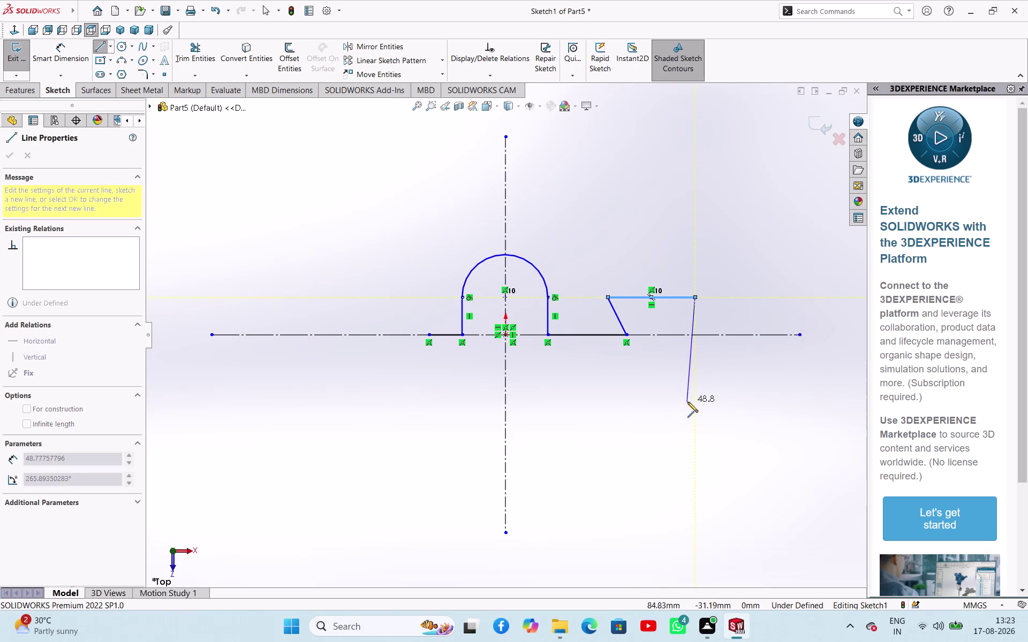
Draw the right side, bottom edge and left angled block to close the outline.
click(693, 405)
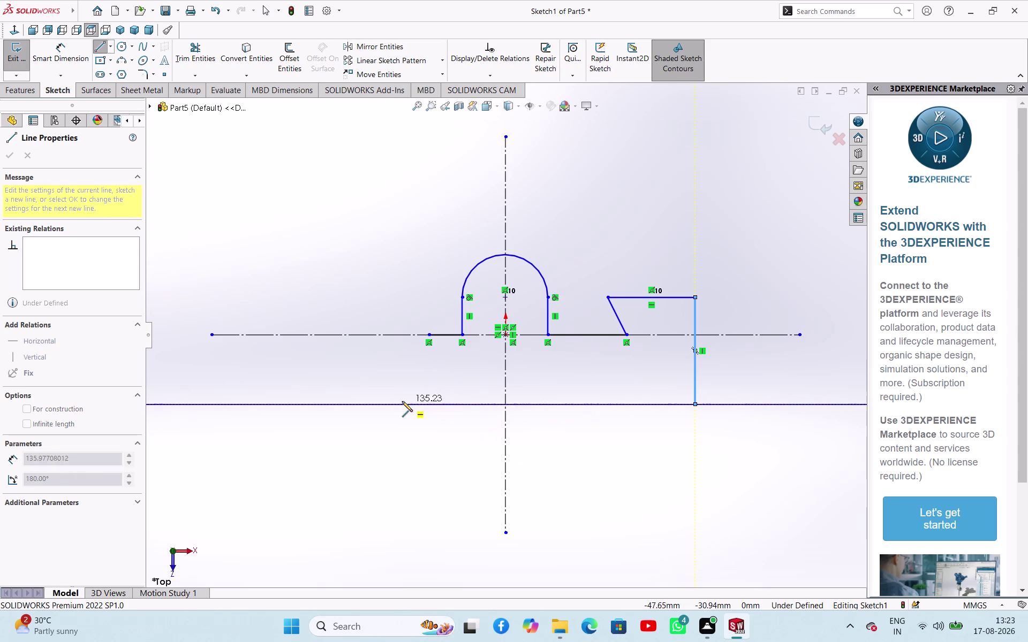
click(377, 401)
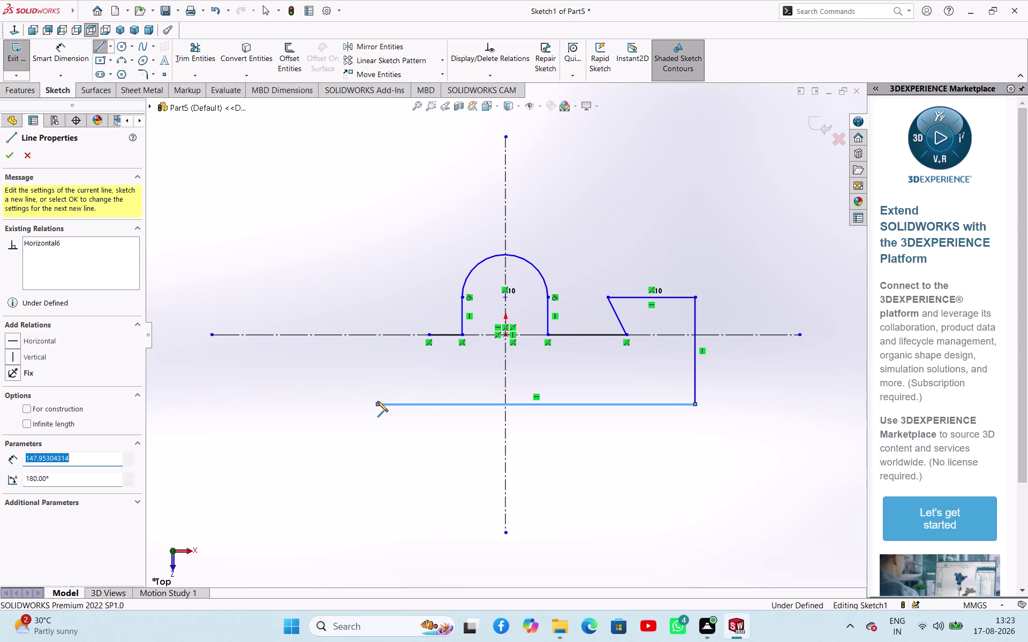
click(379, 274)
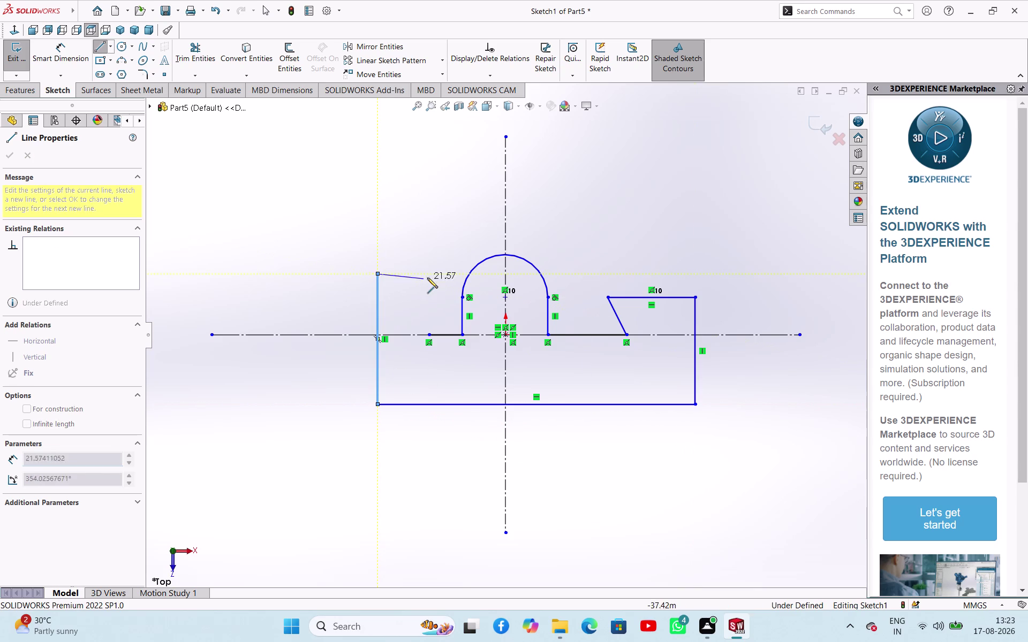
click(438, 275)
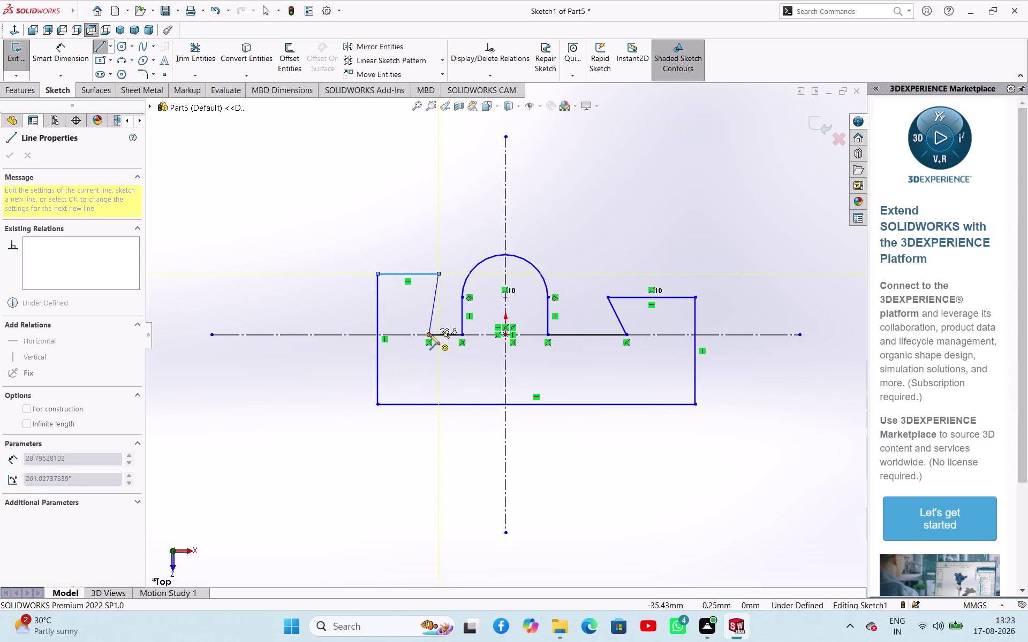
click(430, 334)
right_click(277, 269)
click(295, 272)
click(295, 273)
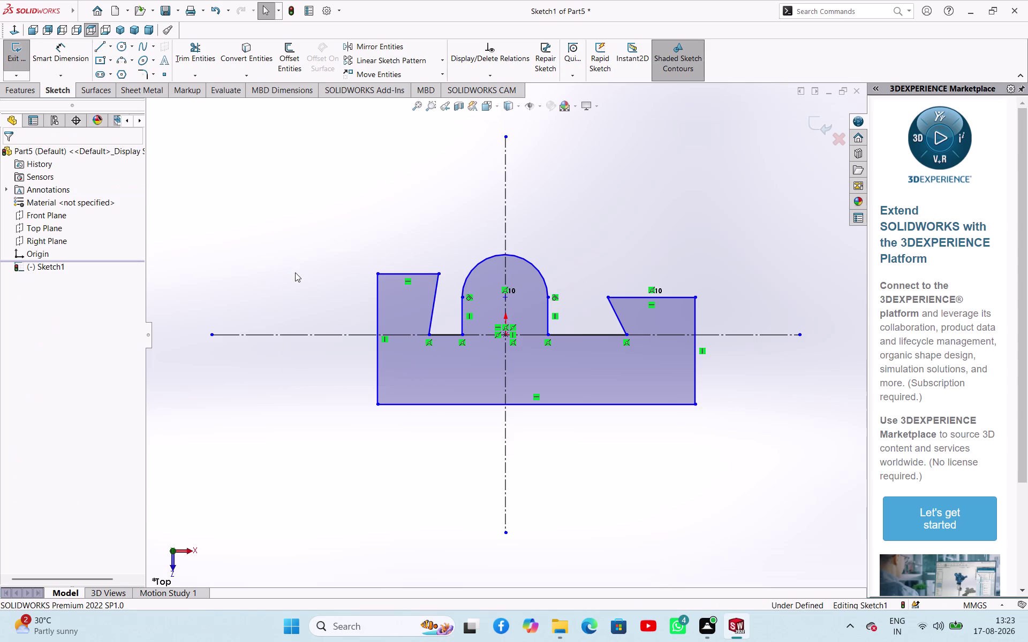
Dimension the outline's bottom edge to 100 mm with Smart Dimension.
right_drag(295, 306, 304, 228)
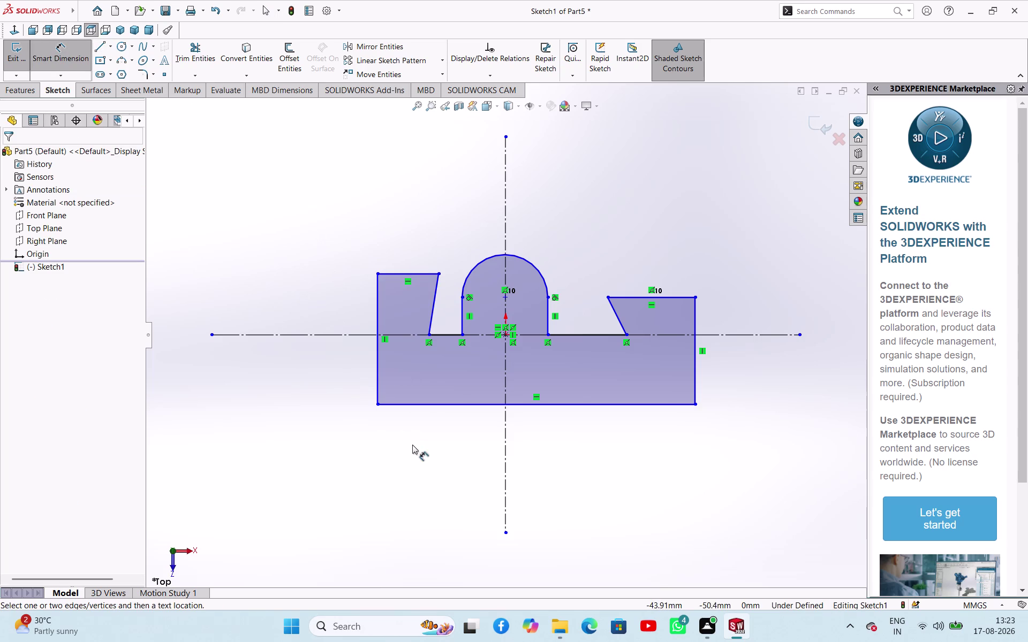
click(468, 403)
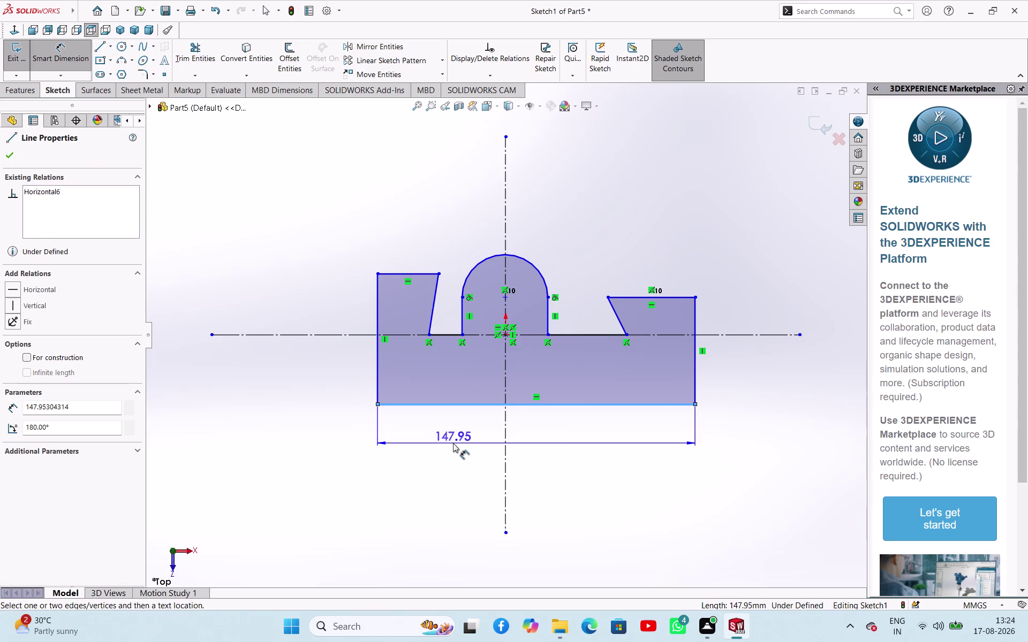
click(453, 443)
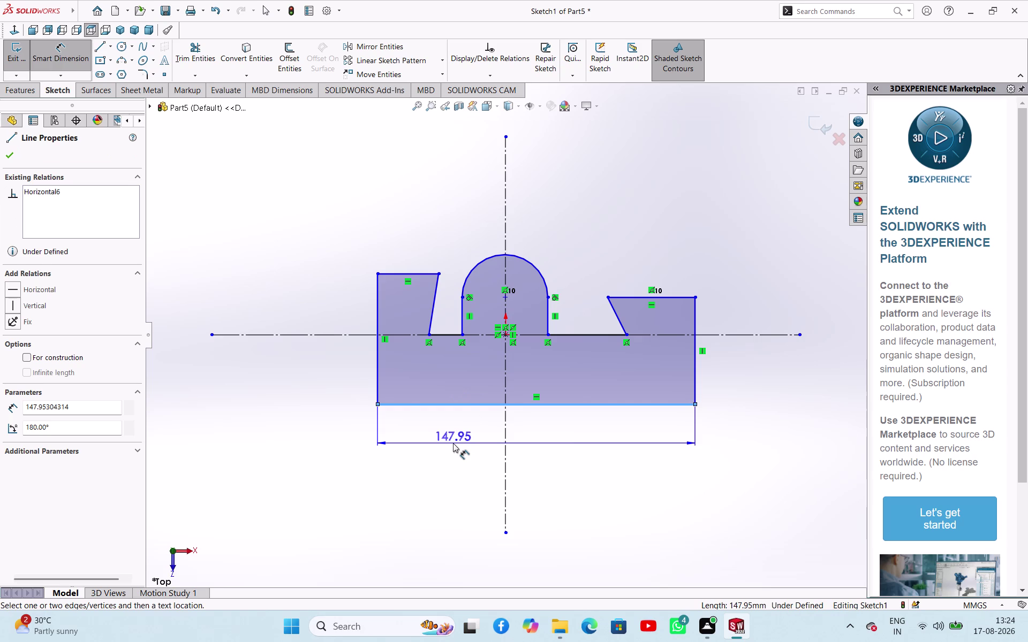
text(100)
key(Return)
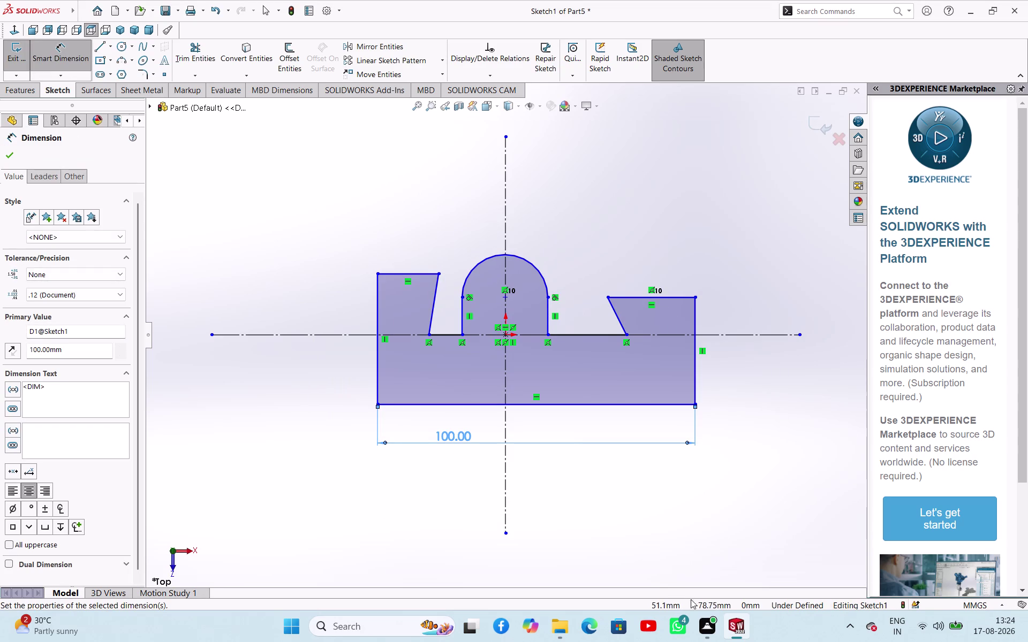
click(700, 568)
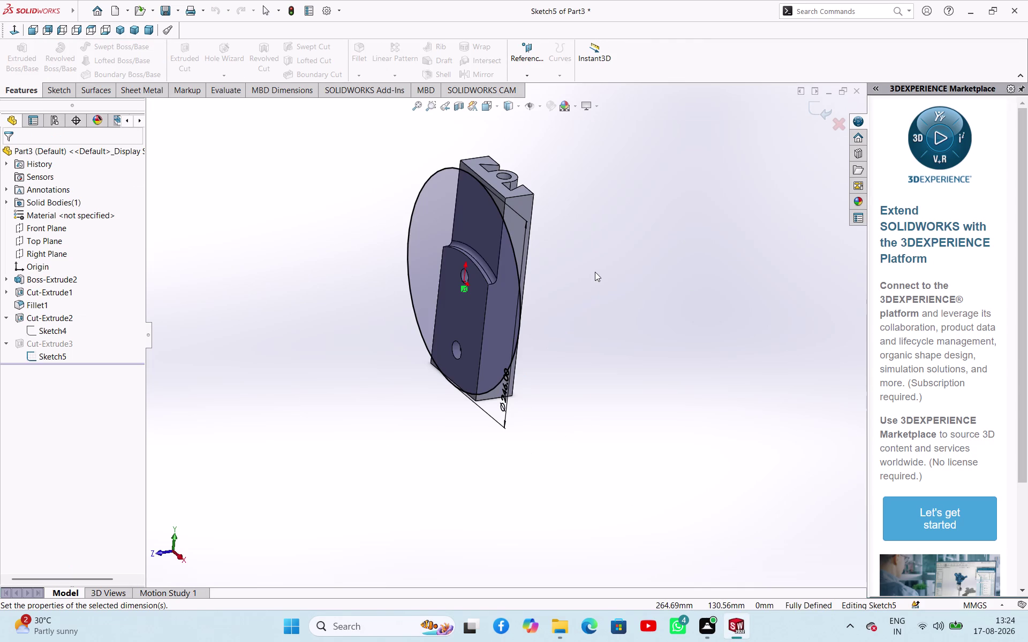
Select the 123 mm circle in Sketch5 and delete it.
click(613, 349)
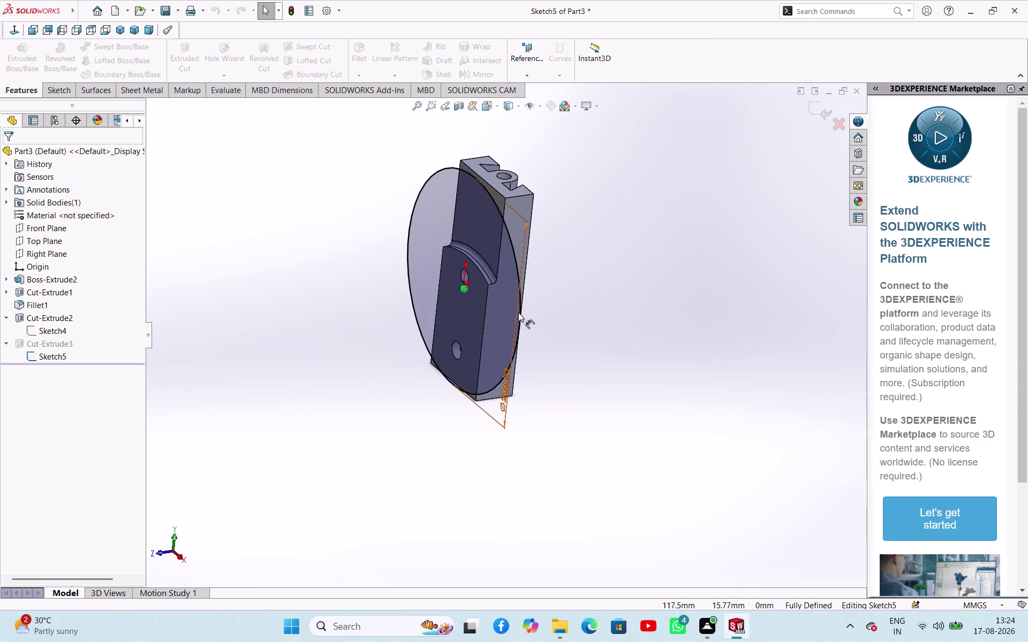
click(599, 314)
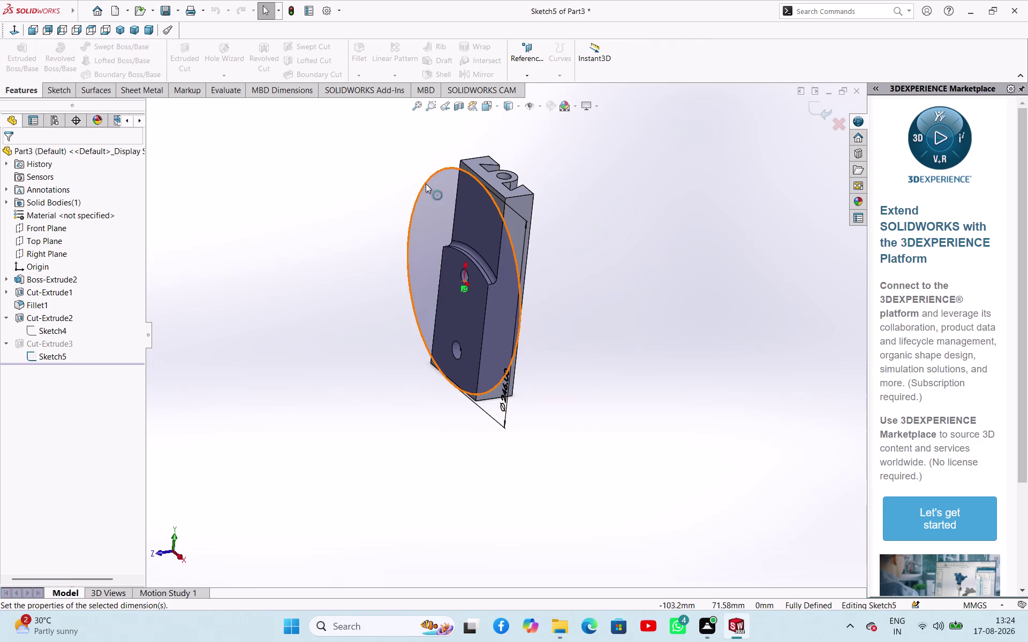
click(427, 186)
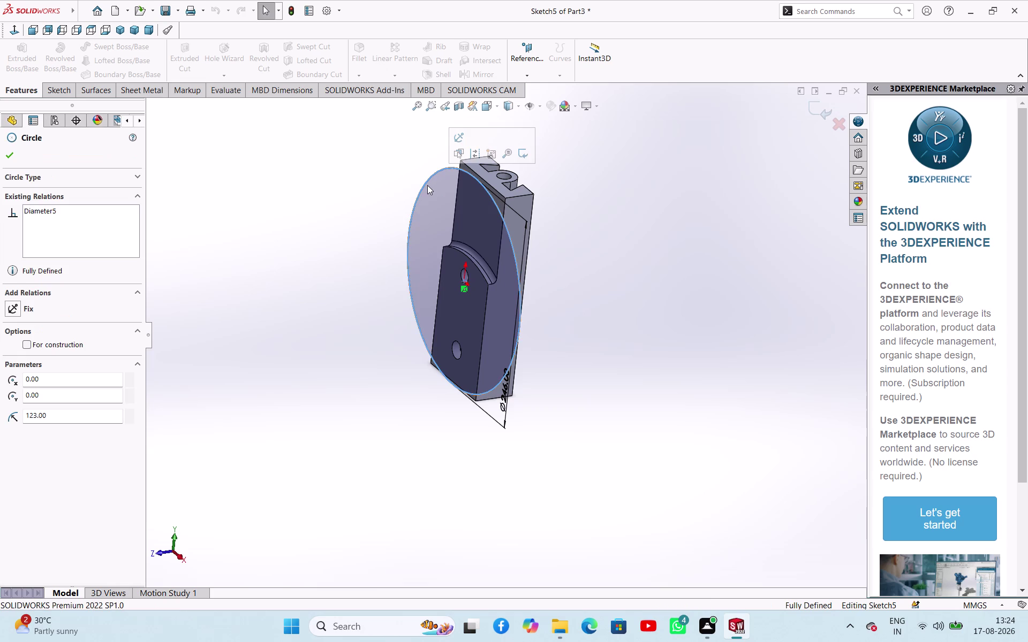
key(Delete)
key(Return)
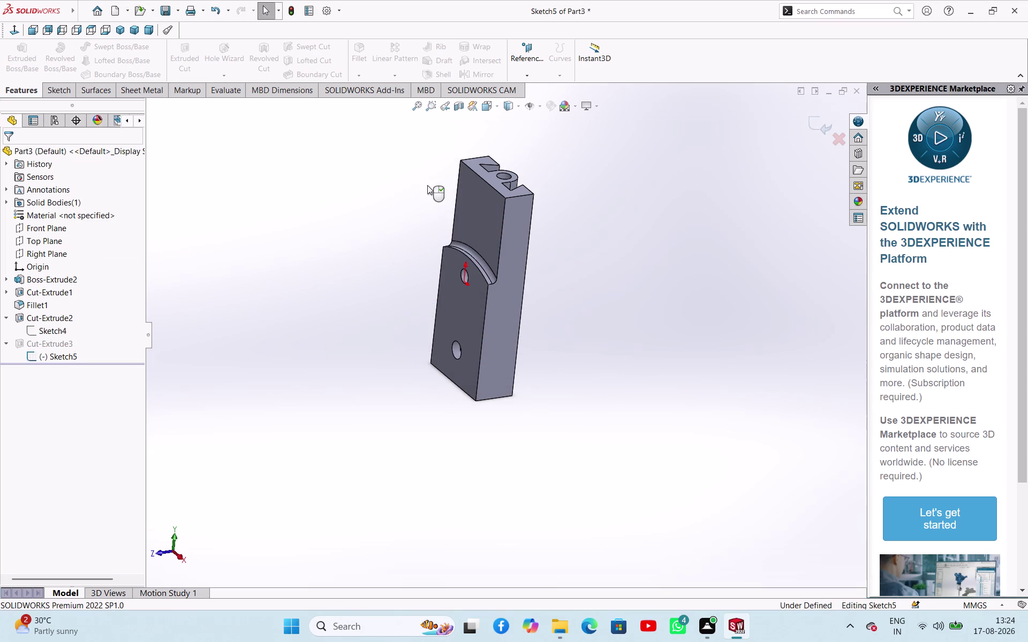
Try to exit Sketch5, triggering the empty-sketch warning.
click(499, 182)
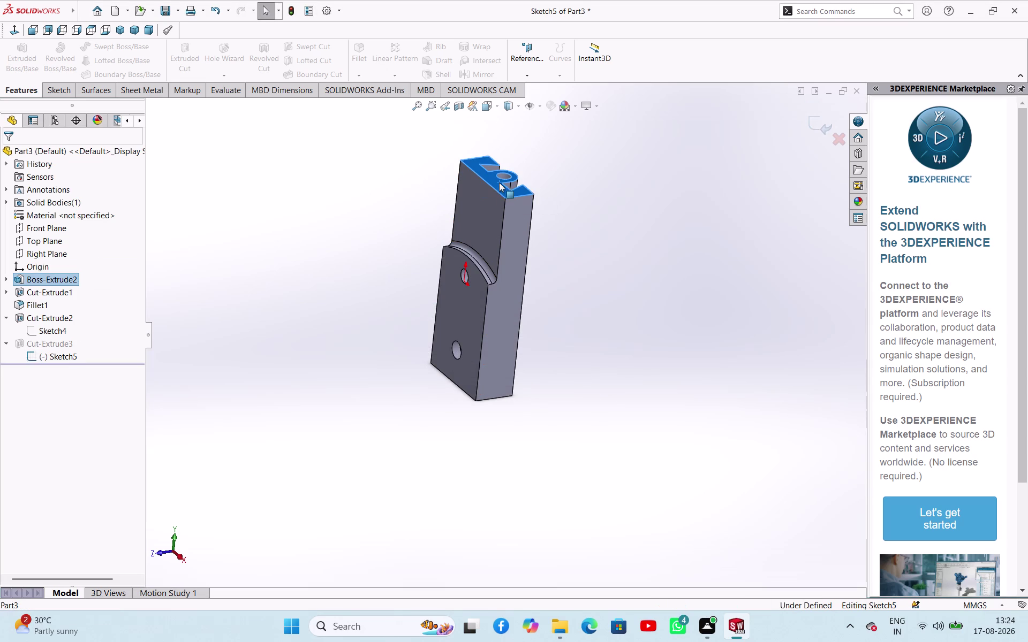
click(587, 298)
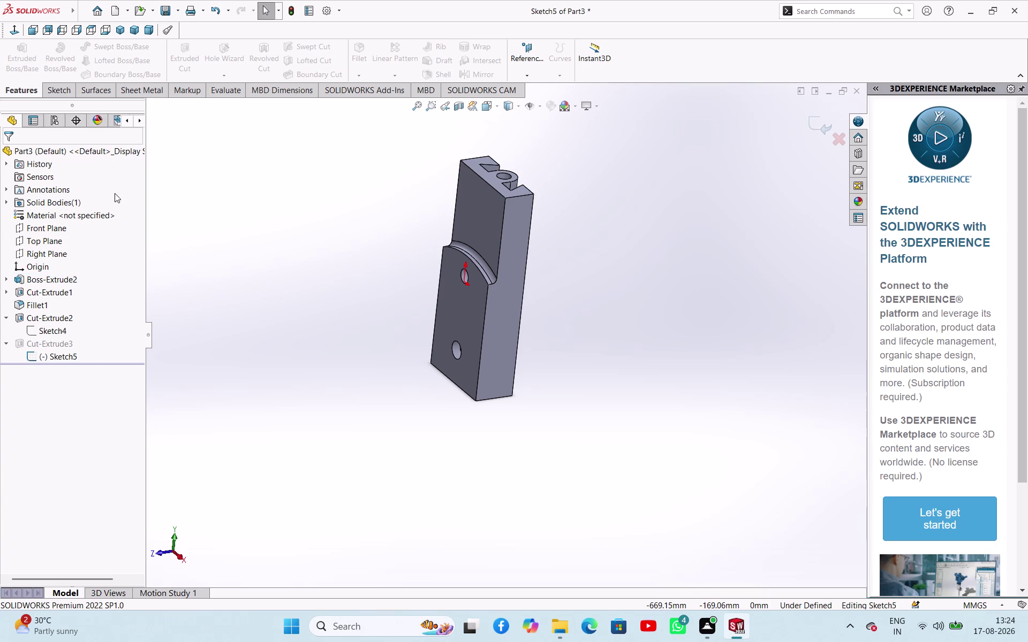
click(66, 94)
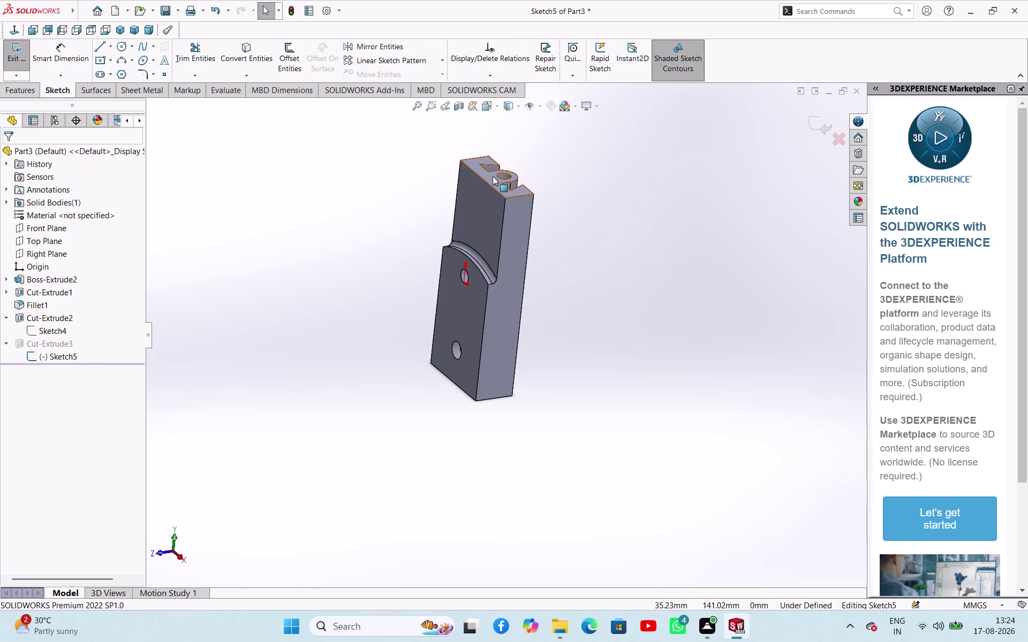
click(493, 177)
click(287, 203)
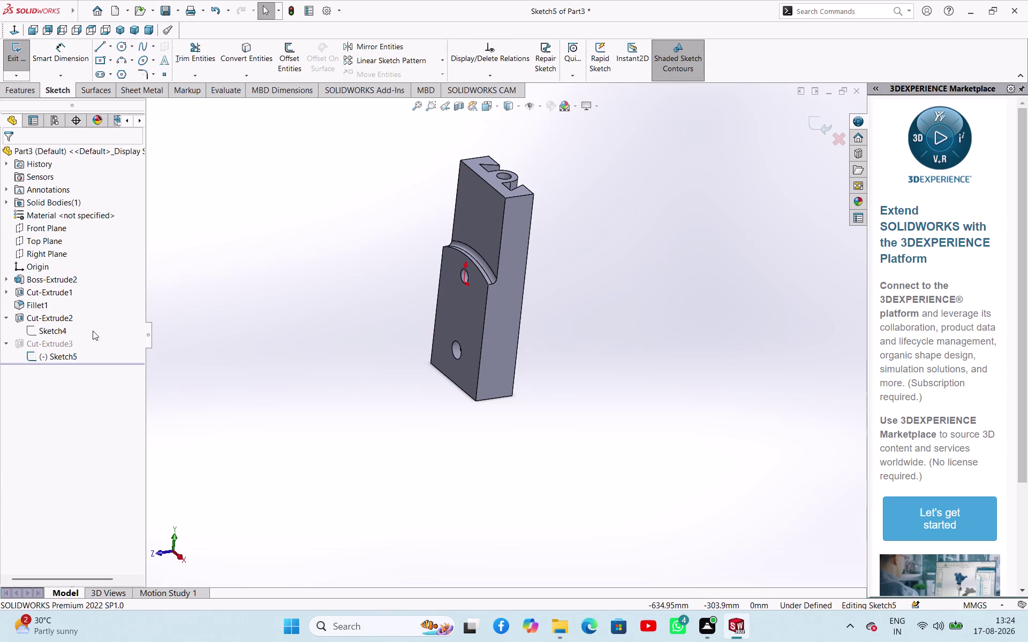
click(65, 351)
click(242, 312)
click(26, 53)
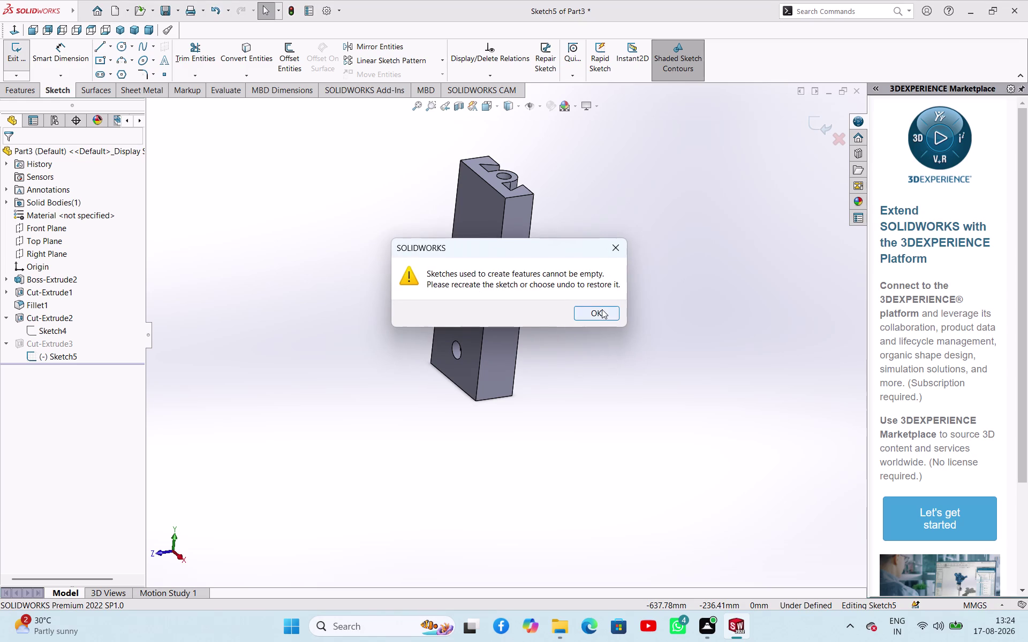
click(602, 309)
click(602, 212)
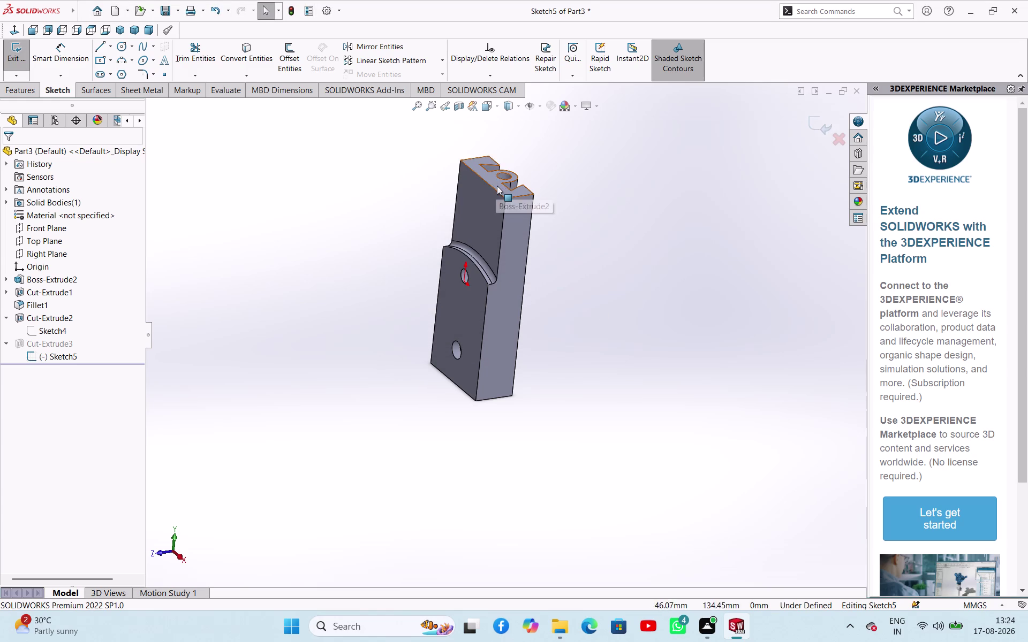
click(497, 185)
click(295, 210)
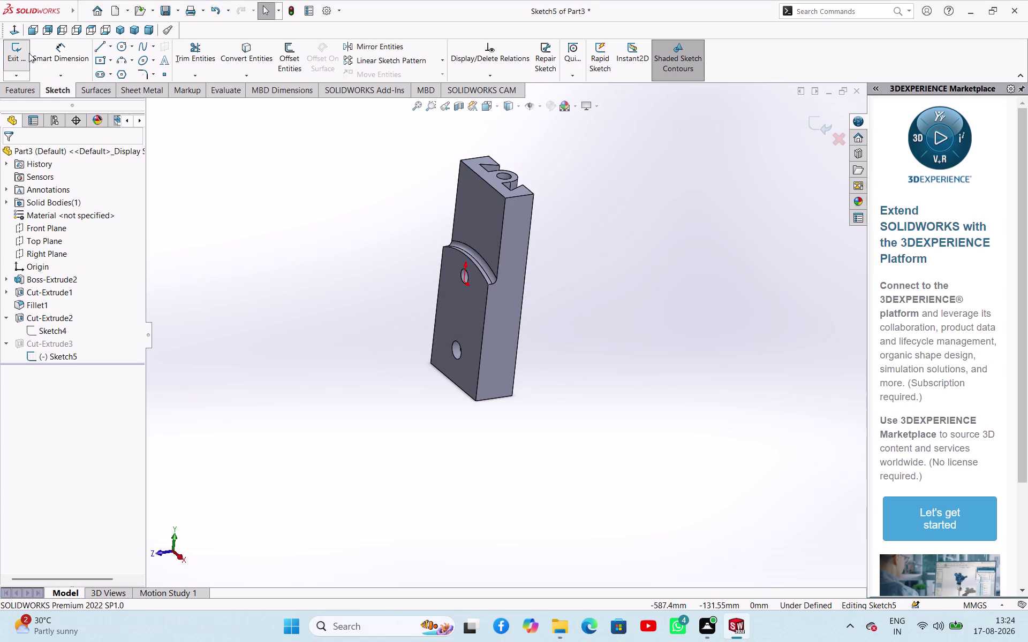
click(29, 53)
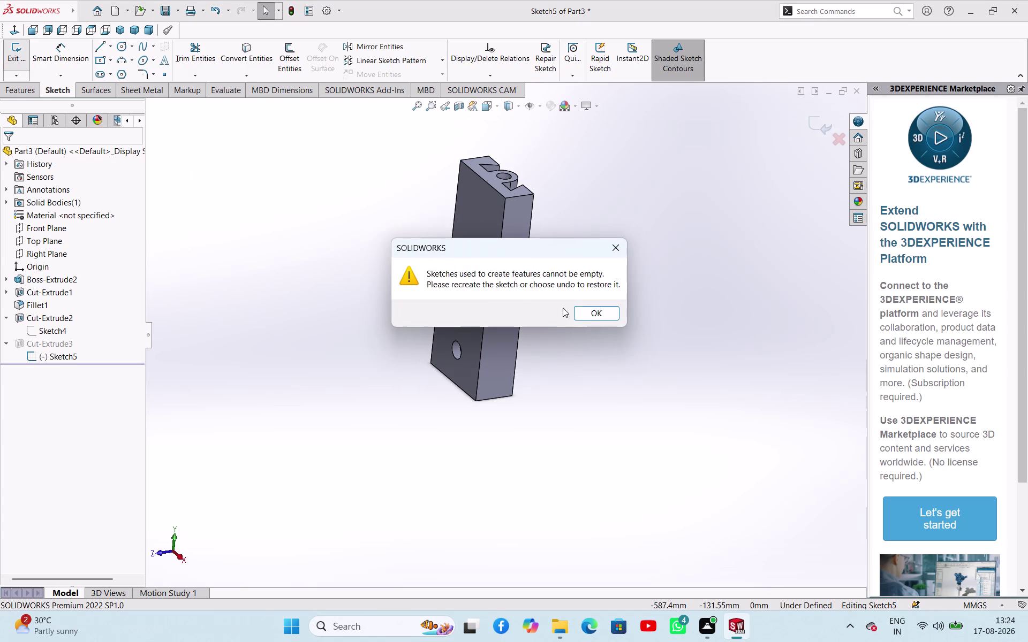
click(589, 312)
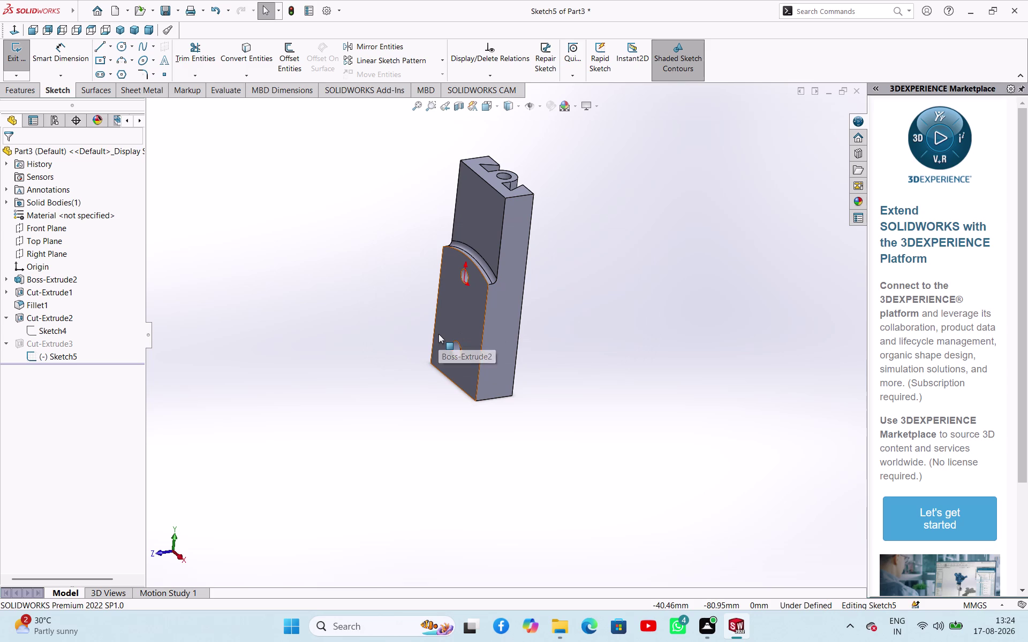
key(ctrl+z)
key(ctrl+z)
key(ctrl+z)
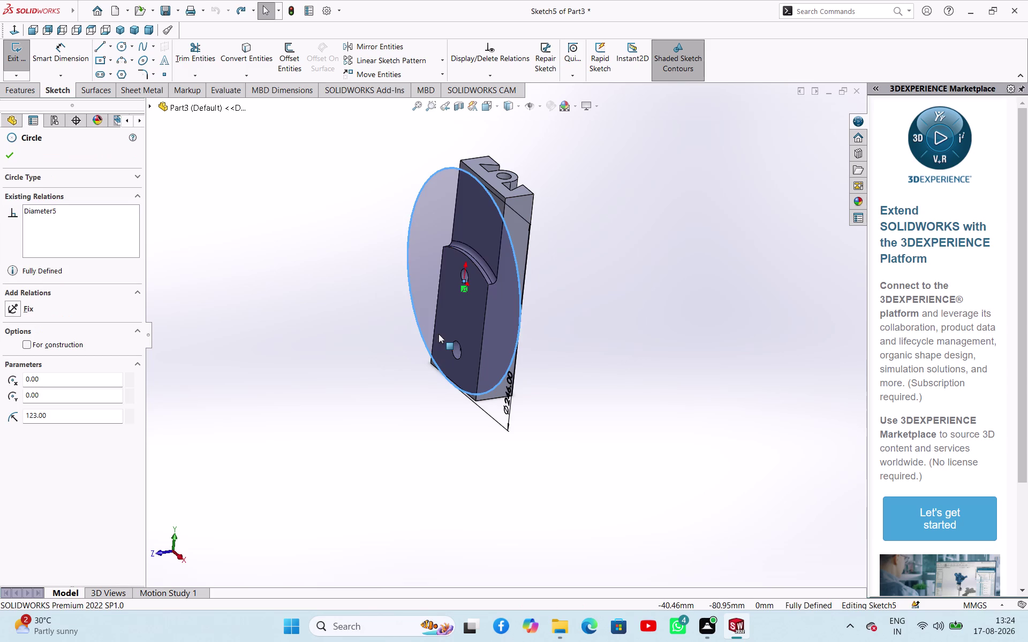
key(ctrl+z)
key(ctrl+z)
key(ctrl+z)
key(ctrl+z)
key(ctrl+z)
key(ctrl+z)
click(10, 152)
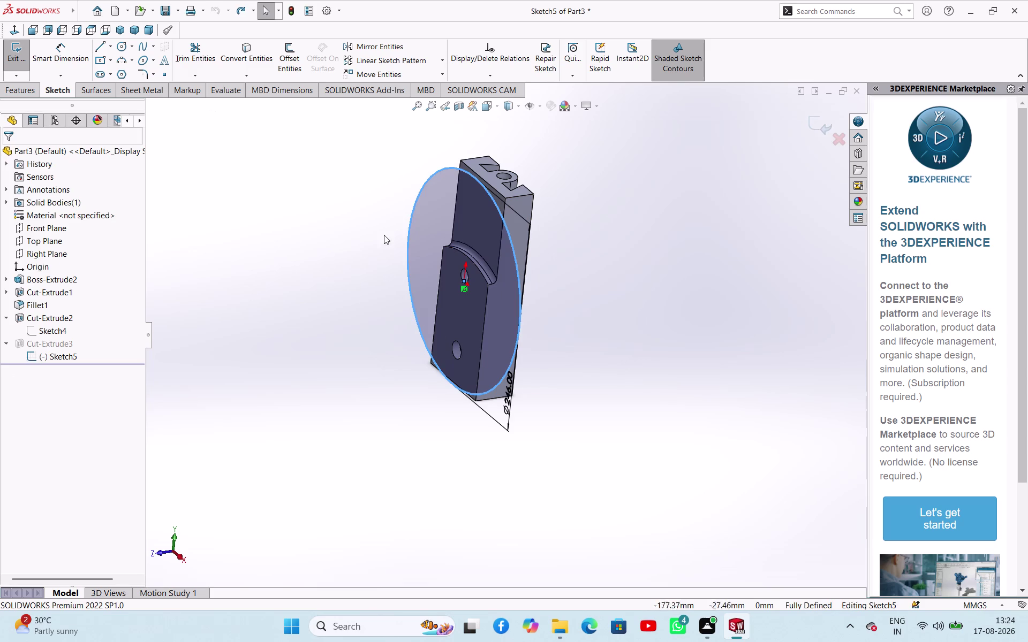
click(420, 190)
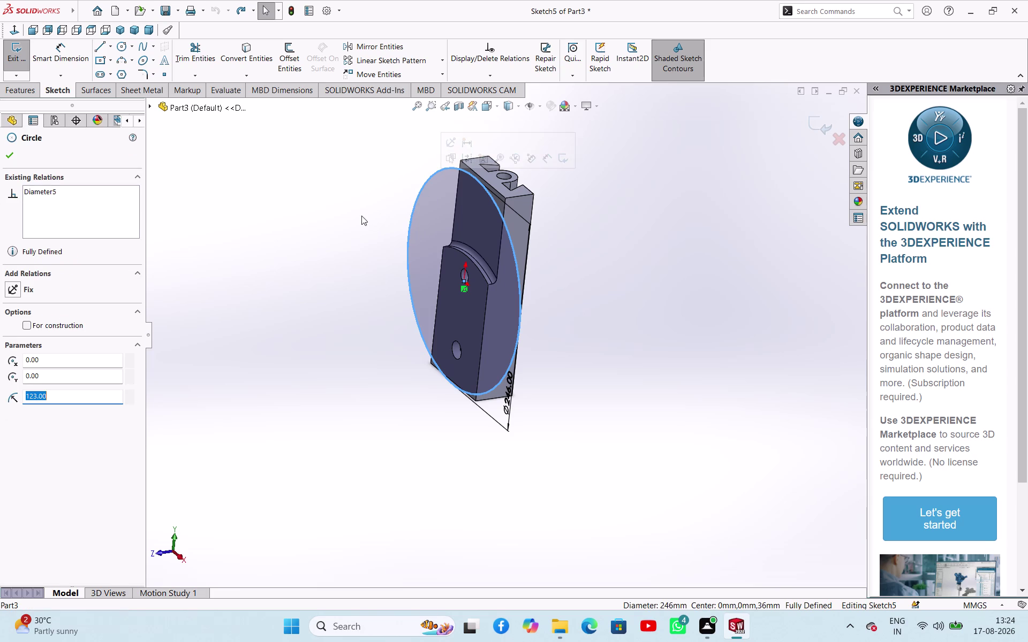
key(Delete)
key(Return)
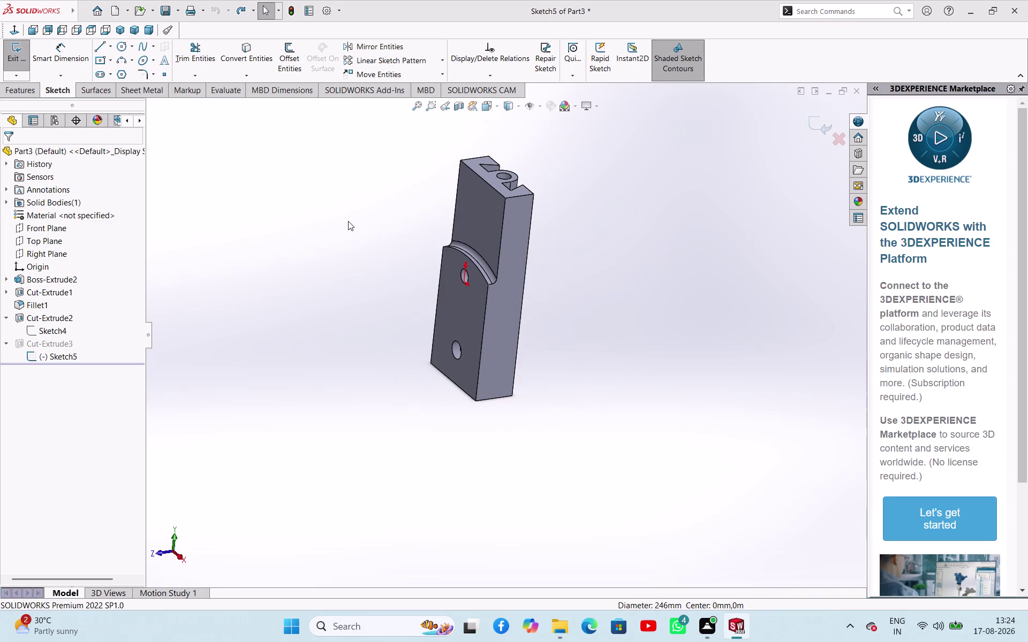
click(35, 354)
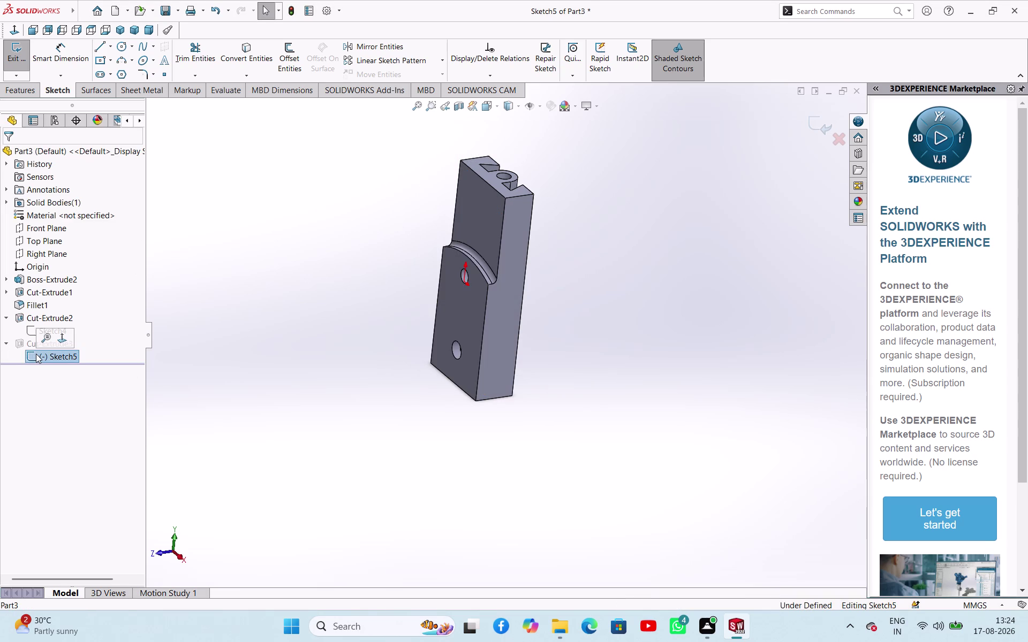
right_click(36, 354)
click(295, 293)
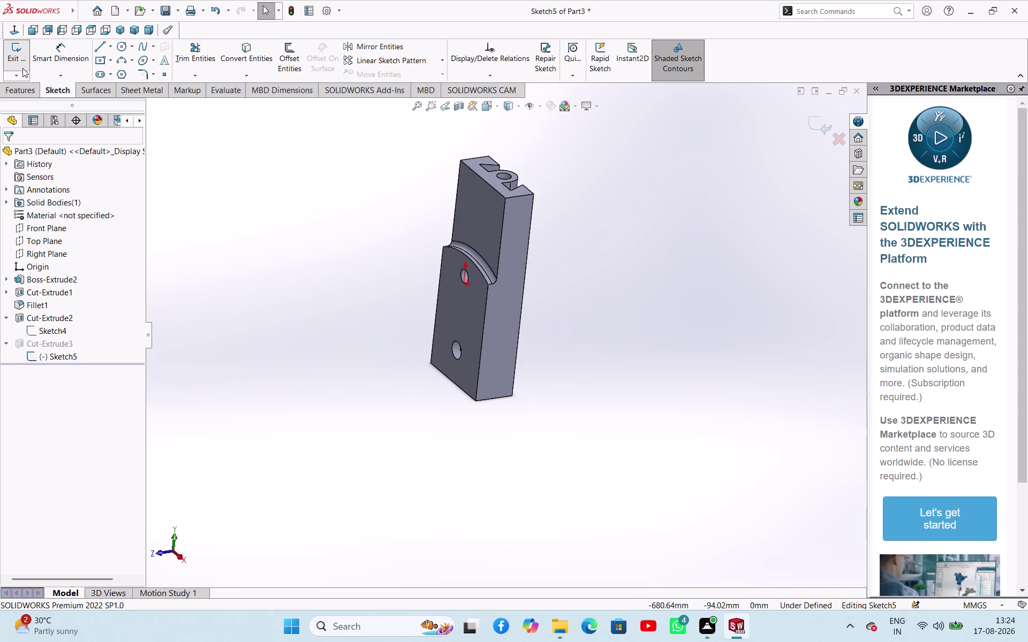
click(23, 68)
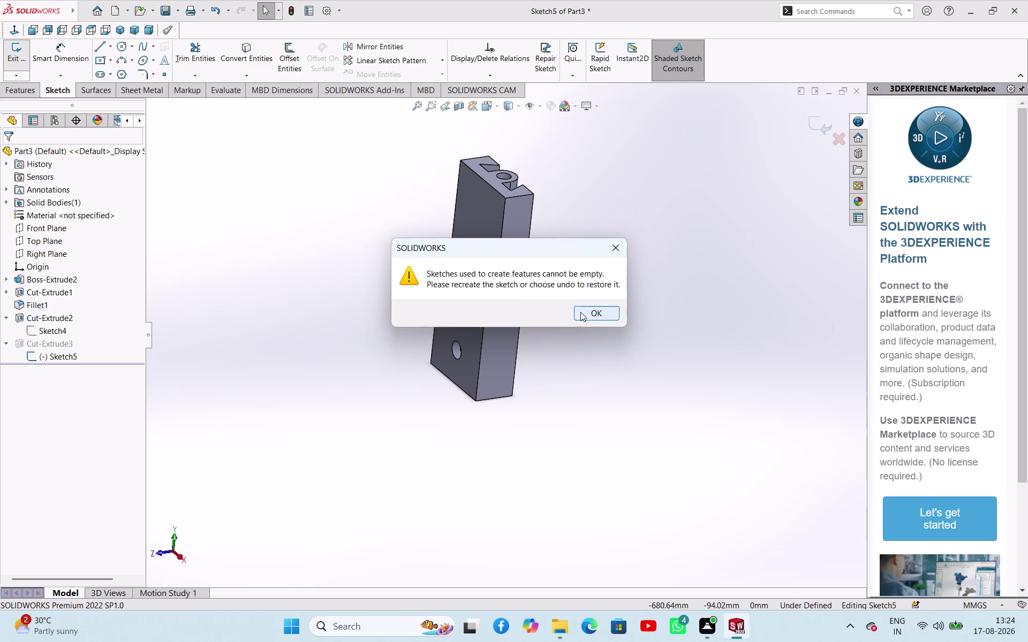
click(580, 313)
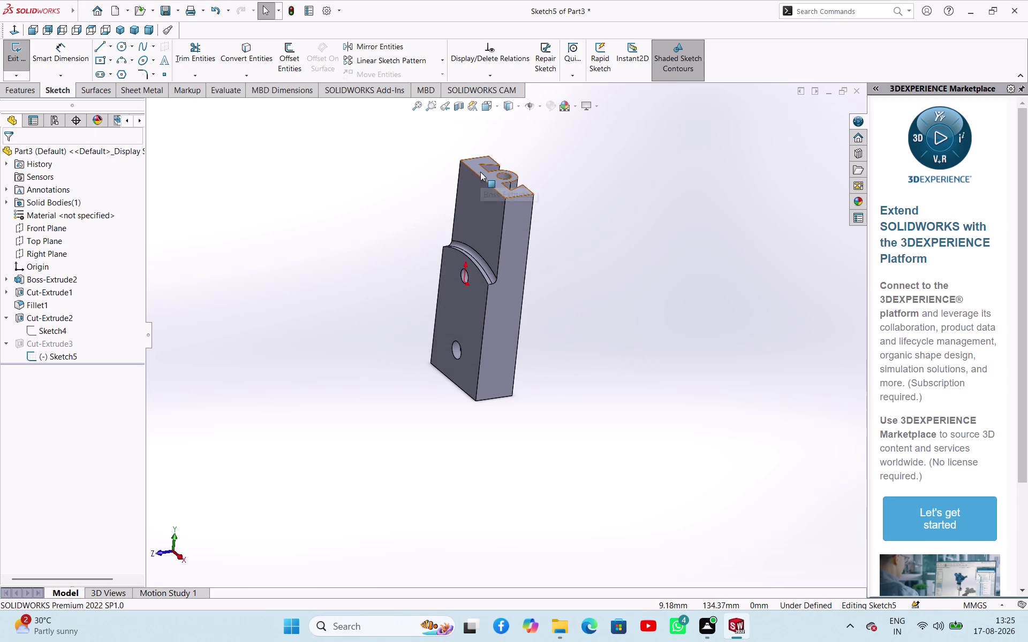
click(480, 172)
click(256, 221)
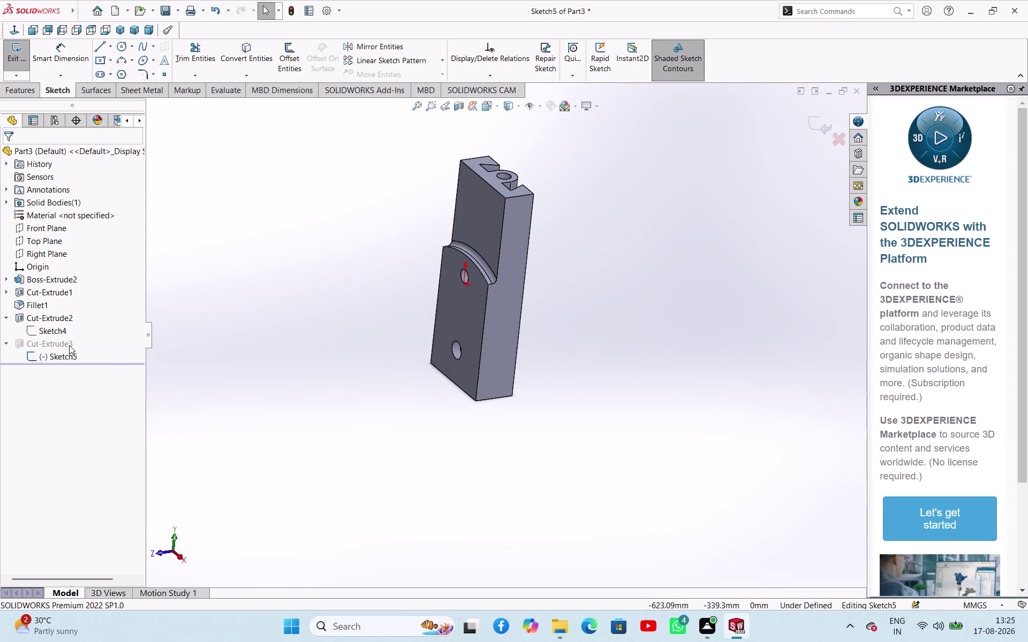
click(68, 345)
triple_click(206, 309)
drag(207, 309, 220, 303)
key(ctrl+z)
key(ctrl+z)
key(ctrl+z)
key(ctrl+z)
key(ctrl+z)
key(ctrl+z)
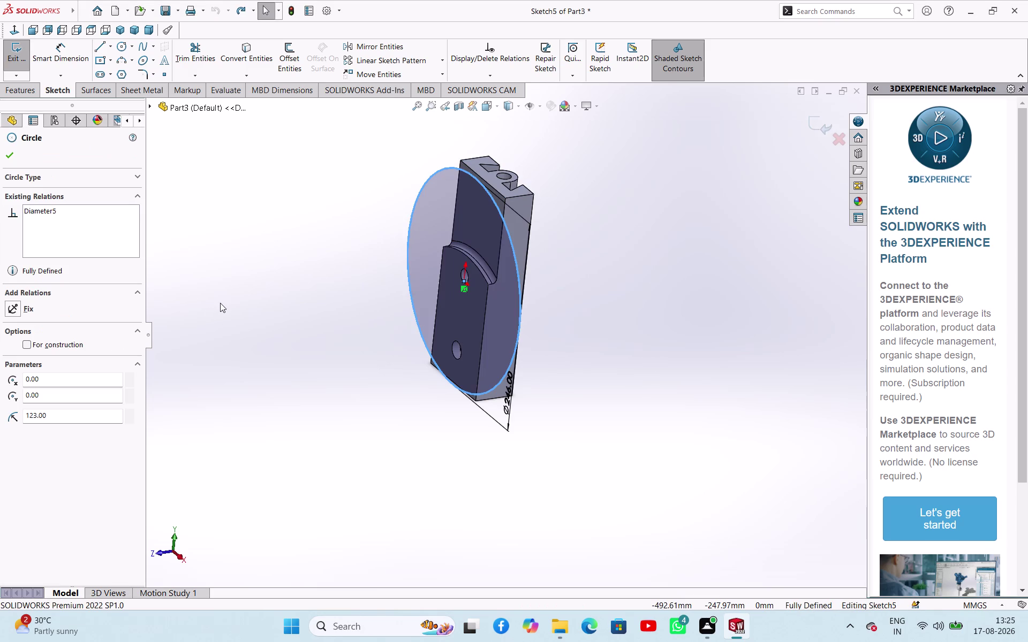
key(ctrl+z)
key(ctrl+z)
key(ctrl+z)
key(ctrl+z)
key(ctrl+z)
key(z)
key(ctrl+z)
key(ctrl+z)
key(ctrl+z)
key(ctrl+z)
key(ctrl+z)
key(ctrl+z)
key(ctrl+z)
key(ctrl+z)
key(ctrl+z)
key(z)
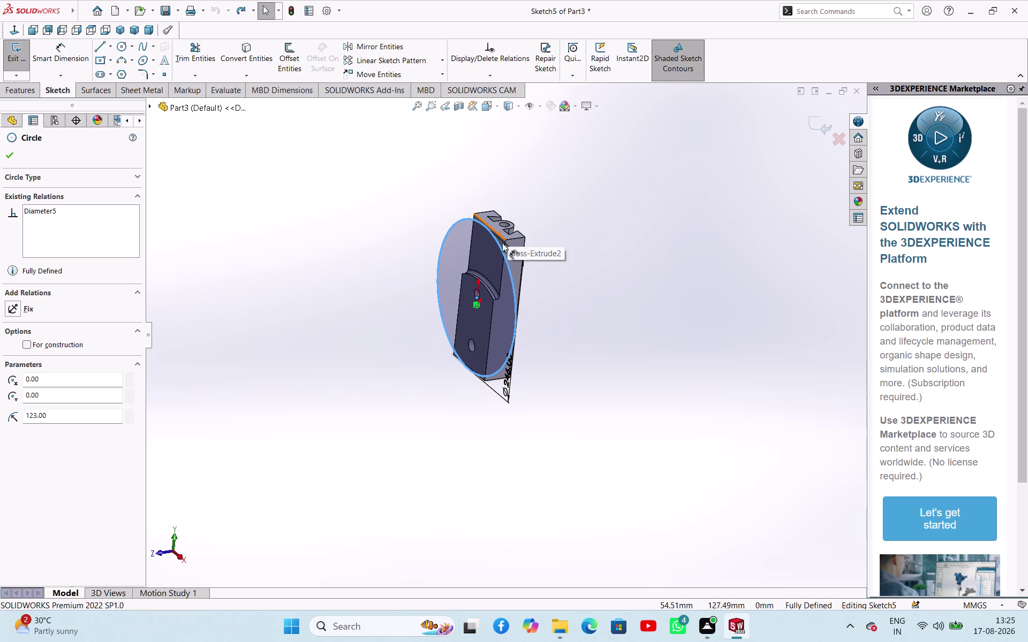
click(223, 330)
click(225, 275)
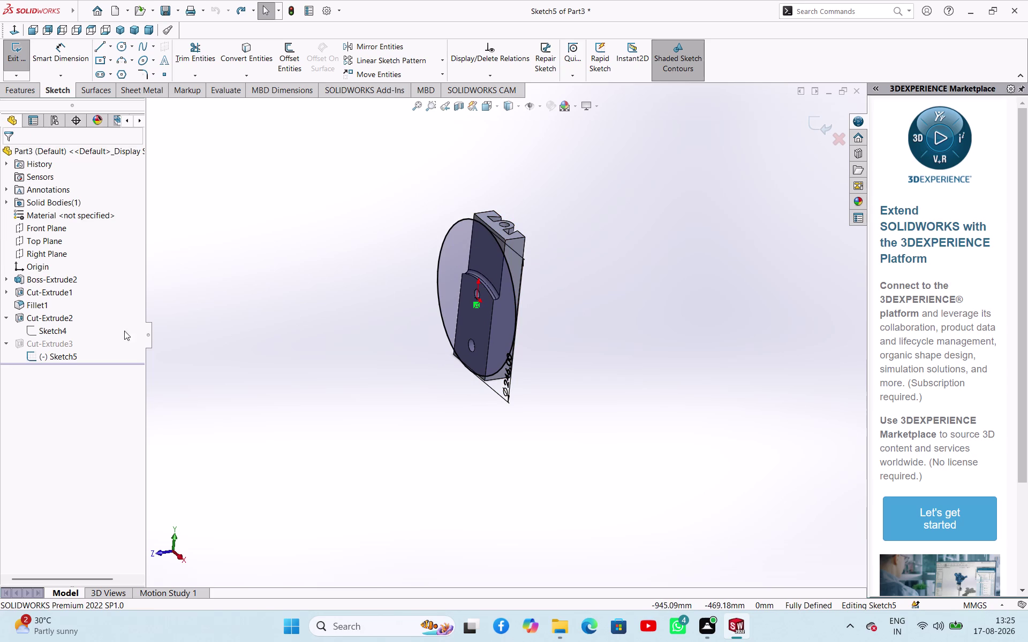
click(56, 359)
right_click(56, 358)
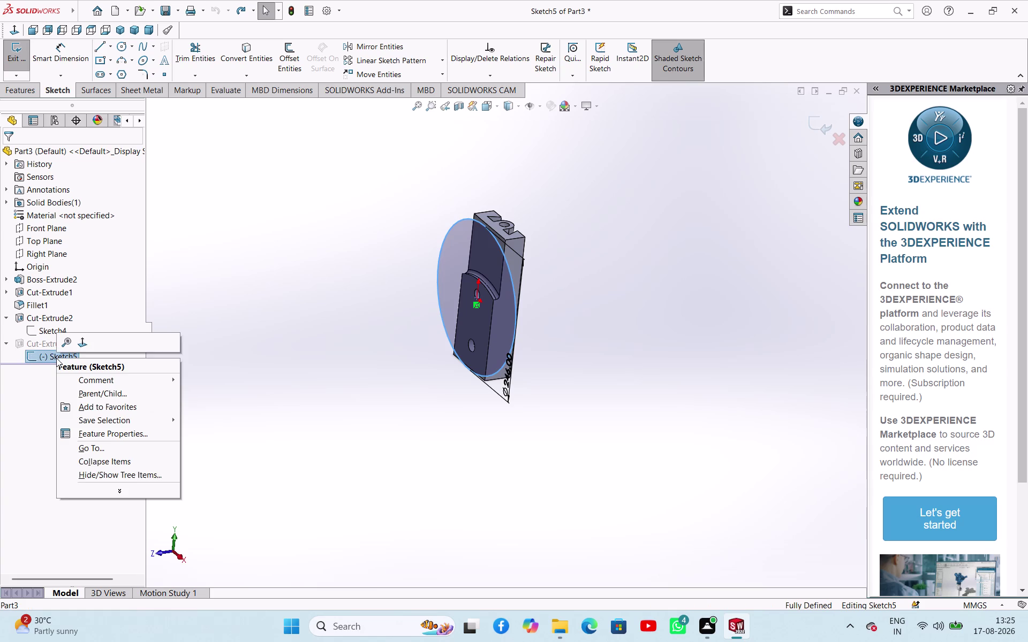
click(297, 275)
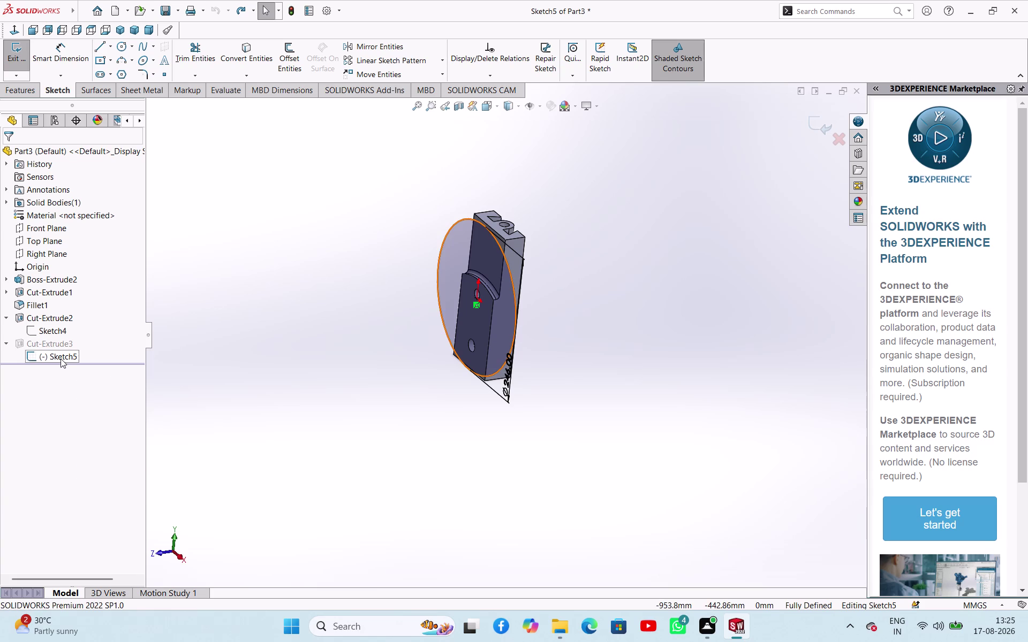
click(76, 355)
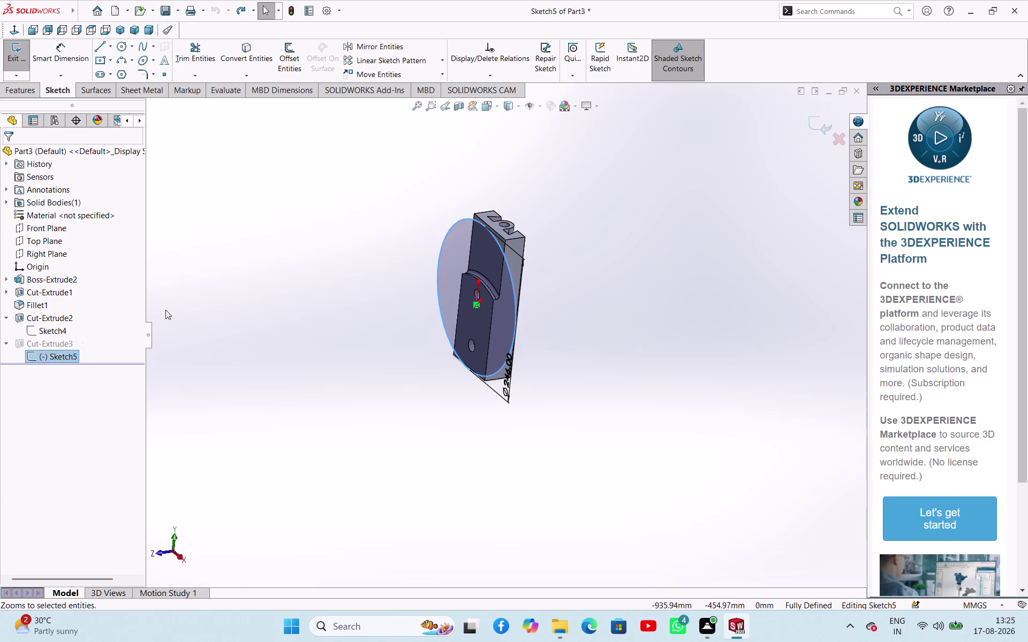
key(Delete)
click(441, 242)
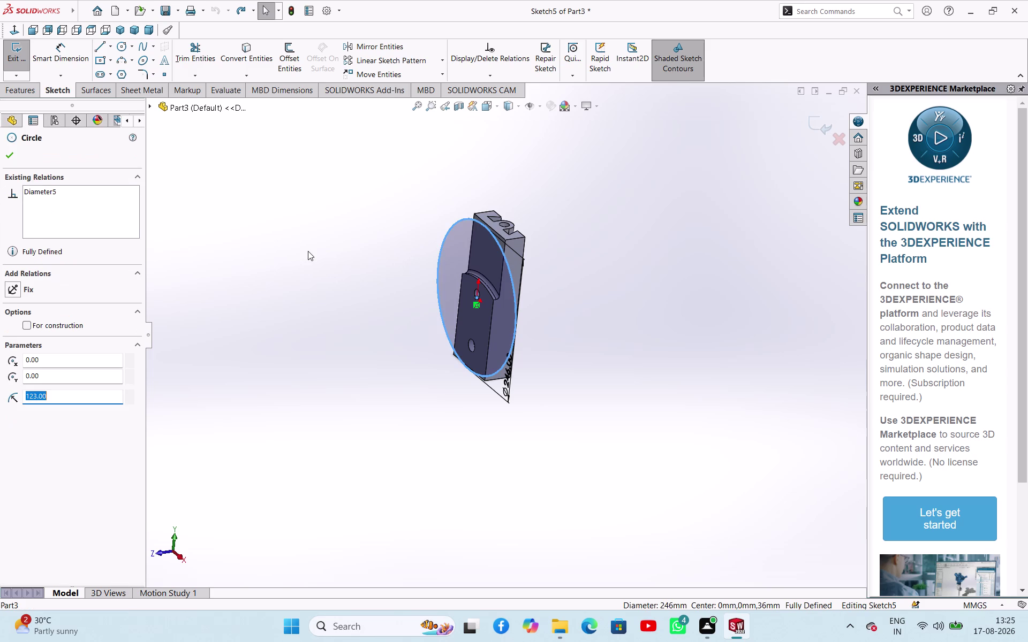
key(Delete)
key(Return)
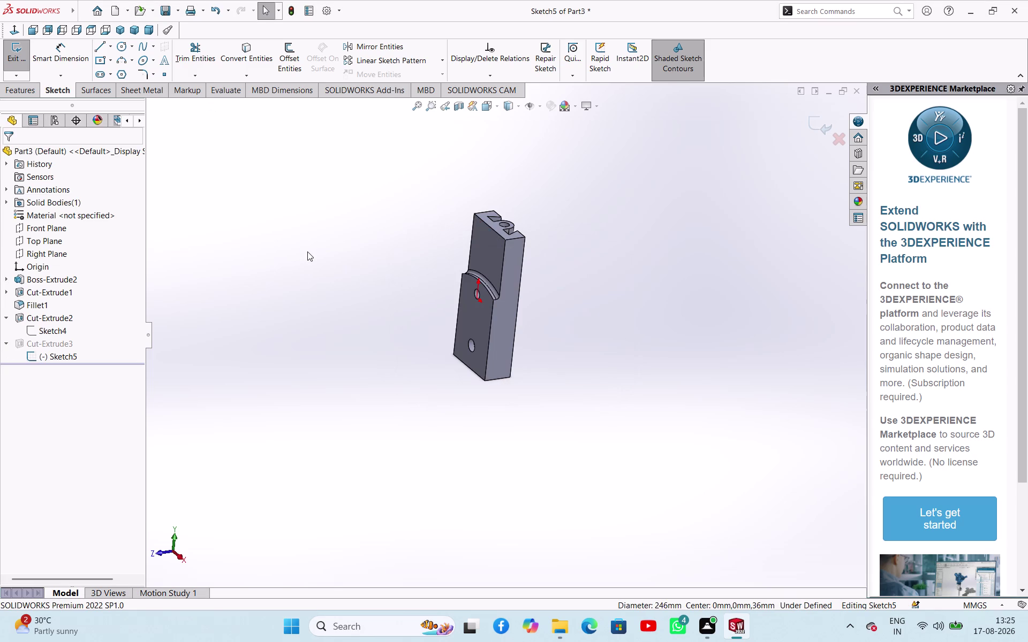
click(307, 251)
click(518, 252)
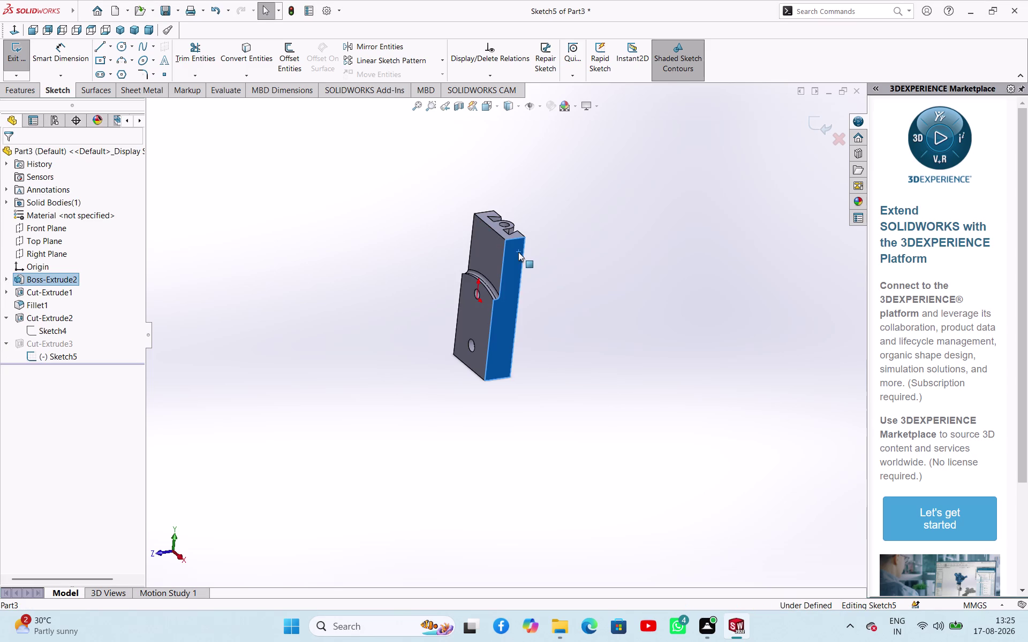
click(579, 291)
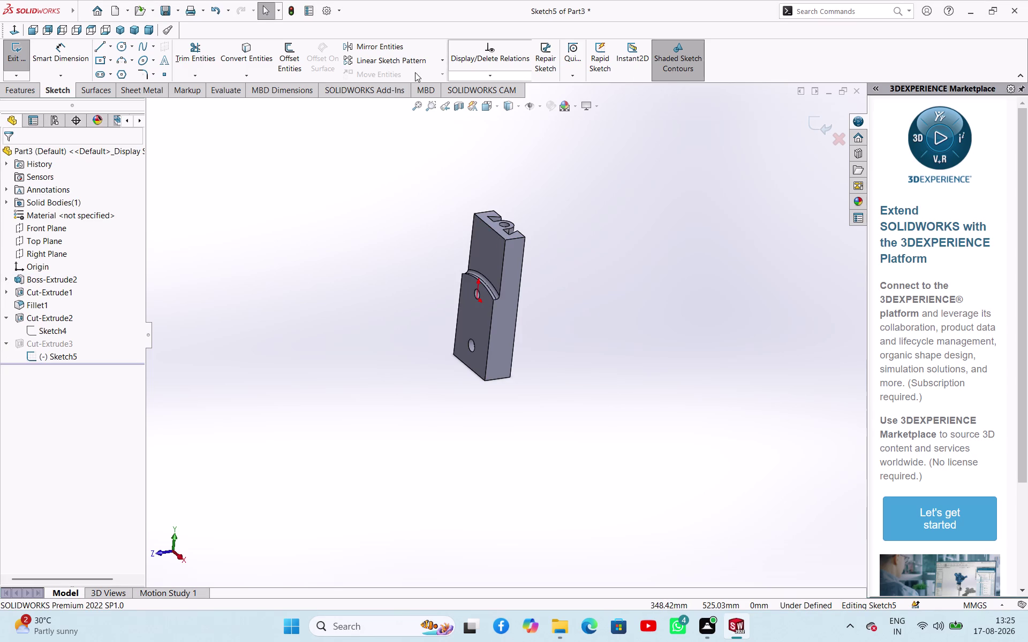
click(287, 15)
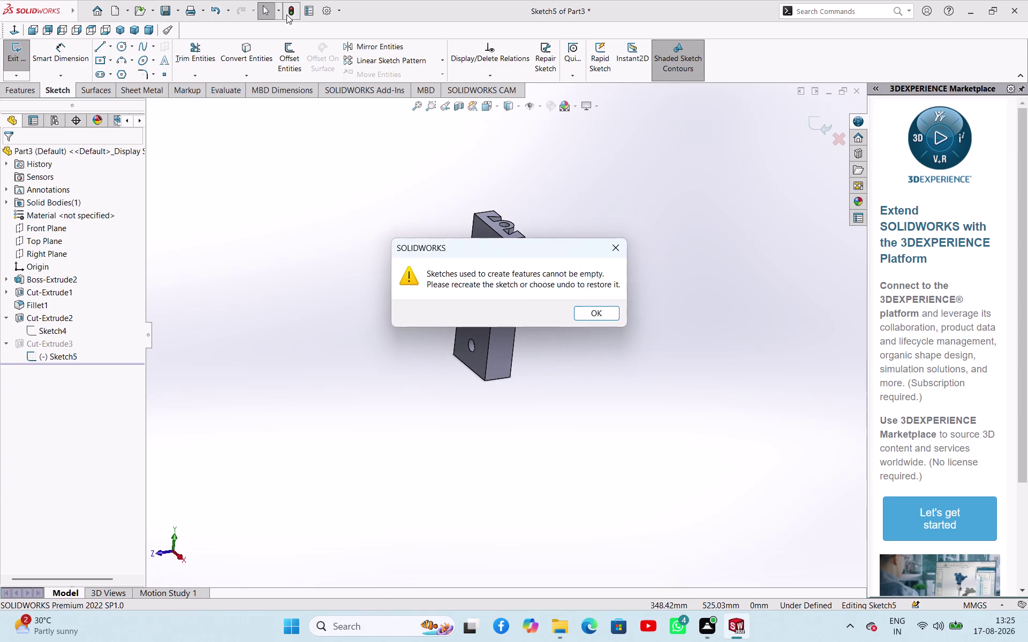
click(593, 314)
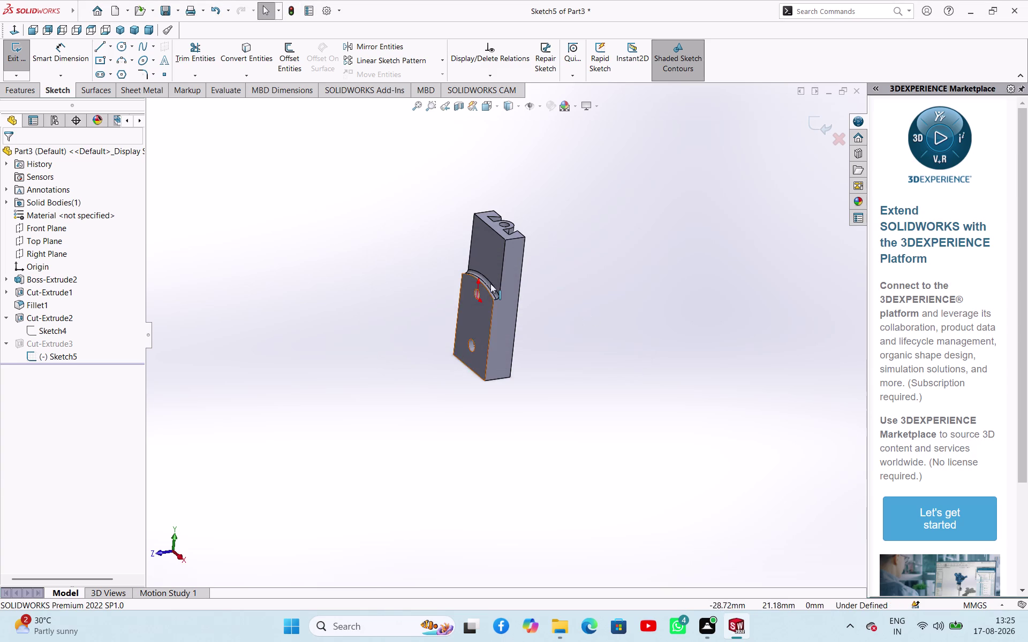
click(520, 257)
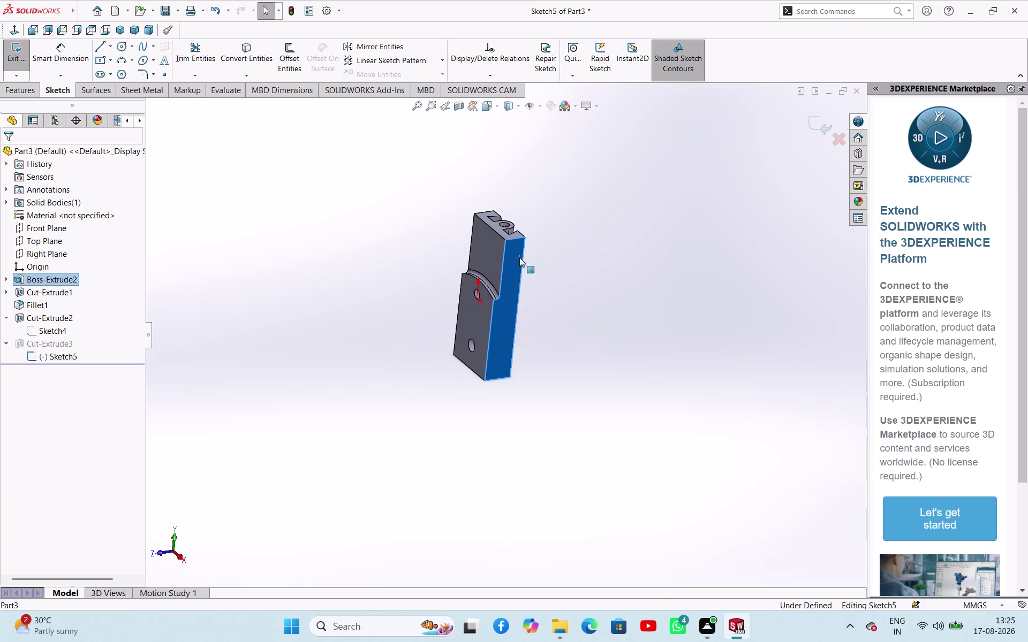
click(341, 247)
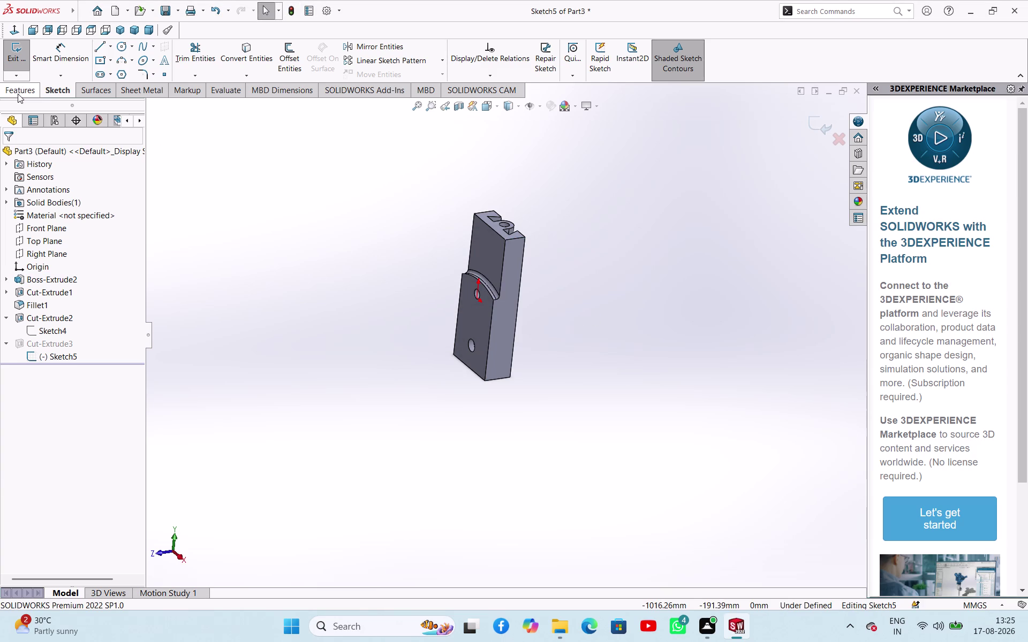
click(17, 94)
click(66, 89)
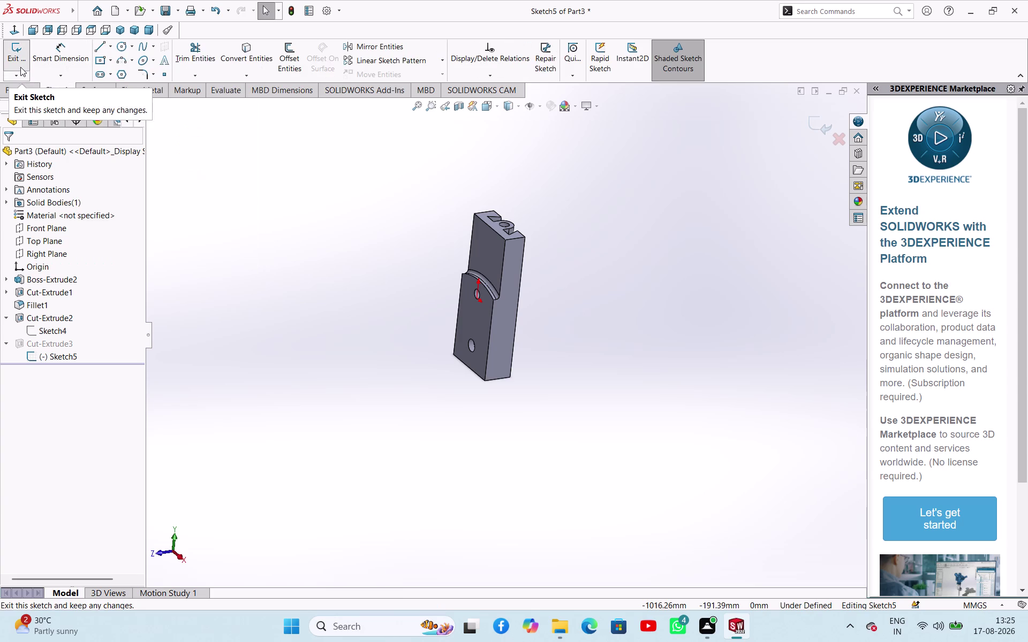
click(20, 67)
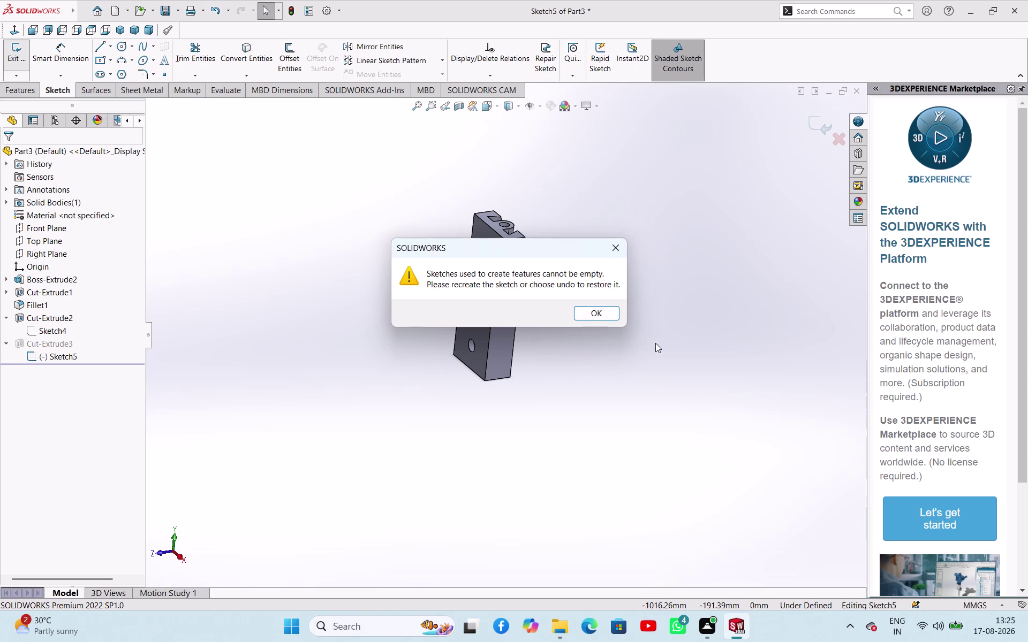
click(605, 313)
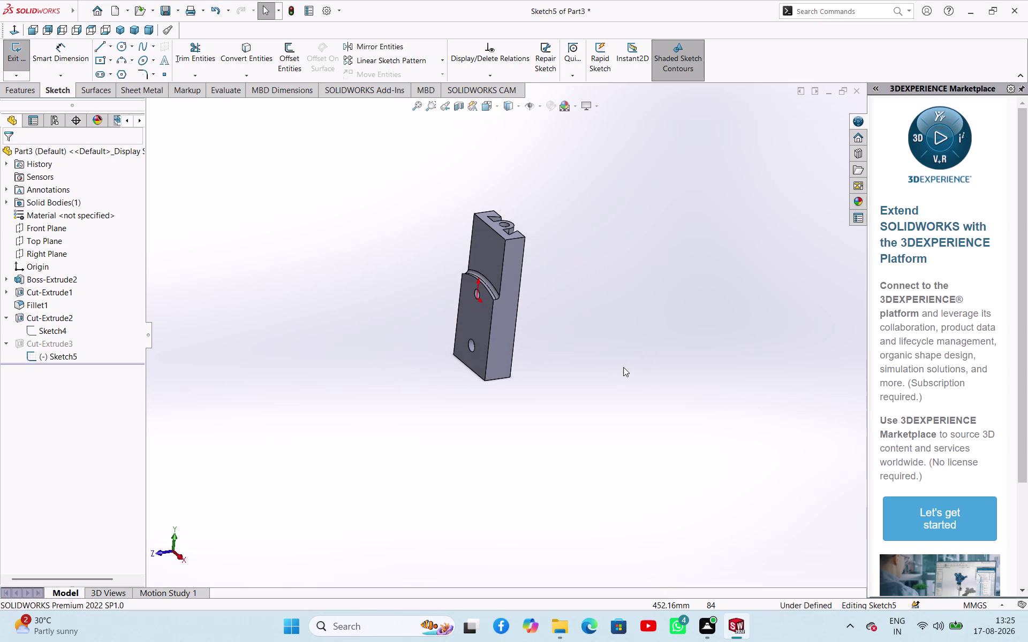
Undo the deletion with Ctrl+Z to restore the Ø246 circle.
key(Escape)
key(Escape)
key(Escape)
key(Escape)
key(Escape)
key(Escape)
key(Escape)
key(Escape)
key(Escape)
key(ctrl+z)
key(ctrl+z)
key(ctrl+z)
key(ctrl+z)
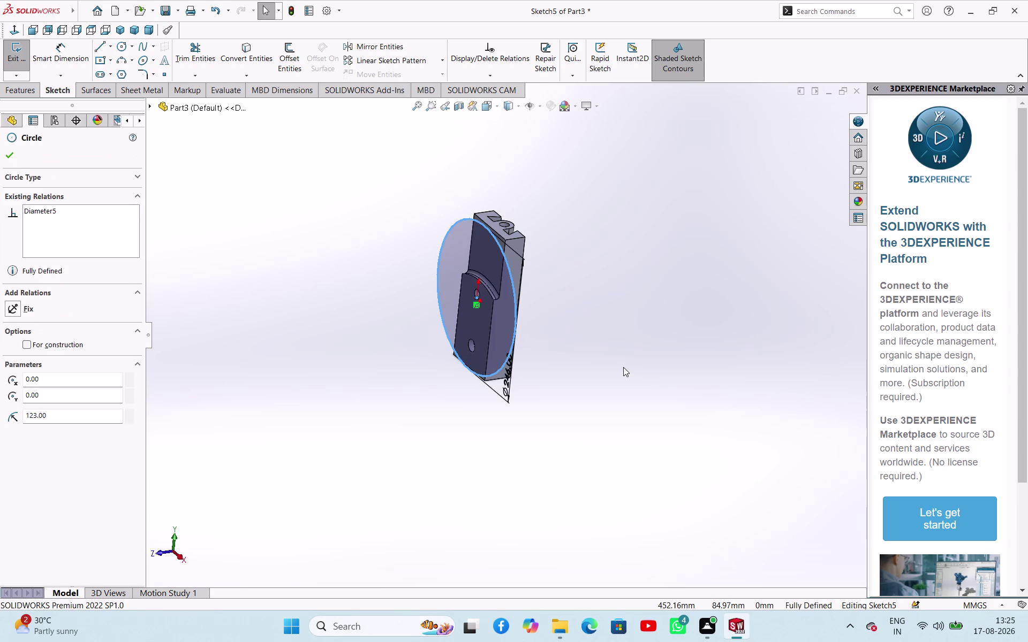
key(ctrl+z)
key(ctrl+z)
key(BackSpace)
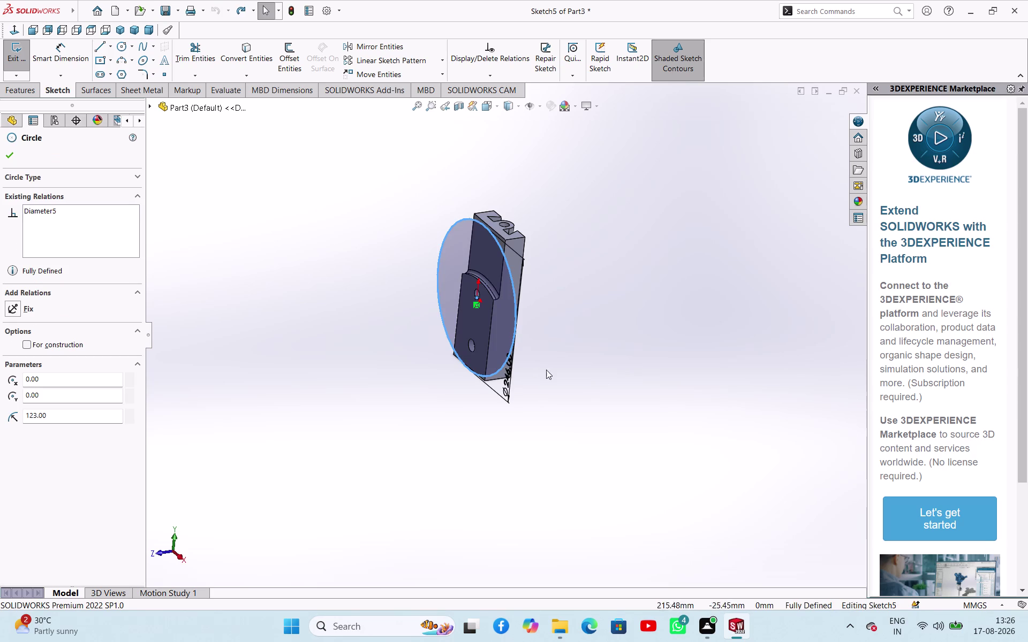
View the sketch Normal To, zoom and orbit, then select the 246 mm circle.
click(158, 553)
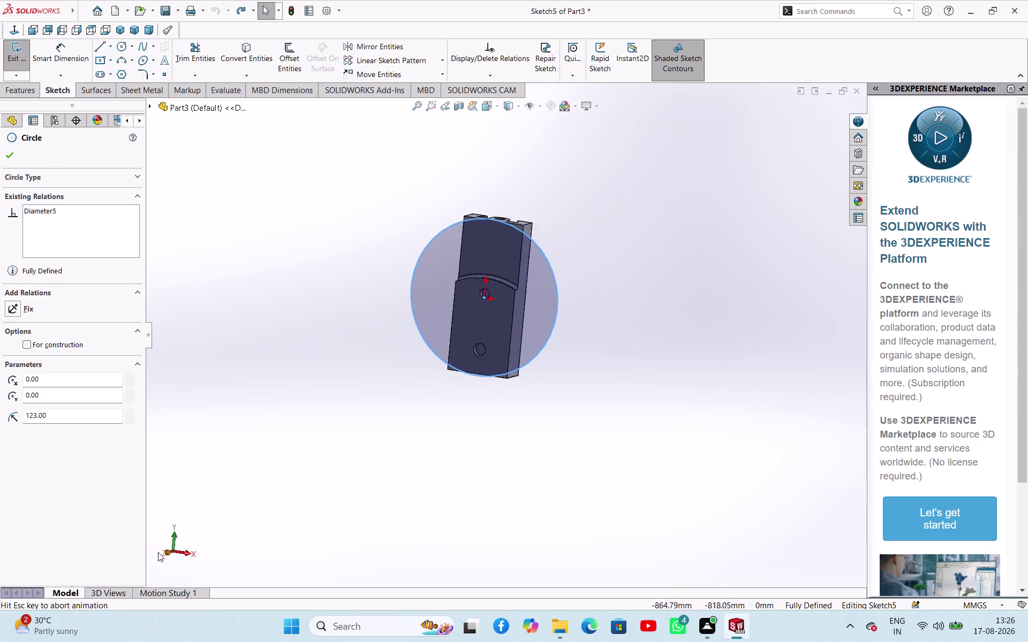
click(416, 473)
scroll(down, 3)
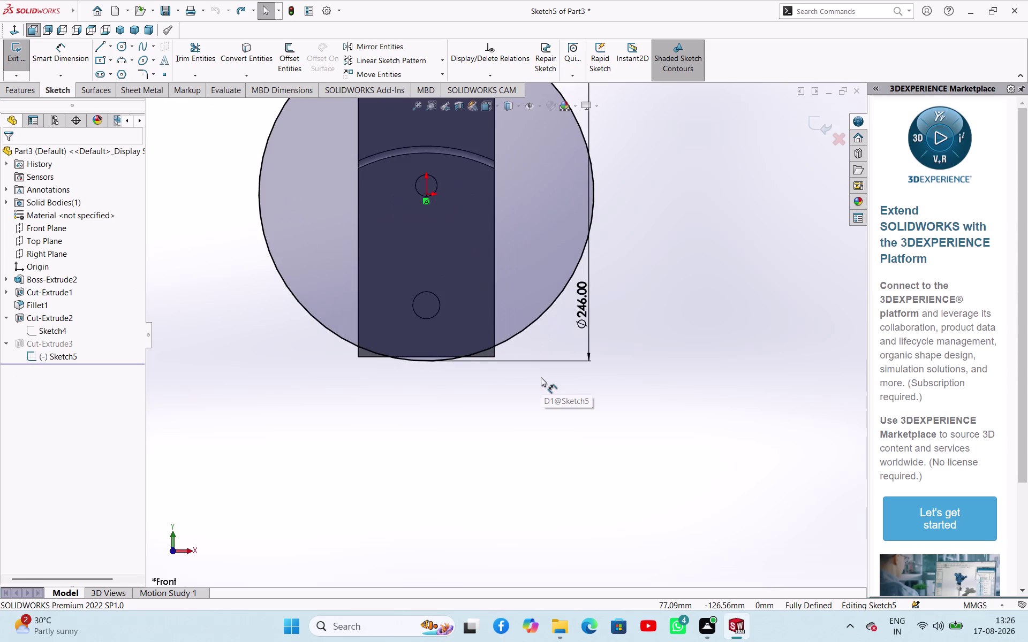
scroll(up, 3)
scroll(up, 3)
scroll(down, 3)
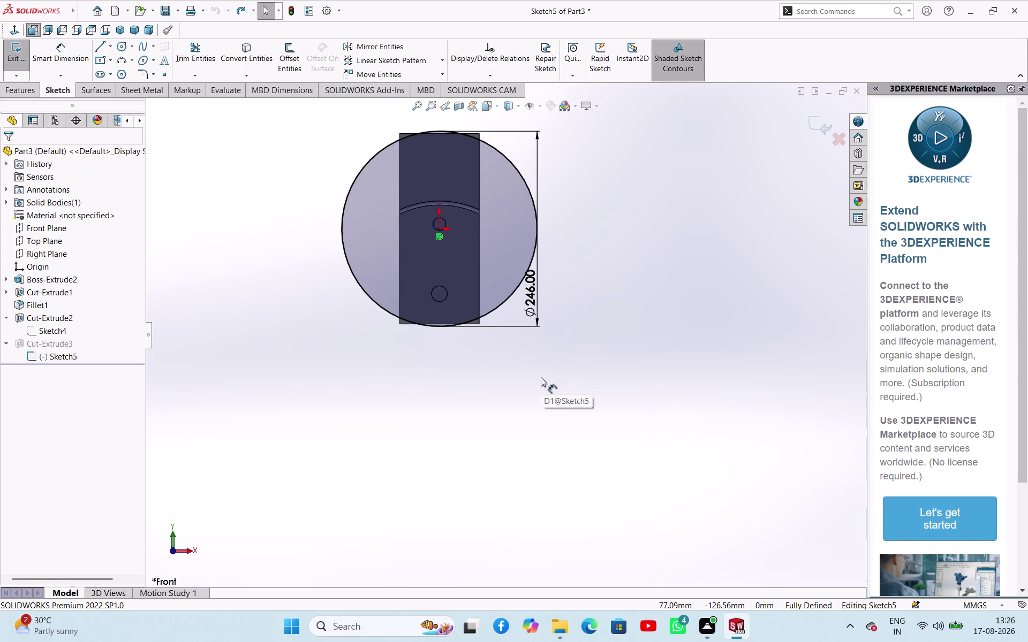
scroll(up, 3)
scroll(down, 3)
scroll(up, 3)
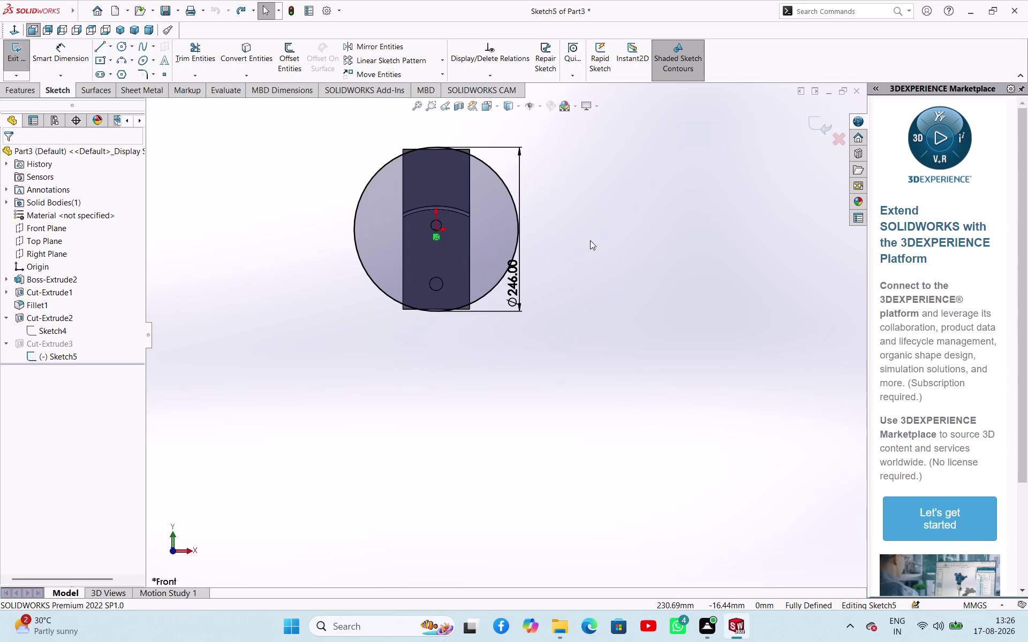
middle_drag(590, 240, 584, 430)
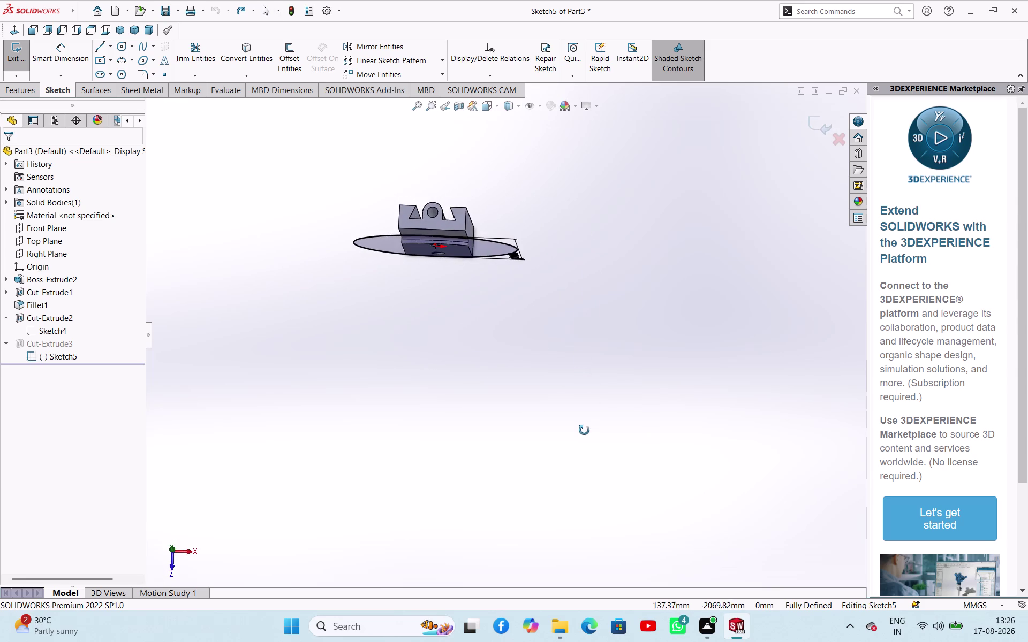
middle_drag(584, 430, 607, 329)
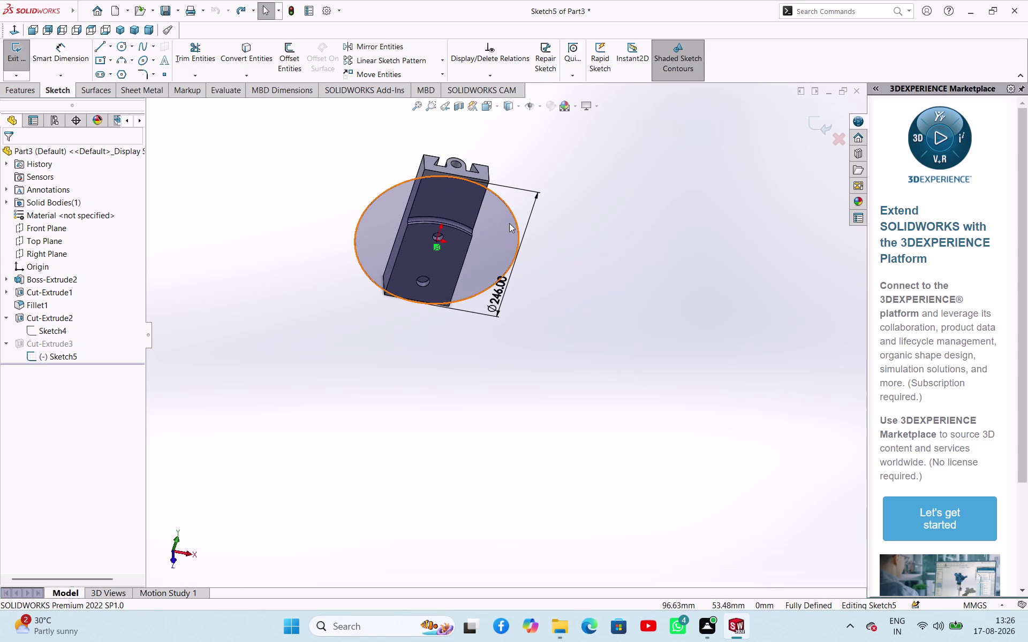
click(511, 223)
Delete the 246 mm circle, confirming the deletion, and open then close Sketch5's options.
key(Delete)
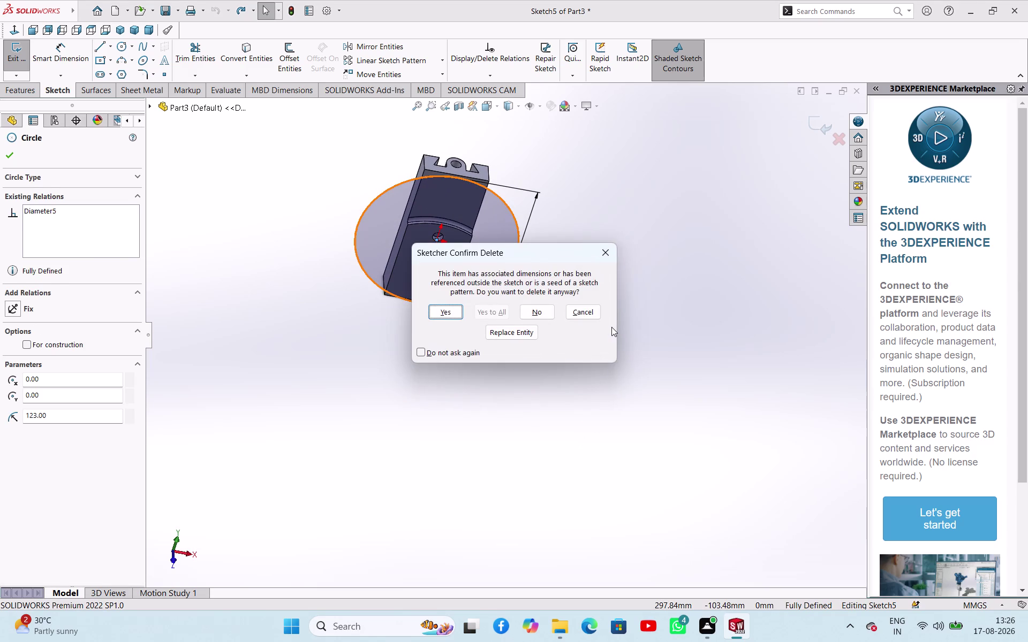
key(Return)
scroll(up, 3)
click(177, 361)
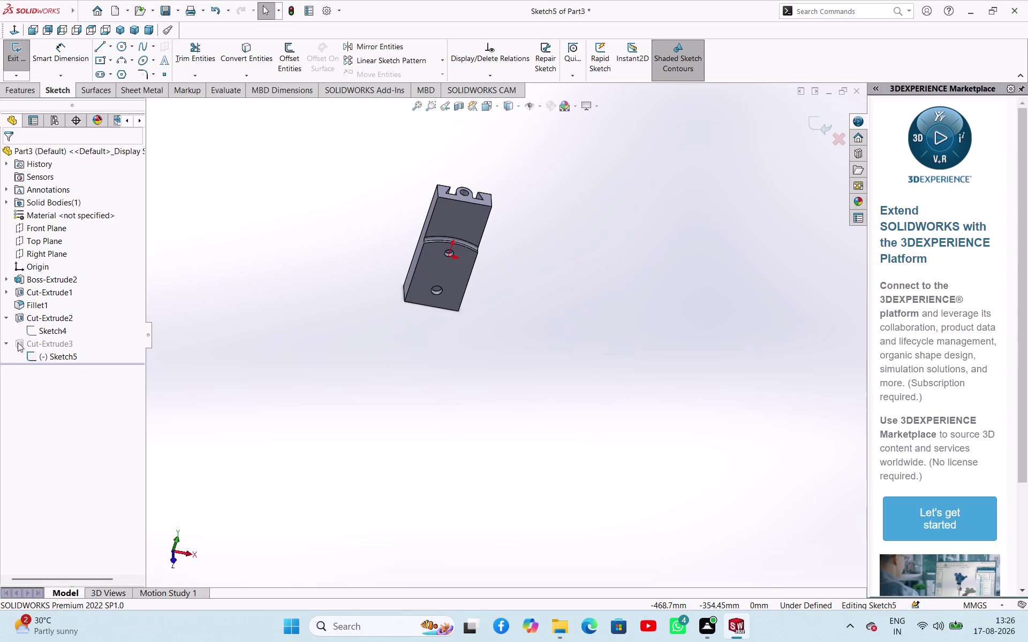
click(7, 344)
click(24, 357)
click(33, 359)
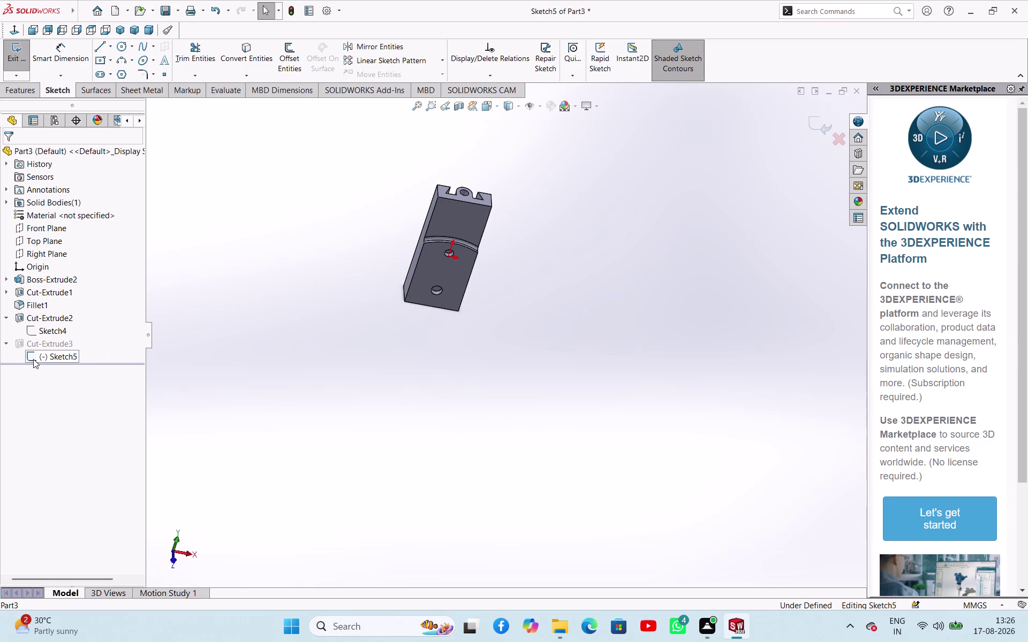
right_click(33, 360)
click(240, 362)
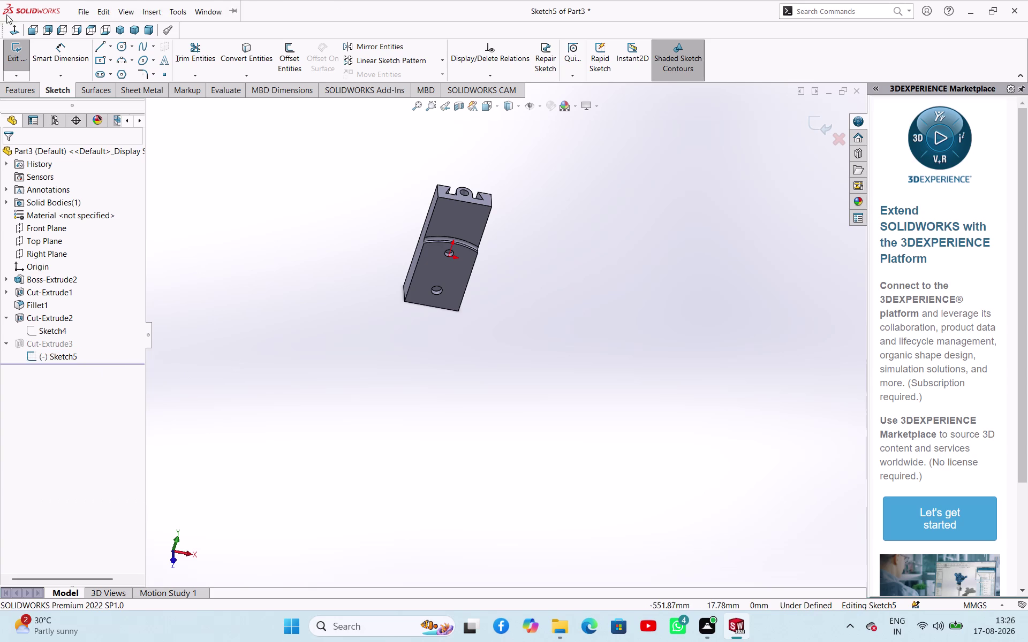
Cancel Trim Entities, attempt to exit Sketch5, and dismiss the empty-sketch warning.
click(193, 50)
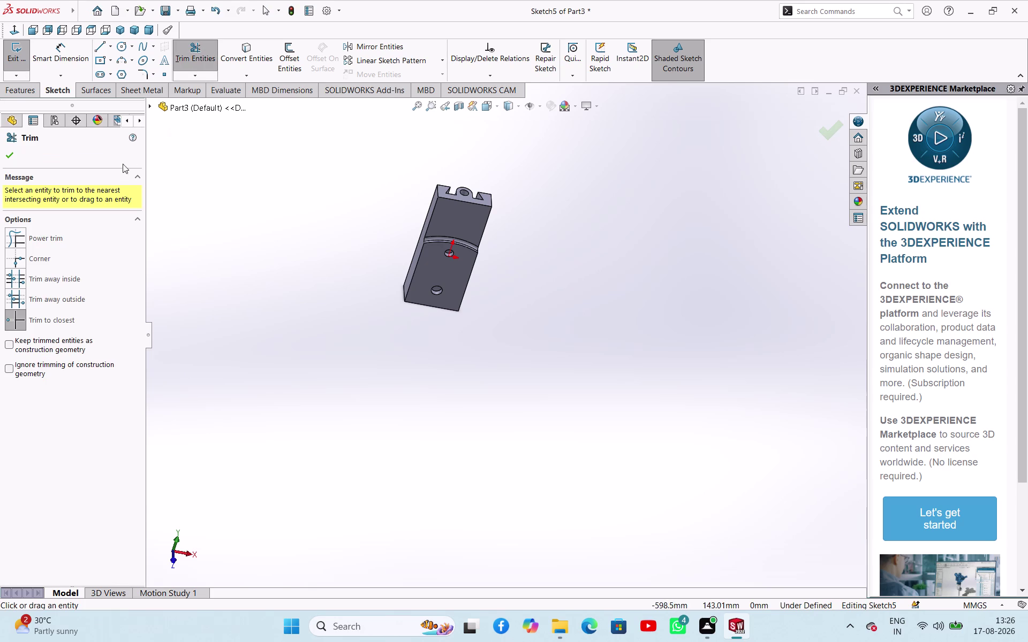
click(469, 201)
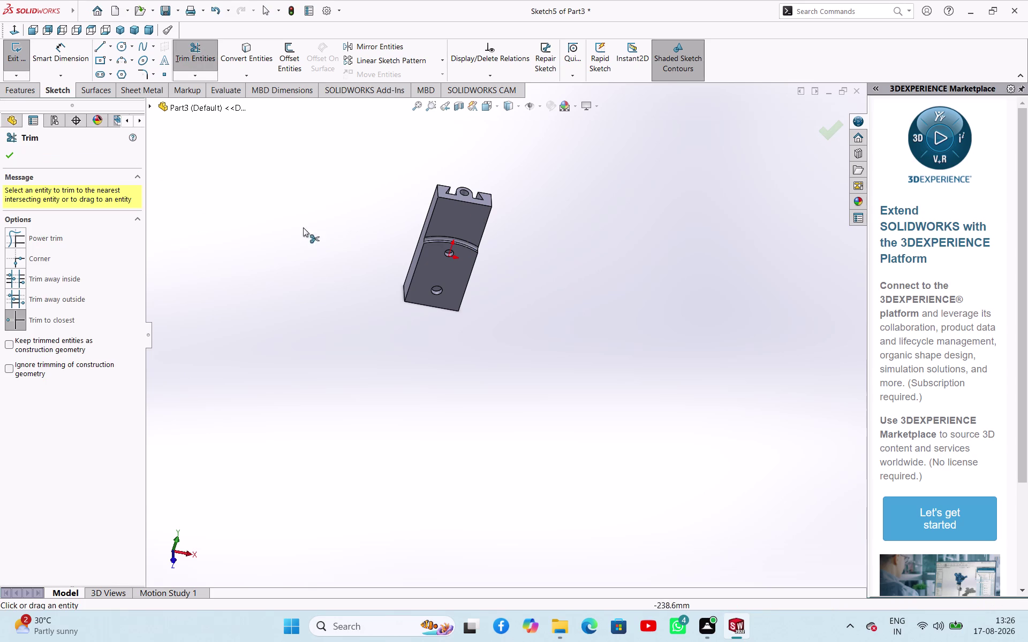
click(10, 154)
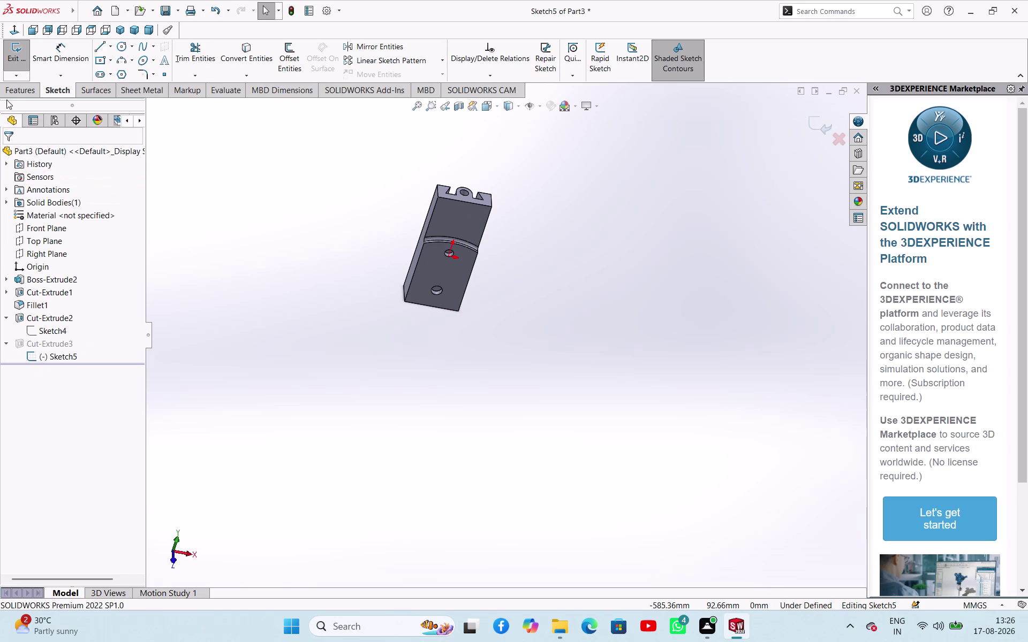
click(10, 67)
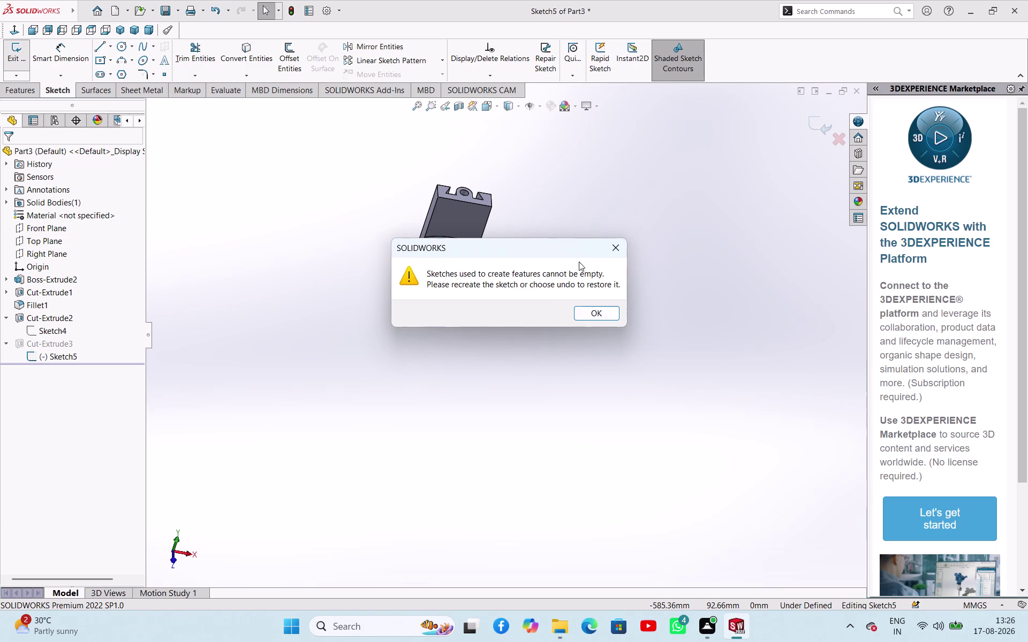
click(612, 251)
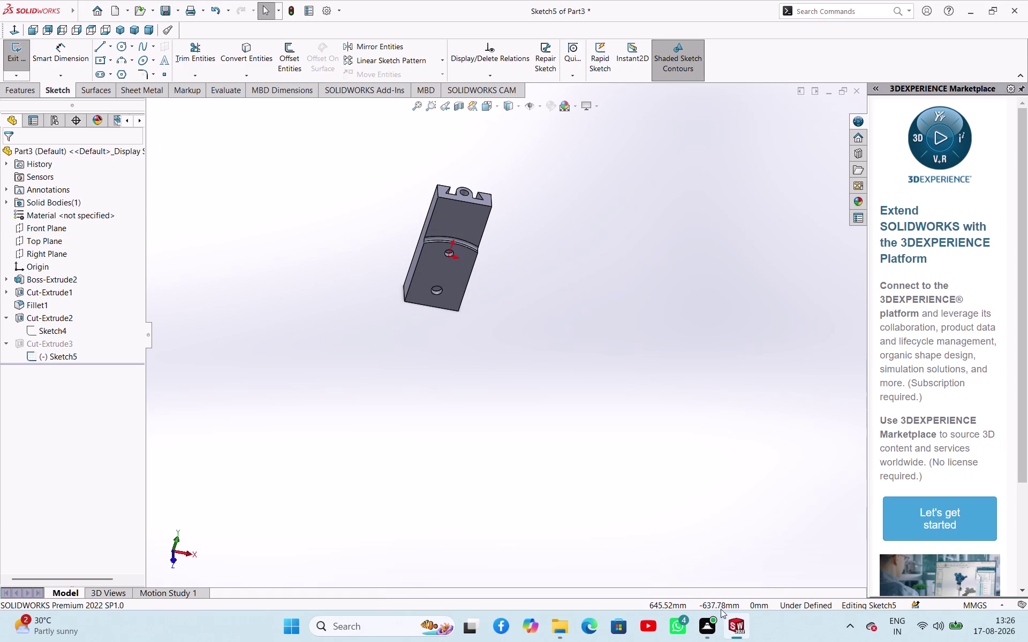